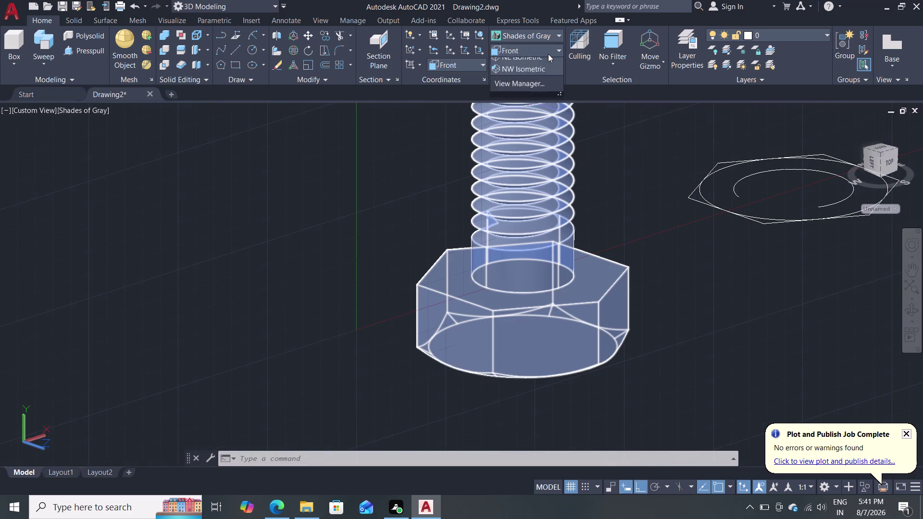
Switch to the Front view and zoom and pan onto the thread-to-shank junction.
click(524, 110)
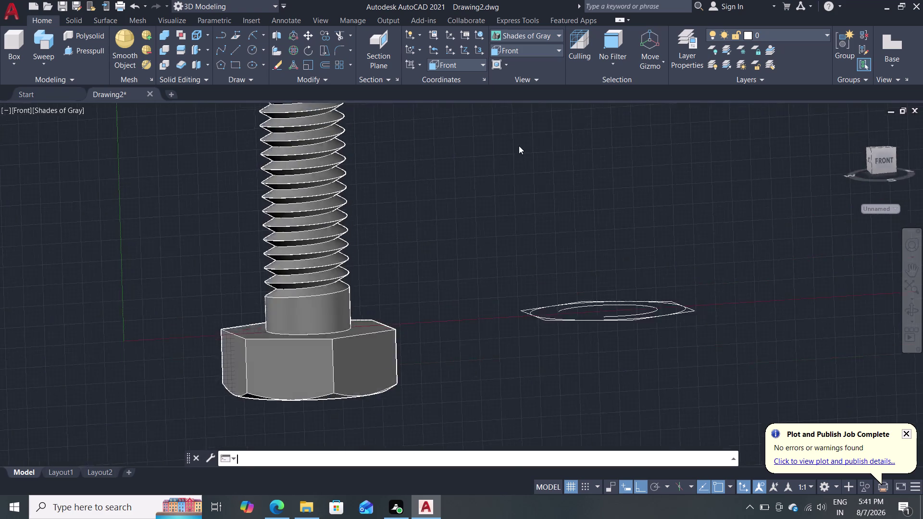
scroll(up, 3)
middle_drag(402, 378, 540, 300)
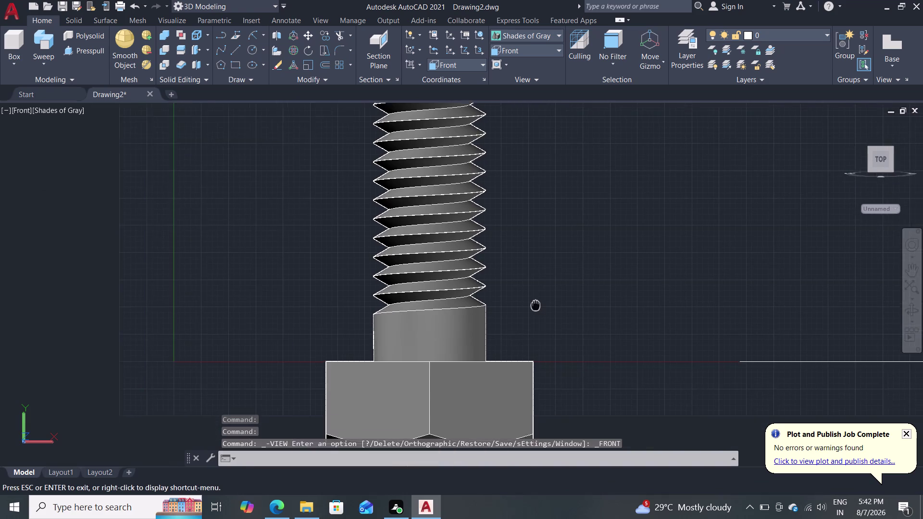
middle_drag(540, 301, 542, 300)
scroll(up, 3)
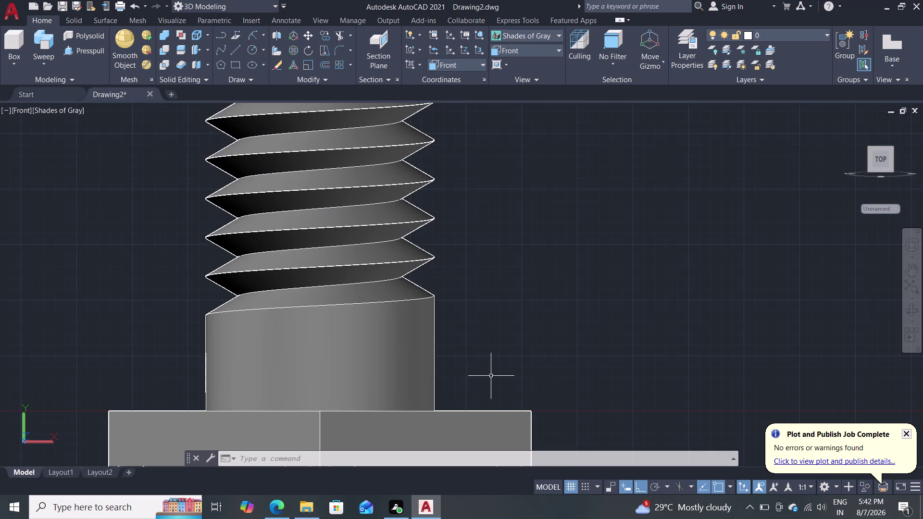
middle_drag(500, 335, 496, 372)
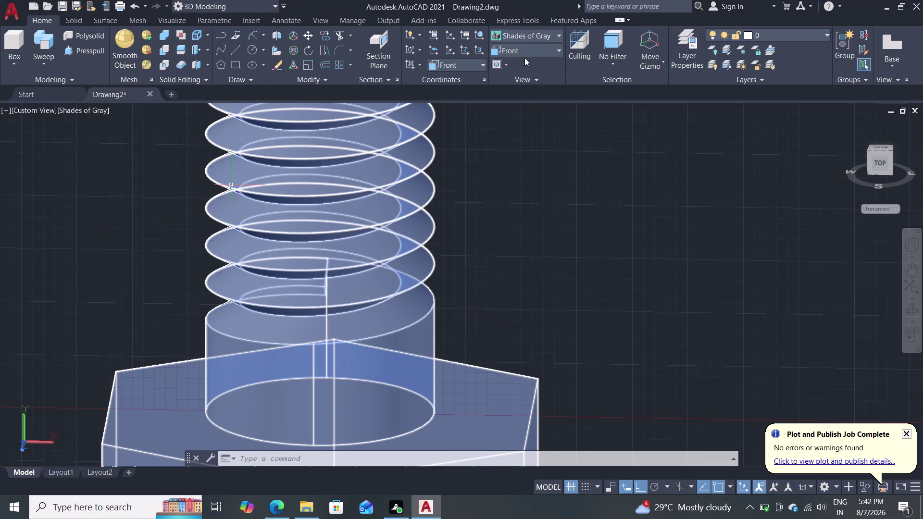
Set the visual style to 2D Wireframe from the Visual Styles gallery.
click(546, 233)
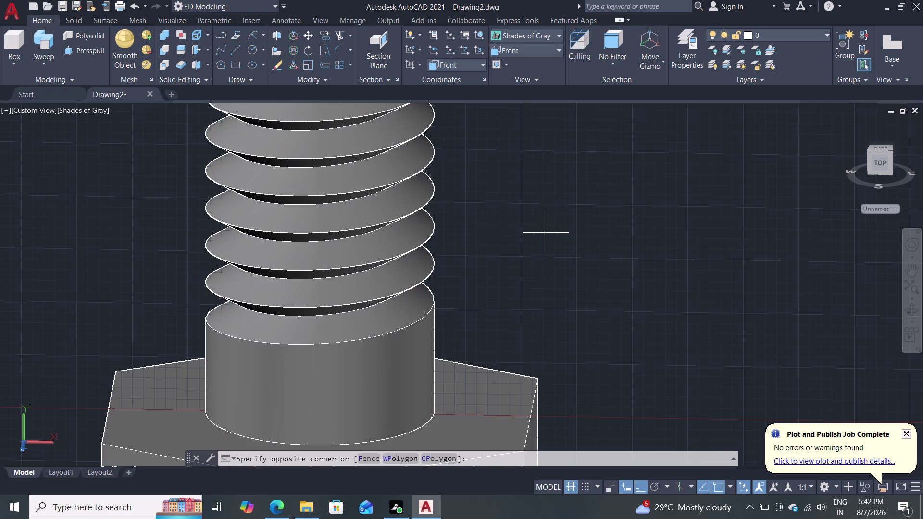
click(548, 239)
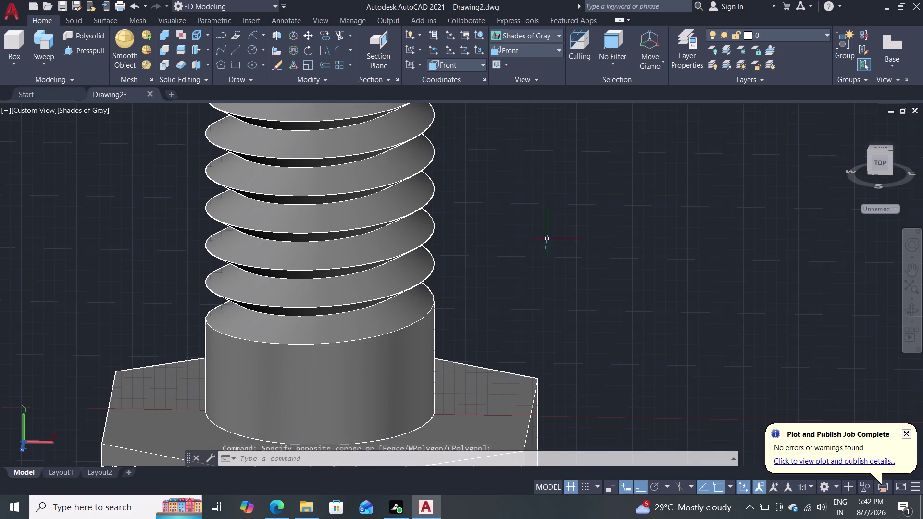
click(547, 48)
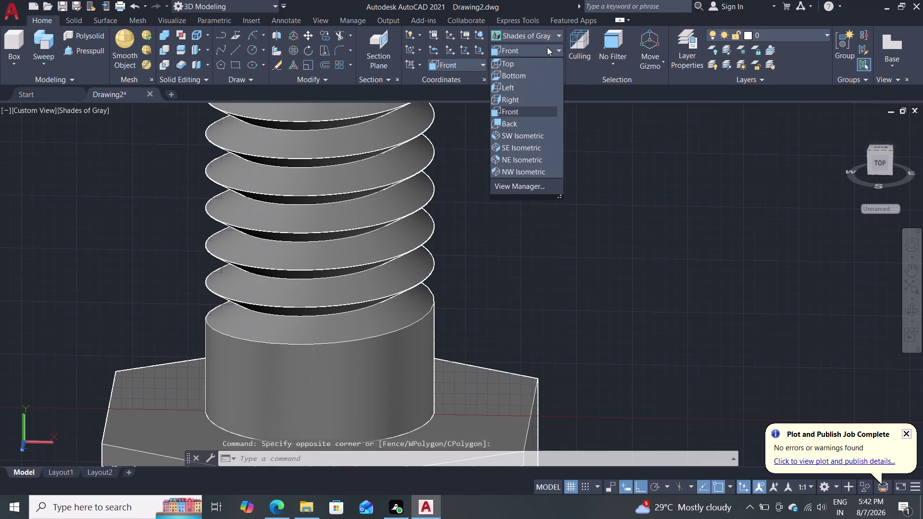
click(547, 47)
click(552, 29)
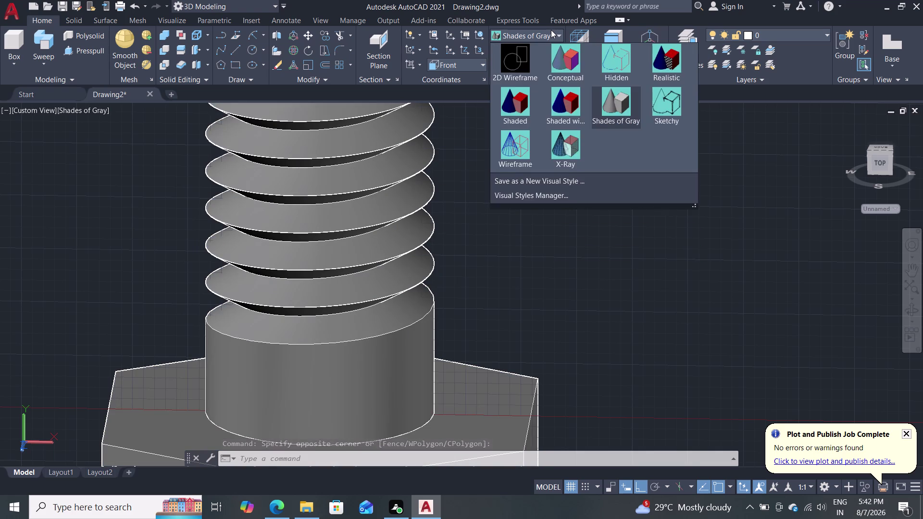
click(550, 30)
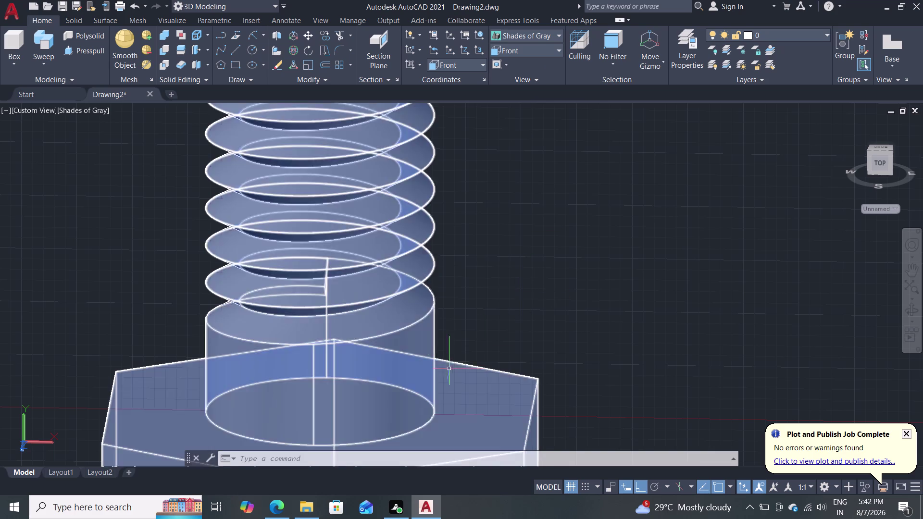
click(554, 33)
click(515, 57)
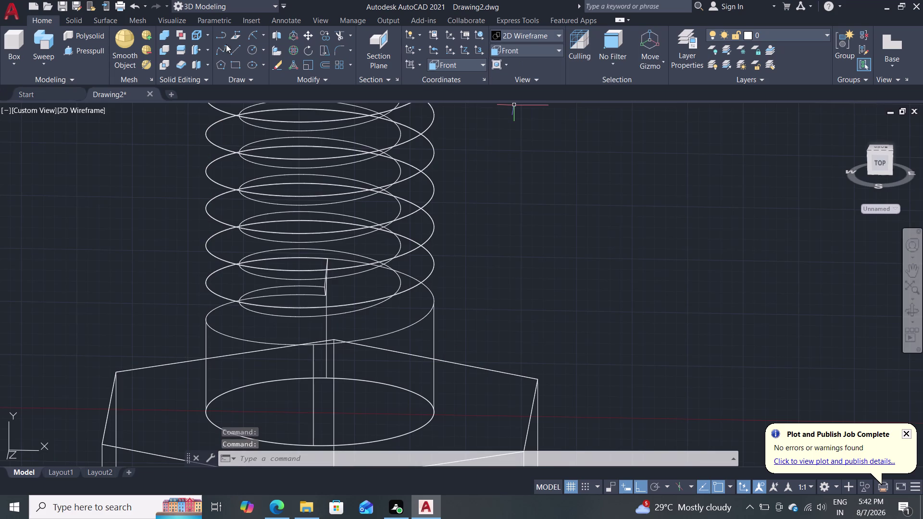
Start Arc, briefly revert to Shades of Gray, then return to 2D Wireframe and restart Arc.
click(248, 31)
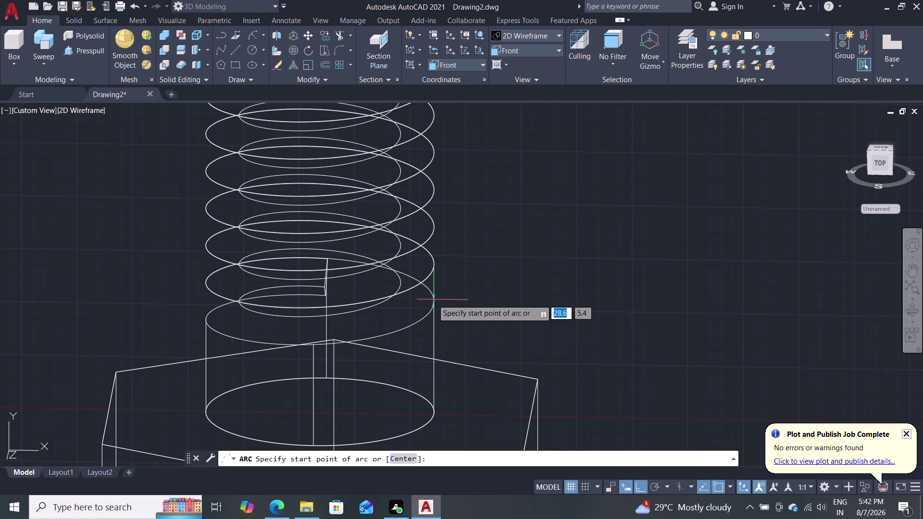
click(504, 33)
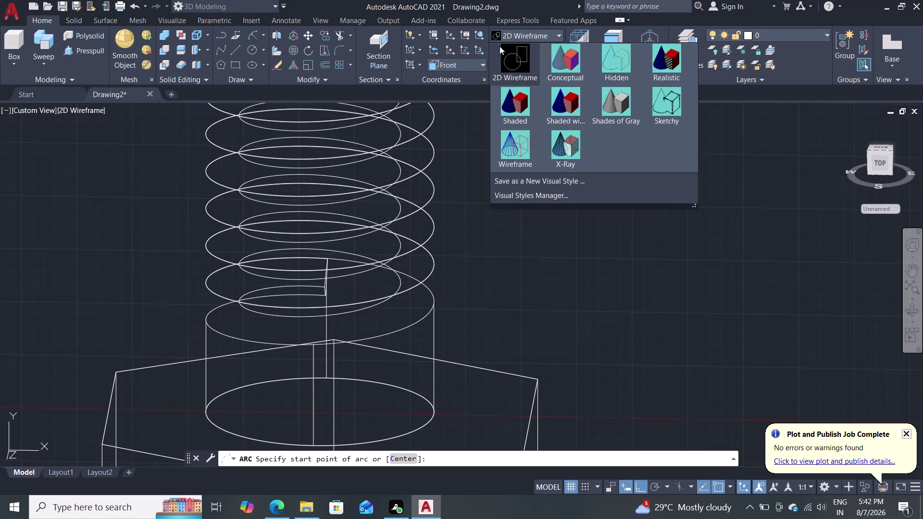
click(606, 100)
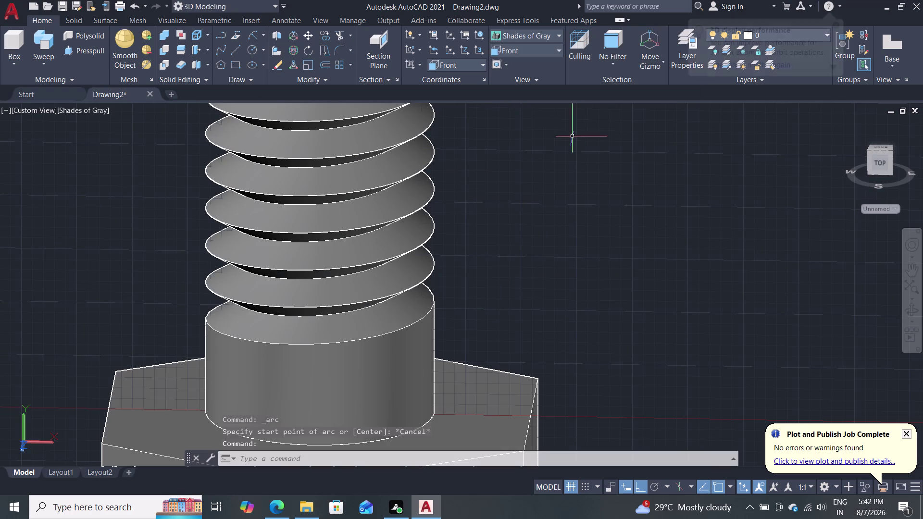
click(551, 35)
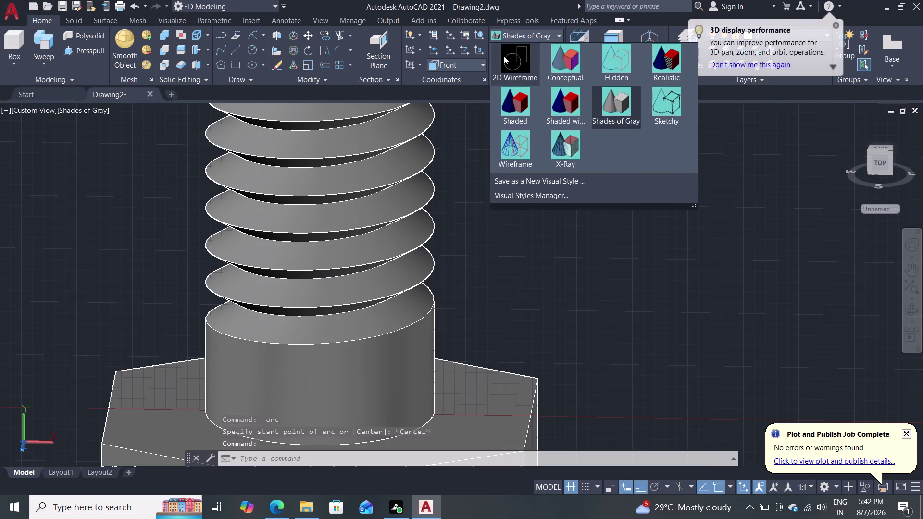
click(511, 61)
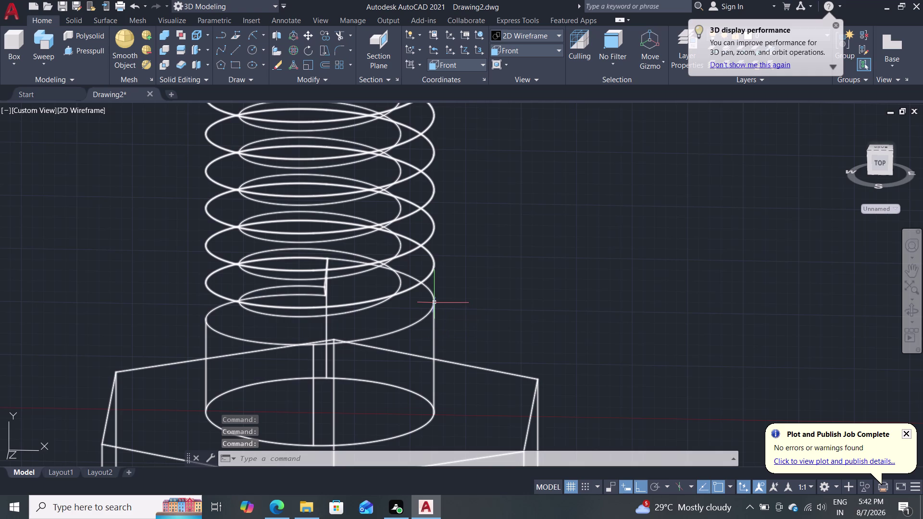
click(253, 35)
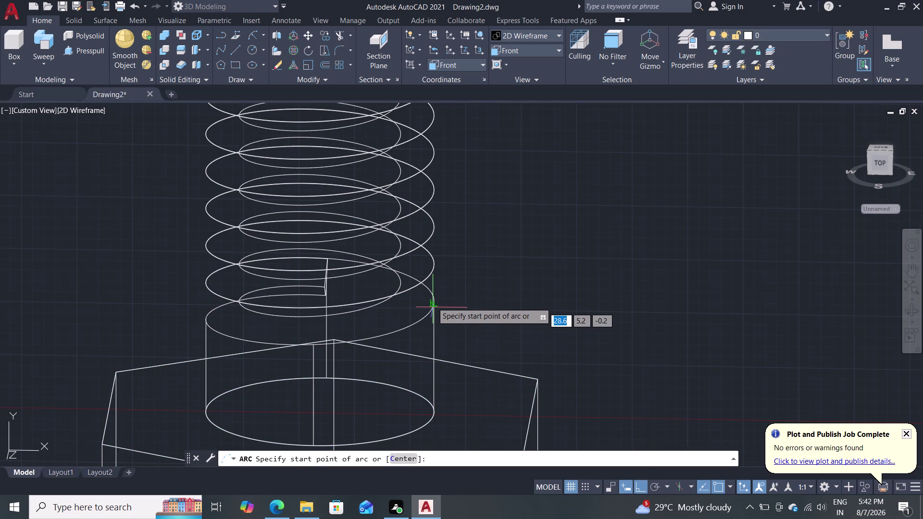
Draw a radius-2 arc from the shank's upper edge down to the shank base.
click(433, 302)
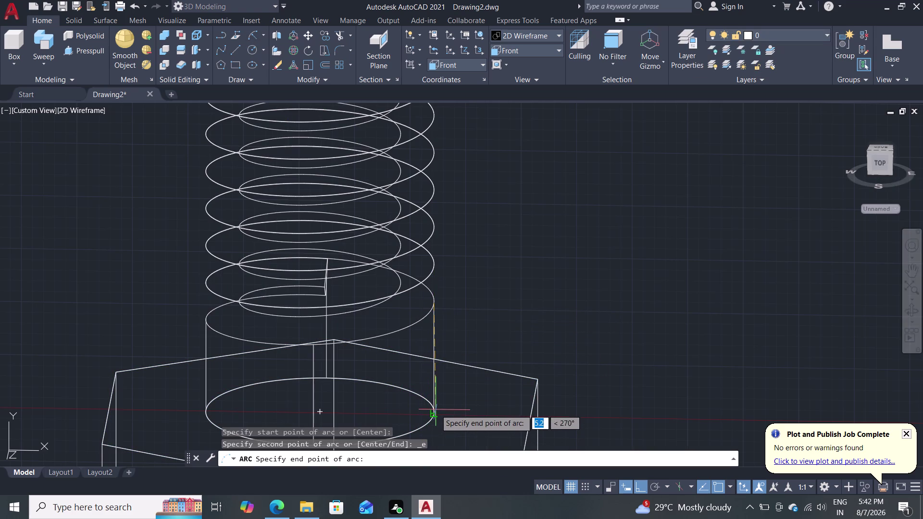
click(435, 416)
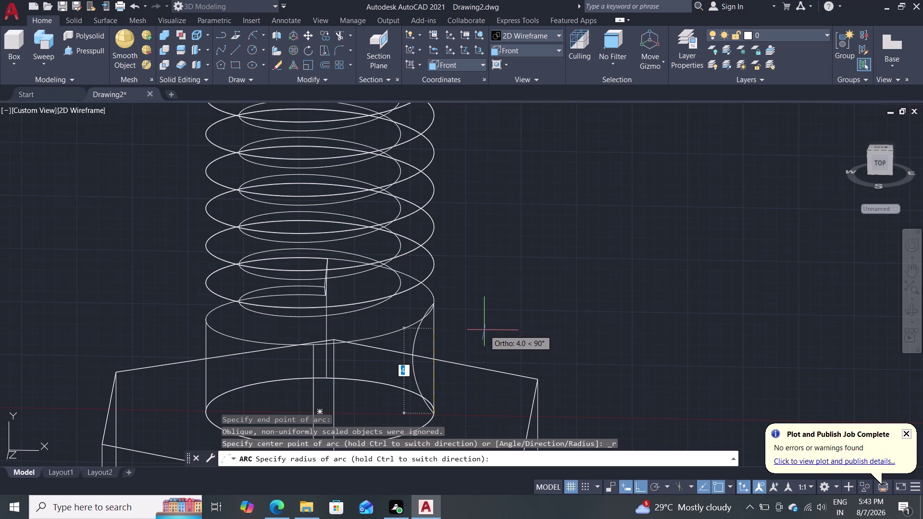
key(2)
key(Return)
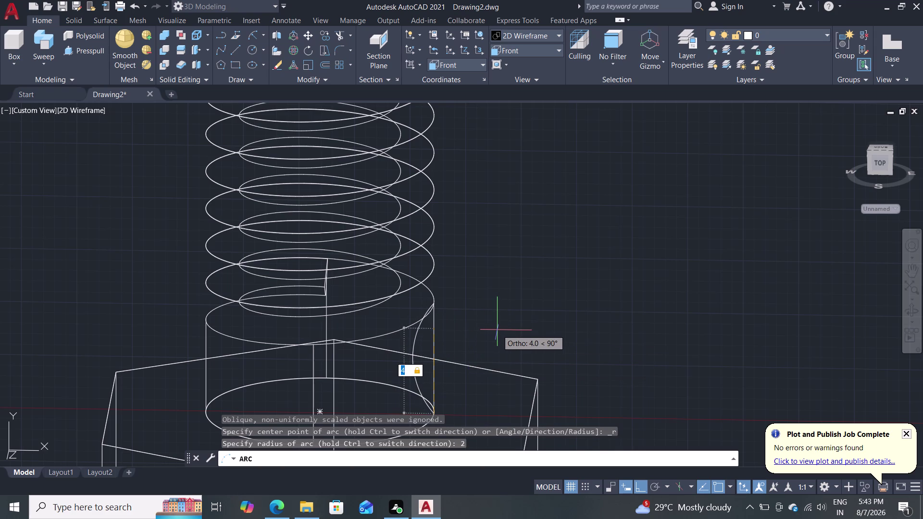
click(566, 327)
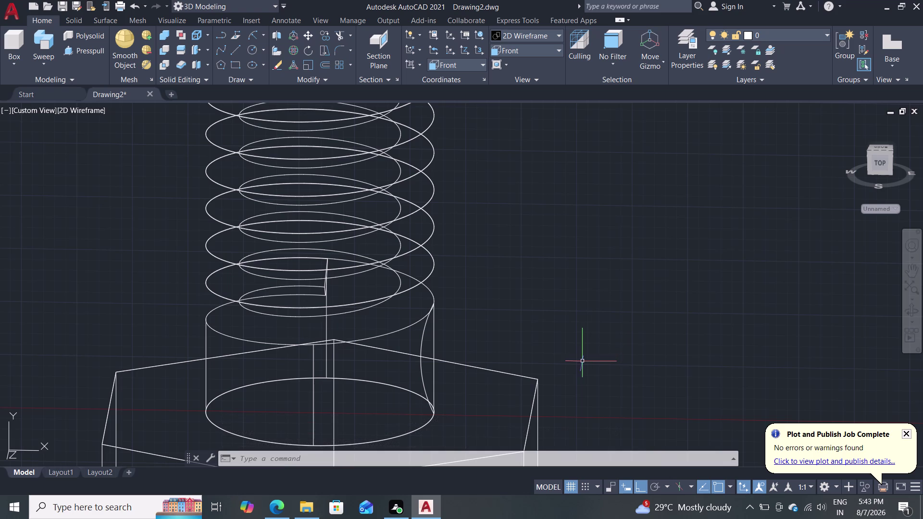
Select the new arc, press Delete, and start the LINE command.
click(423, 381)
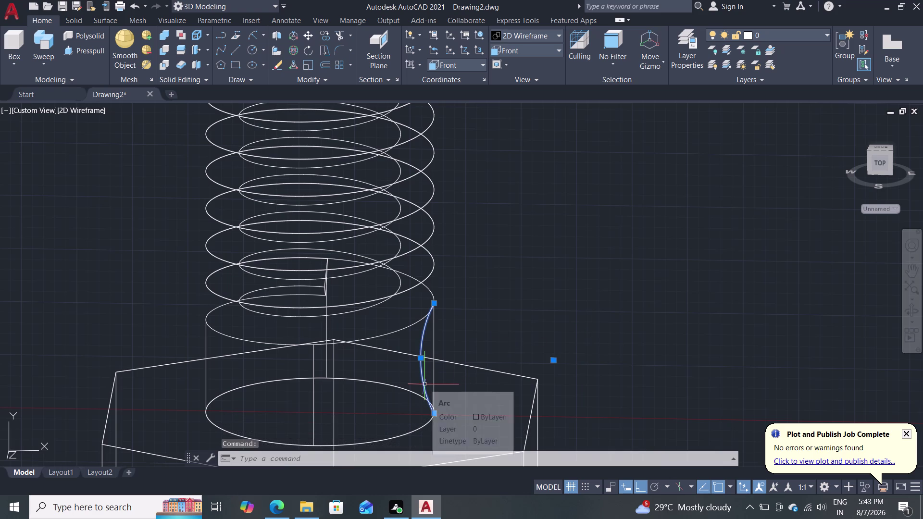
key(Delete)
key(l)
key(Return)
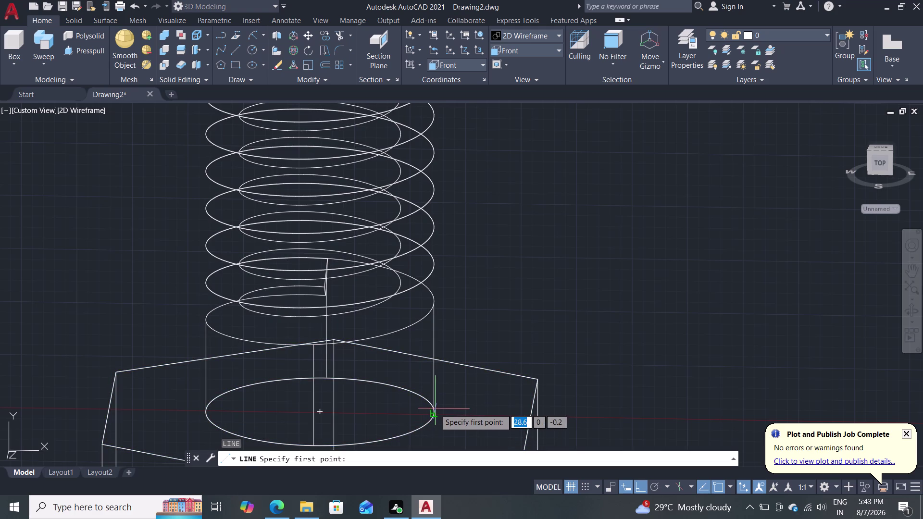
Draw a 2-unit line outward from the shank's base edge.
click(433, 417)
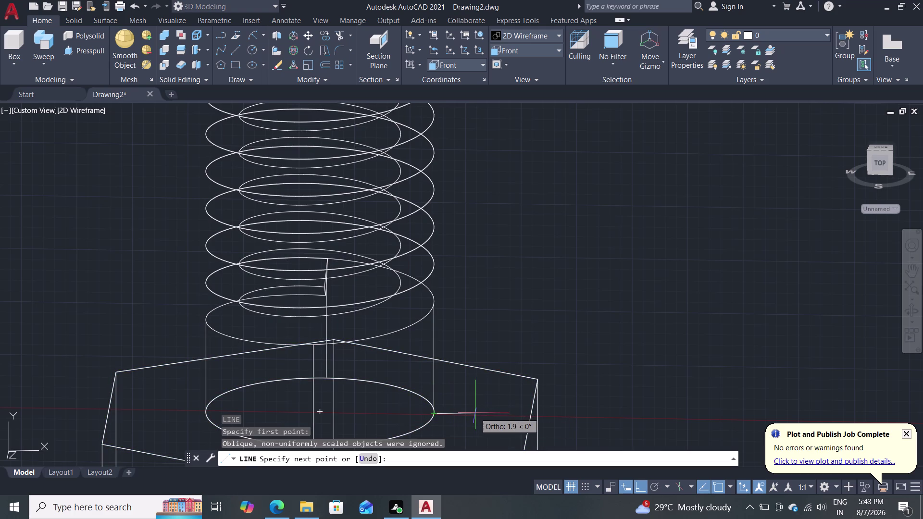
key(2)
key(Return)
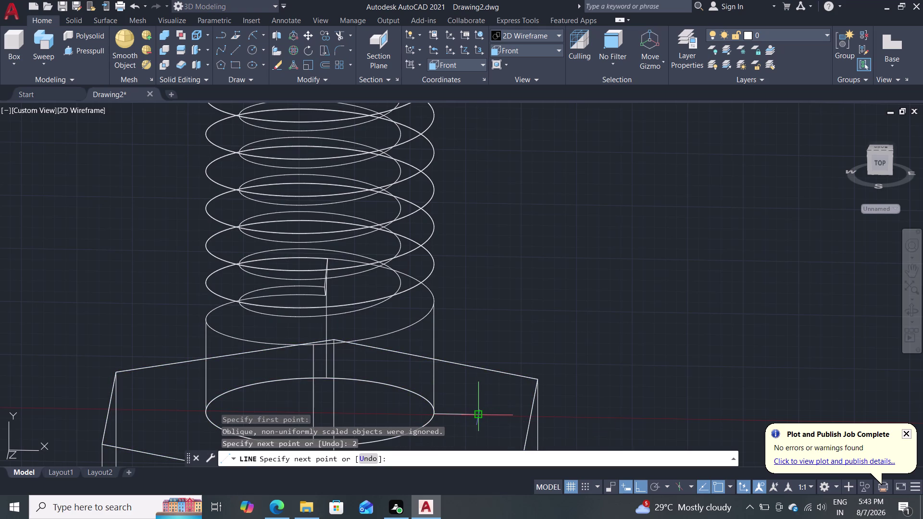
key(Escape)
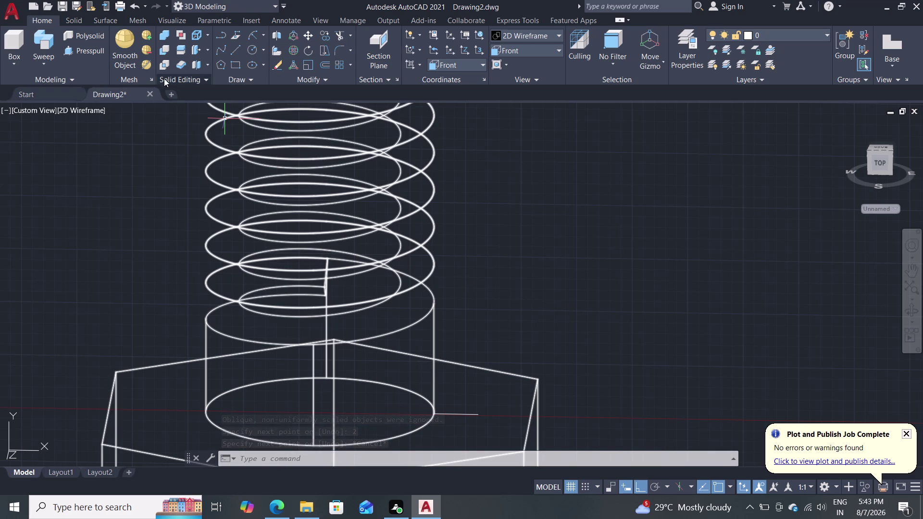
Draw a radius-2 arc from the shank's edge to the line's outer end.
click(251, 31)
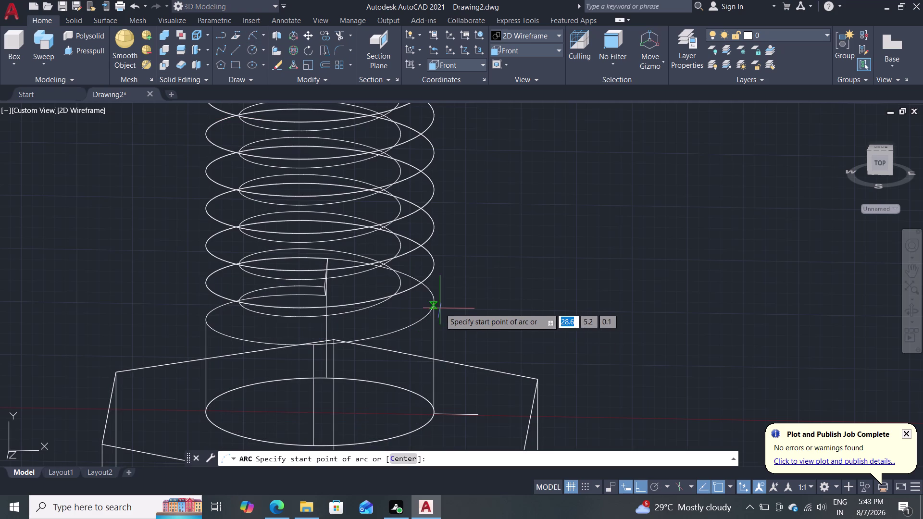
click(435, 305)
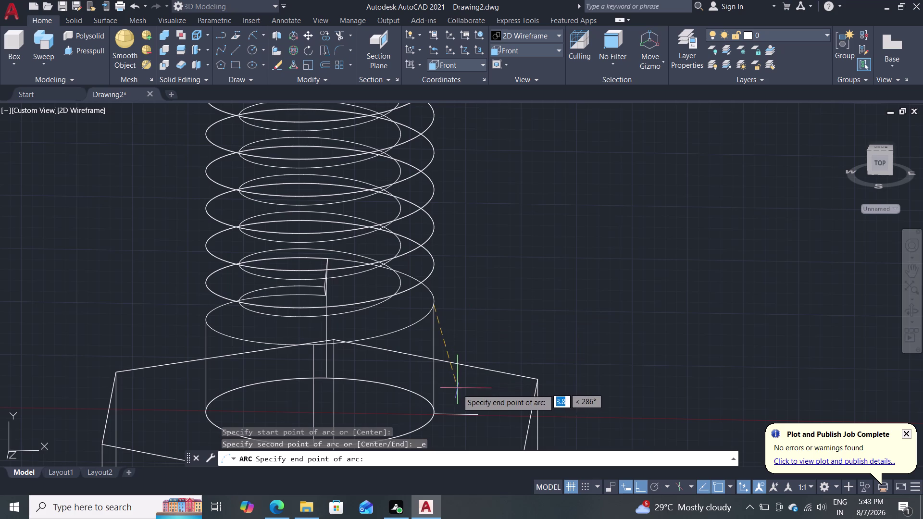
double_click(476, 414)
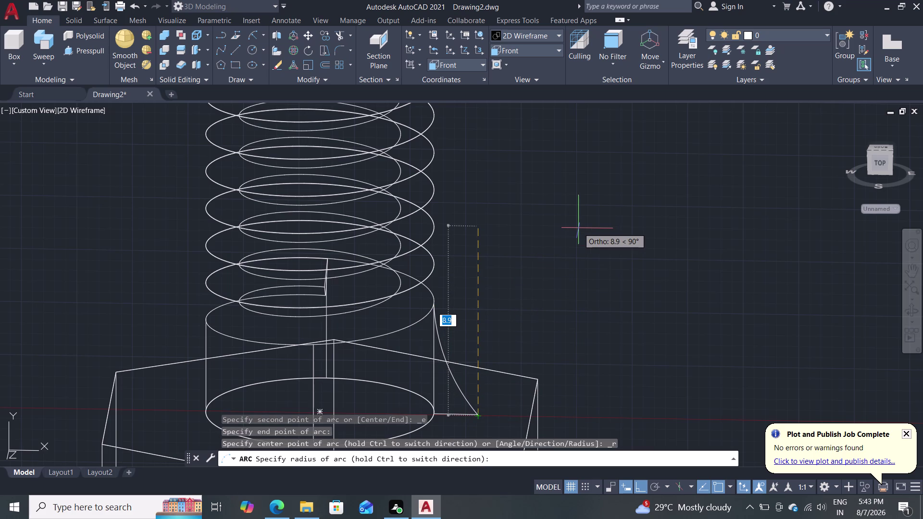
key(2)
key(Return)
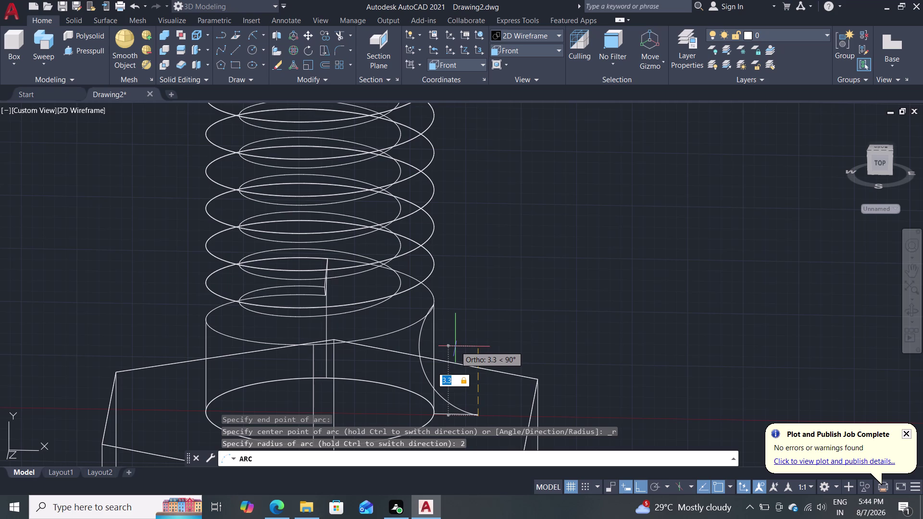
click(484, 332)
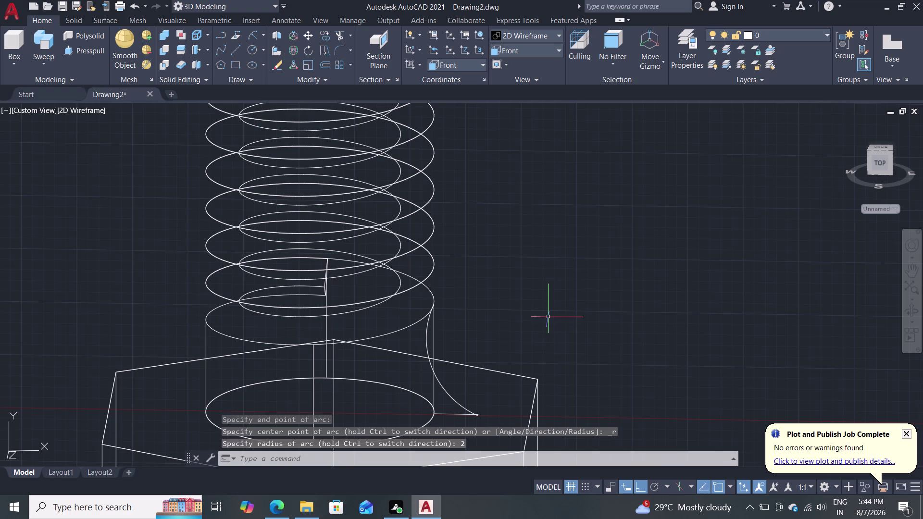
scroll(down, 3)
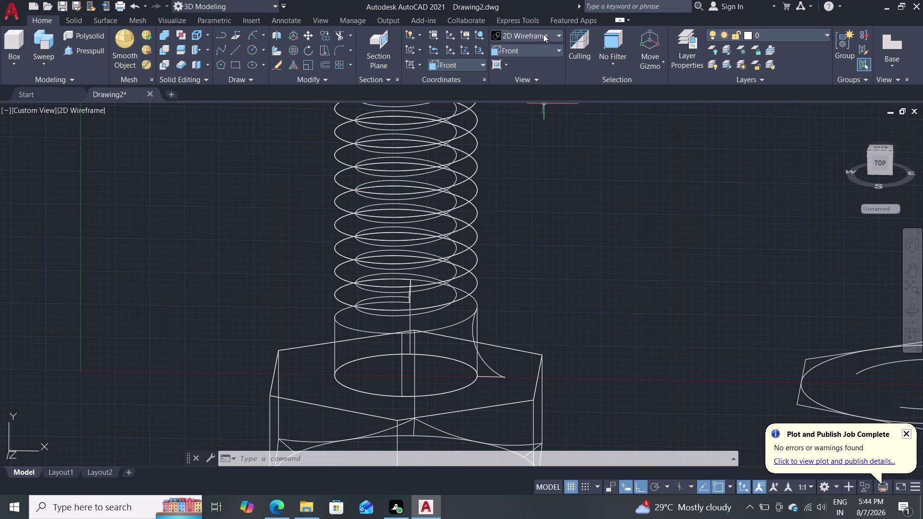
Switch to Shades of Gray, delete the selection, and undo the accidental erase of the bolt solid.
click(545, 49)
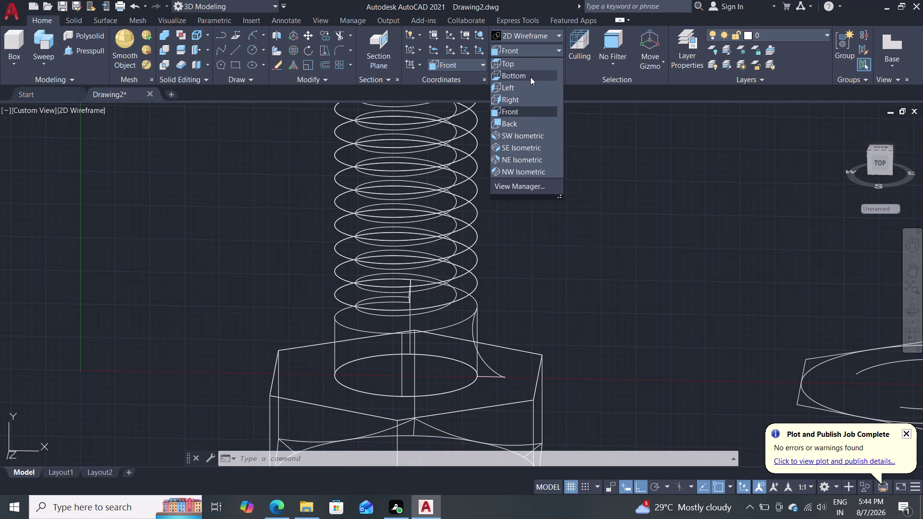
click(547, 31)
click(613, 115)
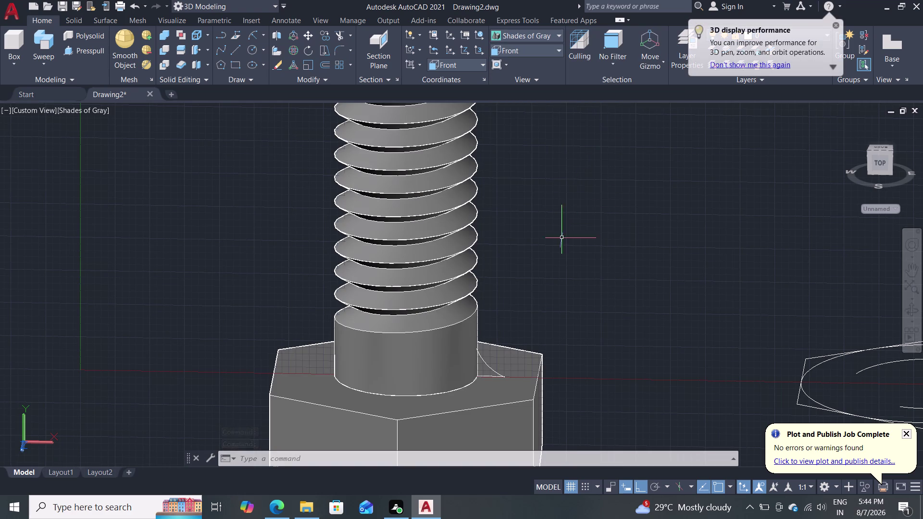
double_click(486, 369)
click(492, 369)
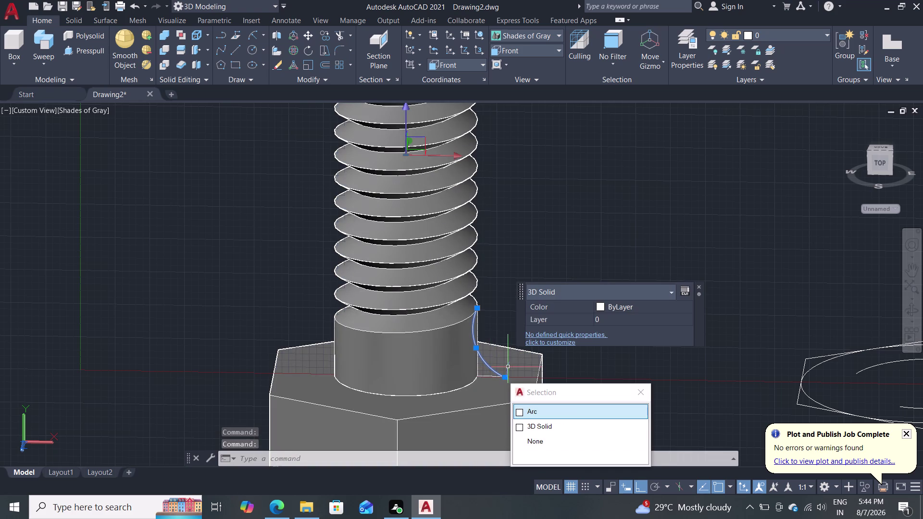
key(Delete)
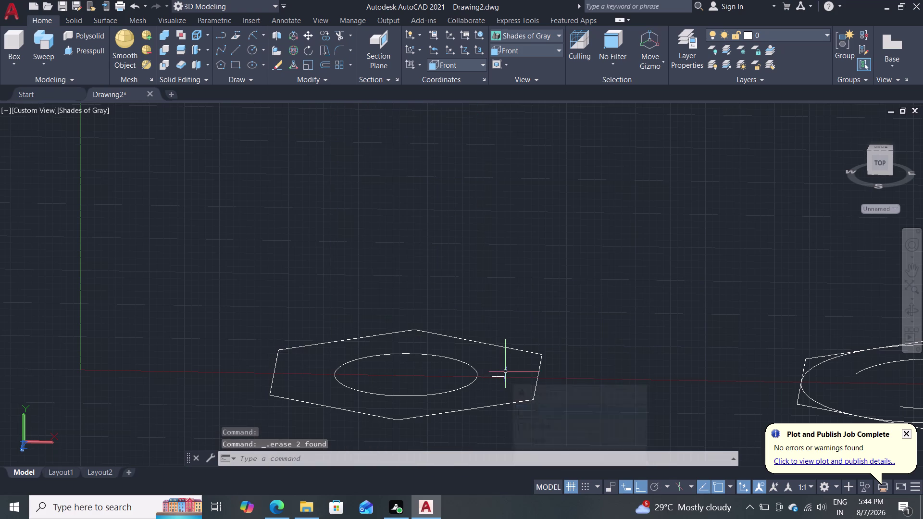
key(ctrl+z)
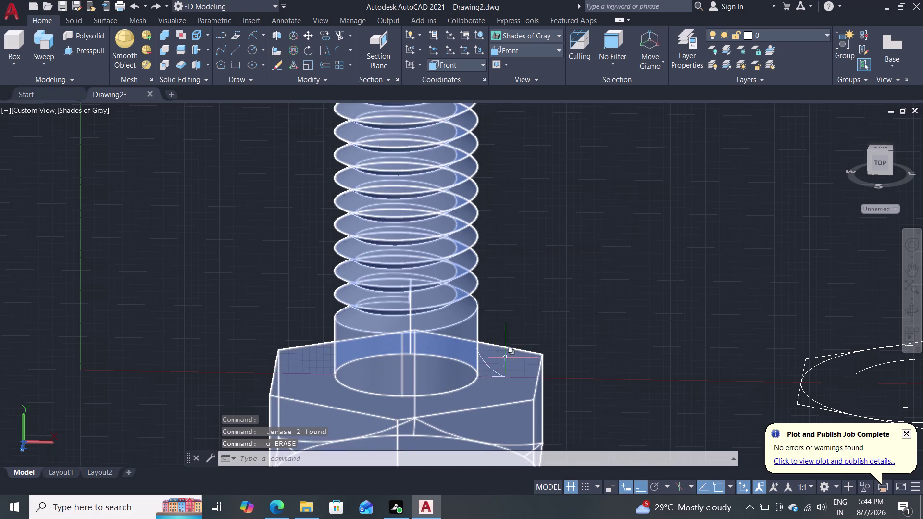
Return to 2D Wireframe, erase the curved arc, and choose Arc Start, End, Radius.
click(540, 31)
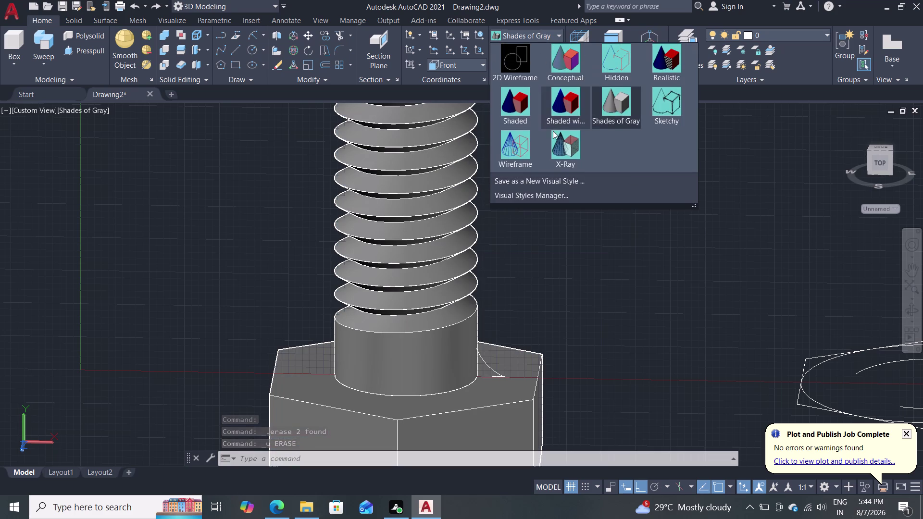
click(526, 58)
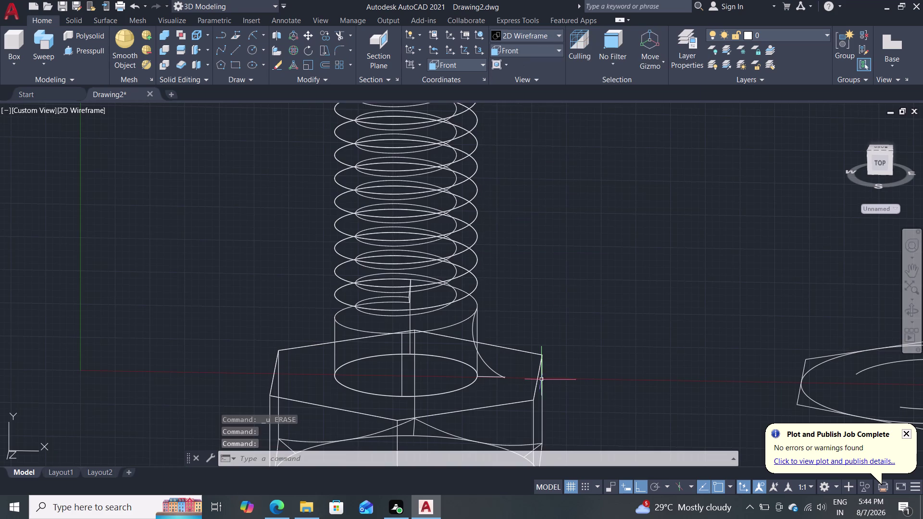
click(491, 368)
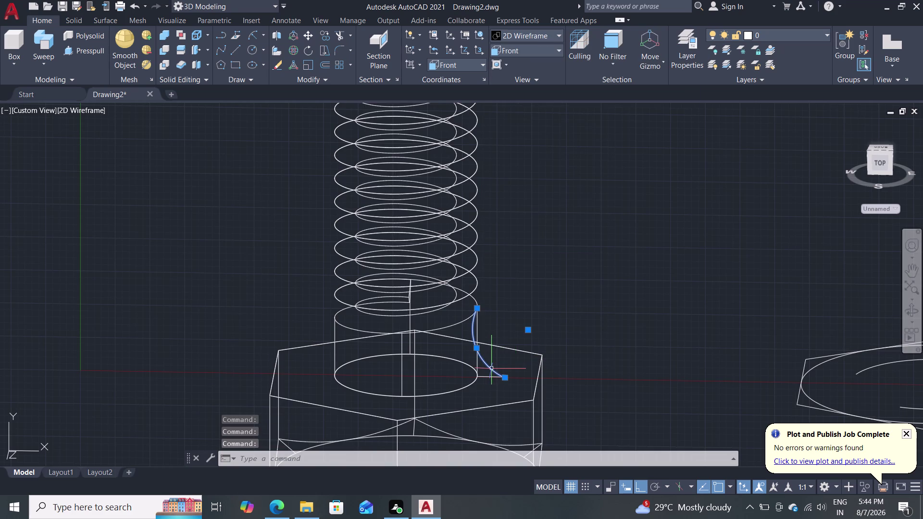
key(Delete)
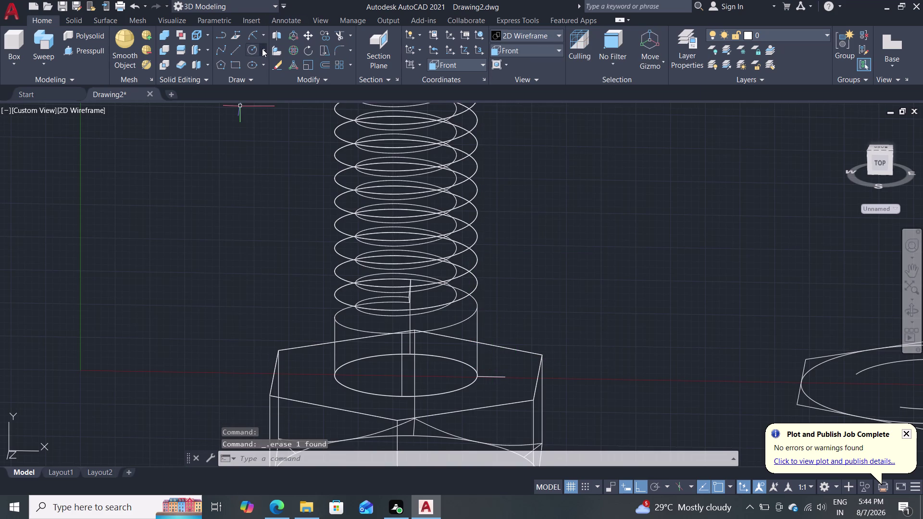
click(263, 38)
click(299, 206)
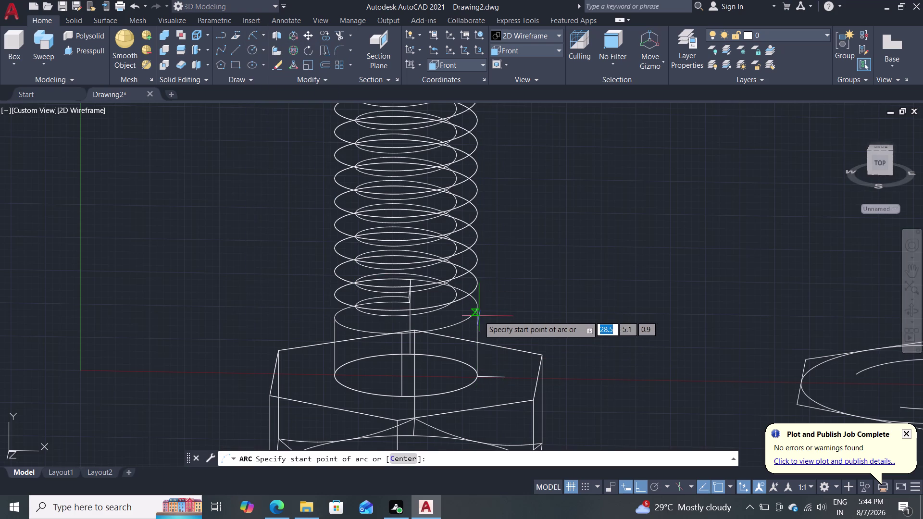
Draw a radius-2 arc from the shank side to the hex head top at the short line's end.
scroll(up, 3)
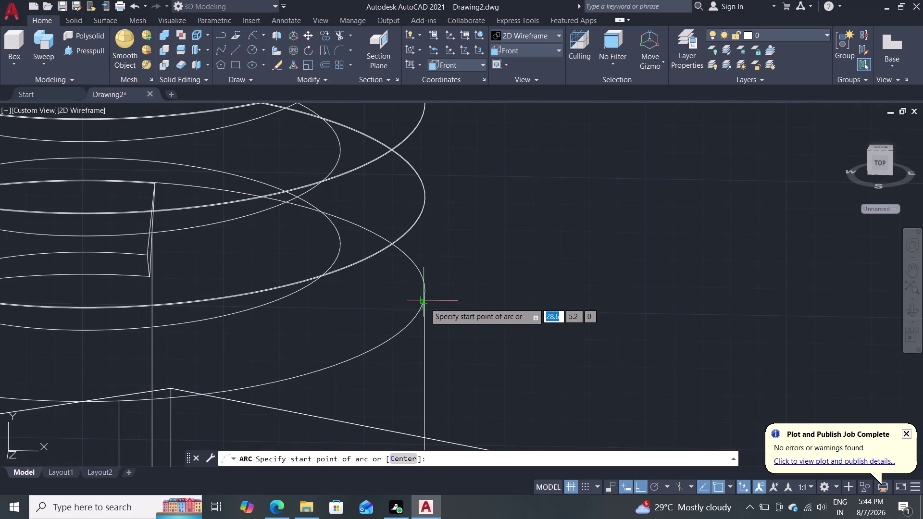
click(425, 303)
scroll(down, 3)
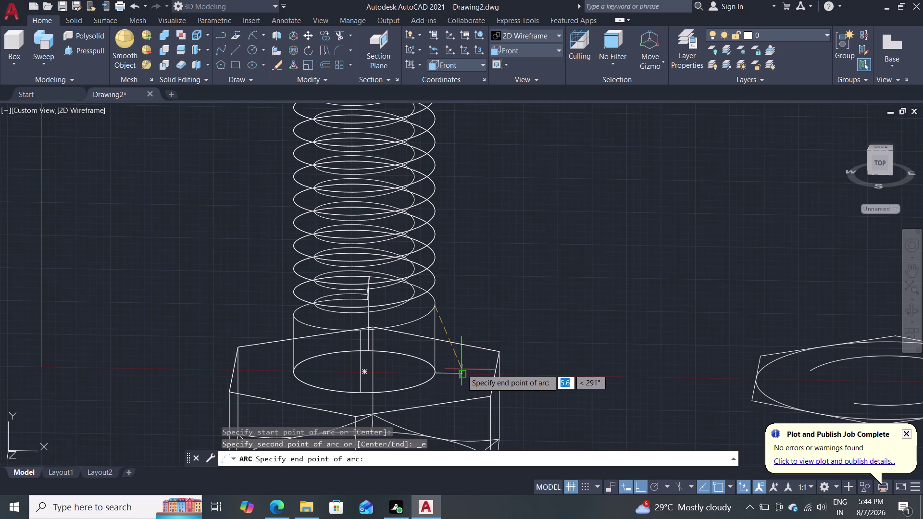
click(461, 369)
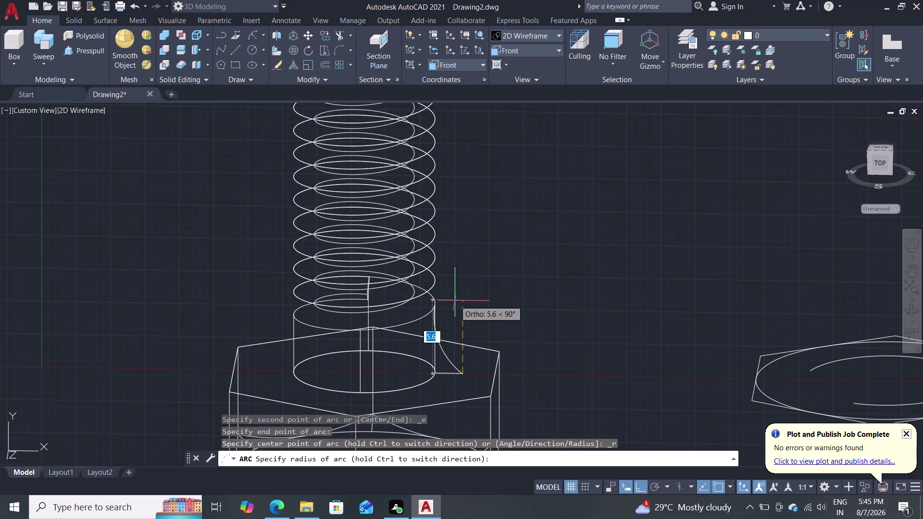
key(2)
key(Return)
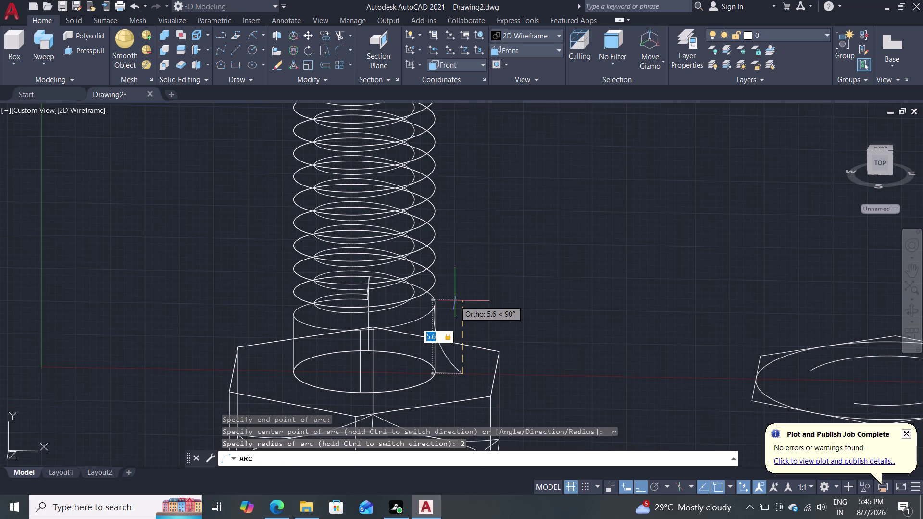
key(Return)
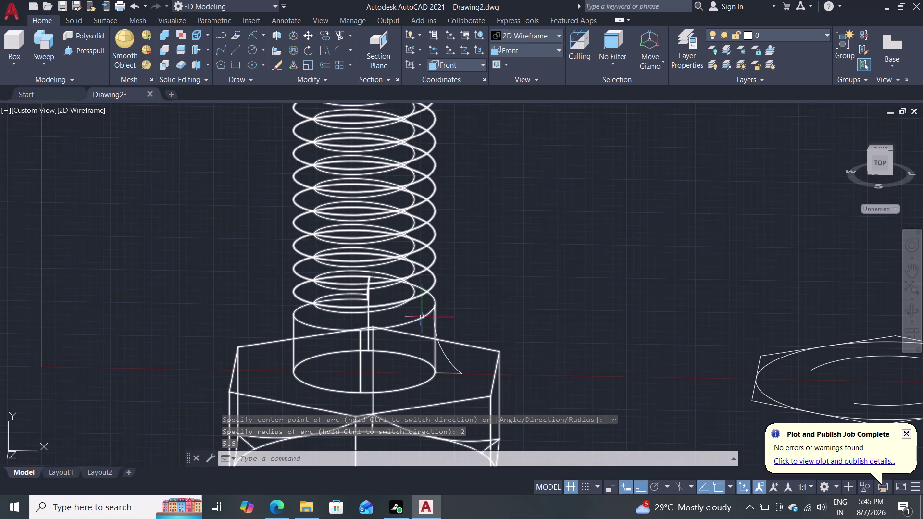
click(535, 52)
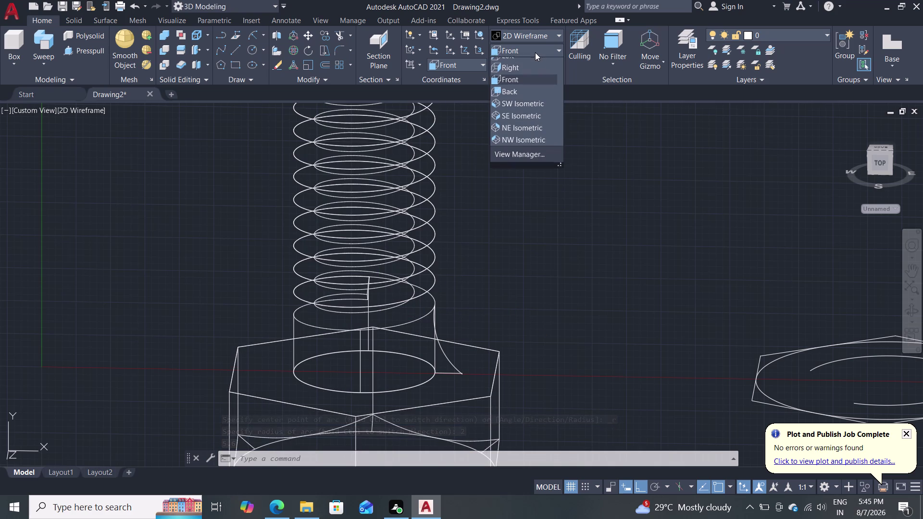
click(547, 32)
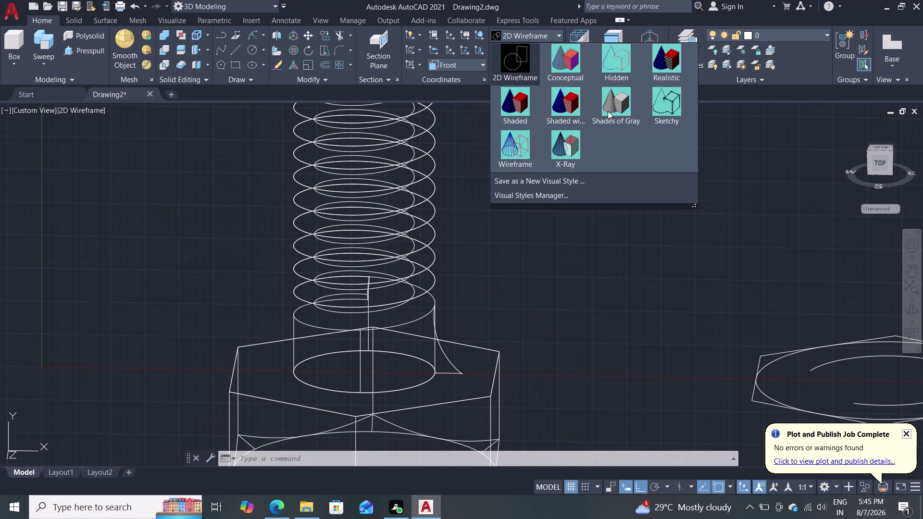
click(607, 111)
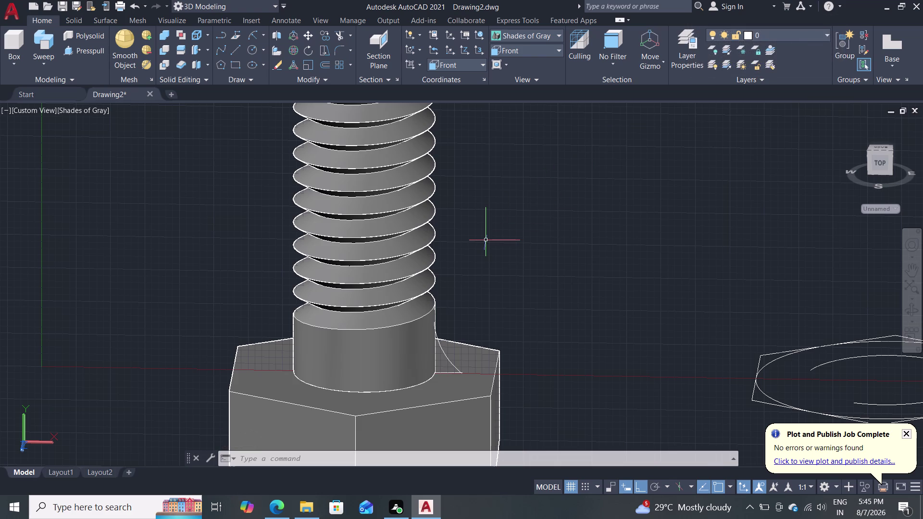
click(555, 35)
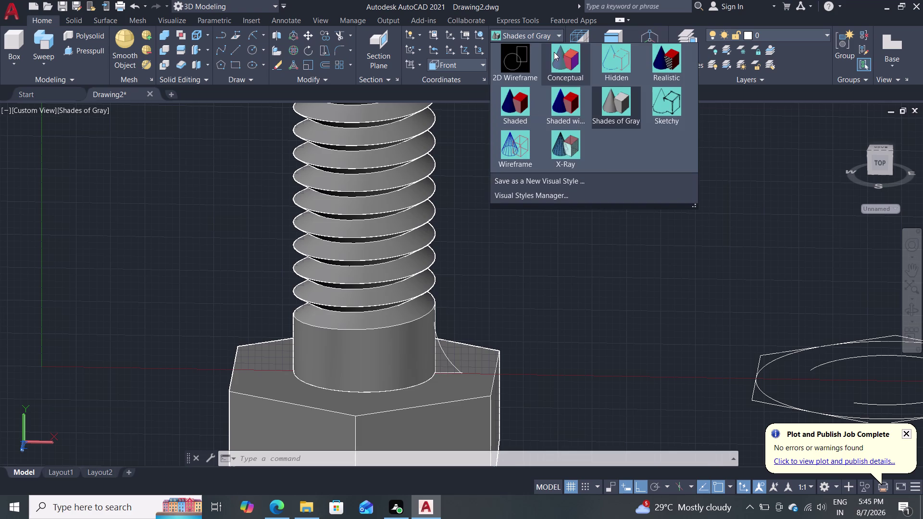
click(525, 65)
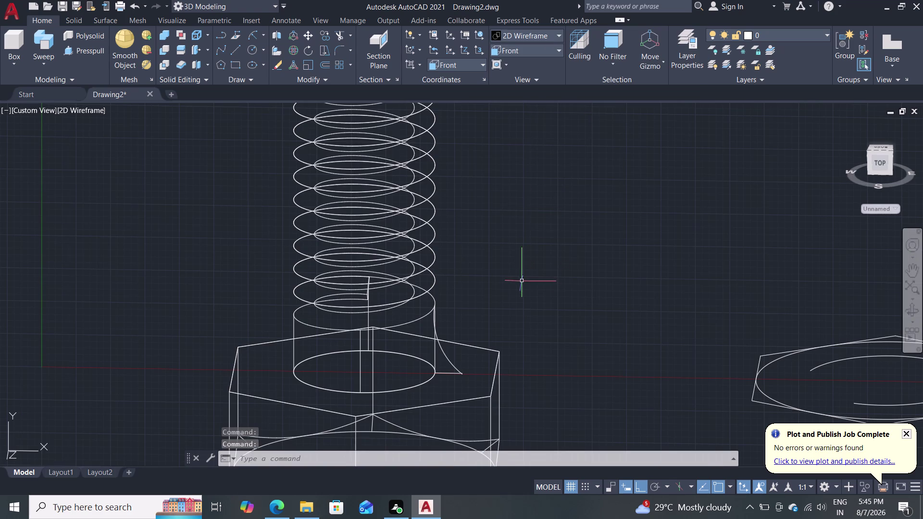
scroll(up, 3)
middle_drag(480, 311, 497, 286)
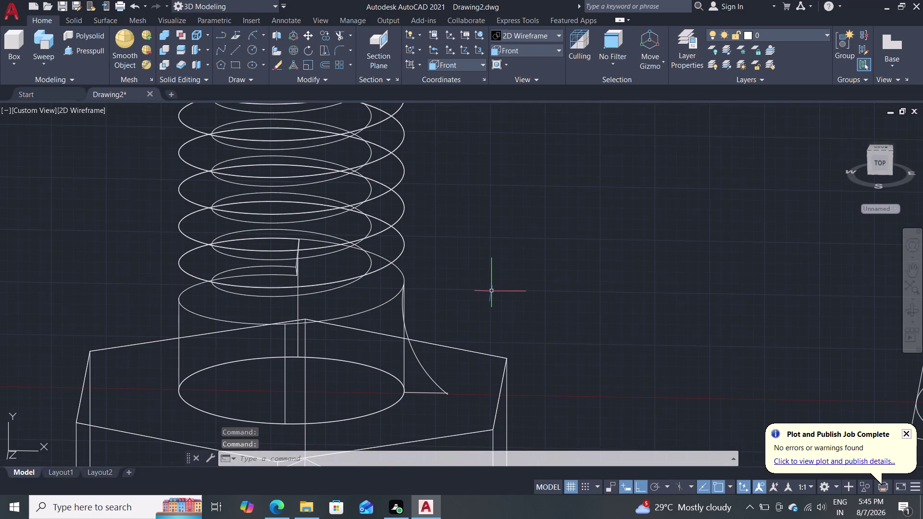
Start and cancel a line between the arc's endpoints, then erase the redrawn curved arc.
key(l)
key(Return)
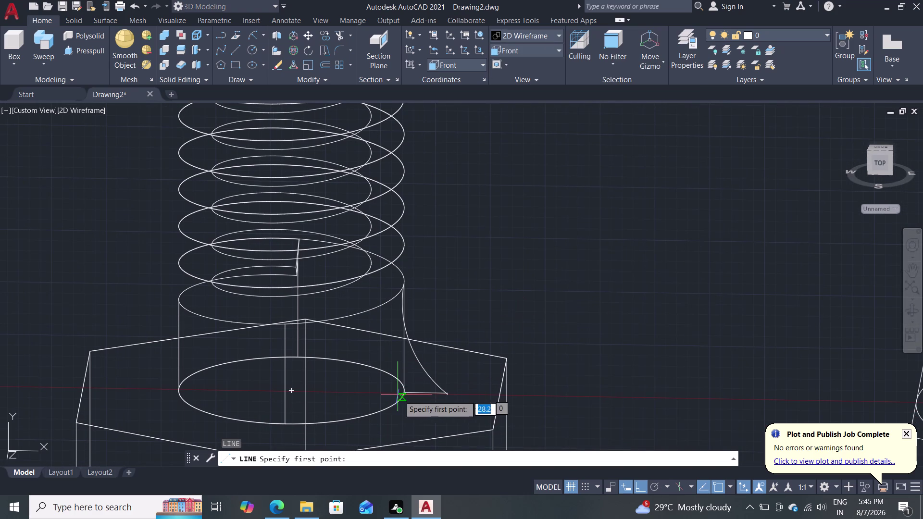
click(404, 391)
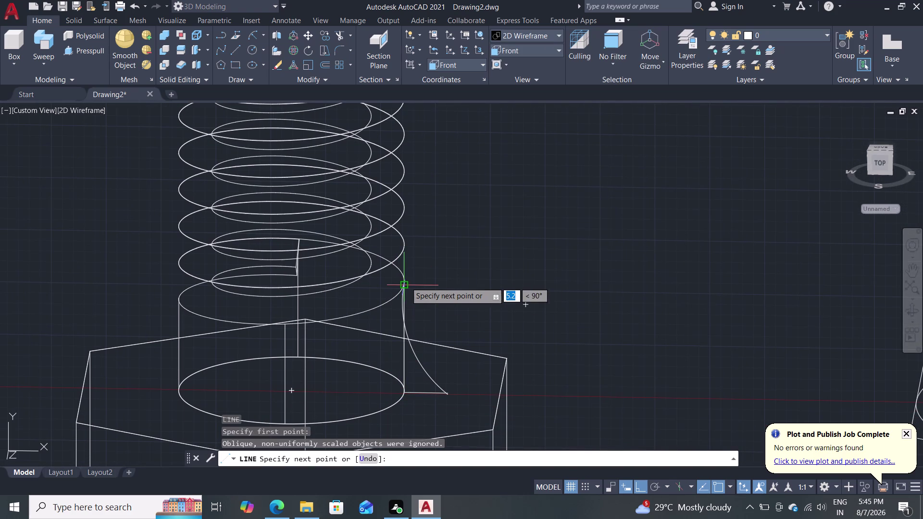
click(406, 283)
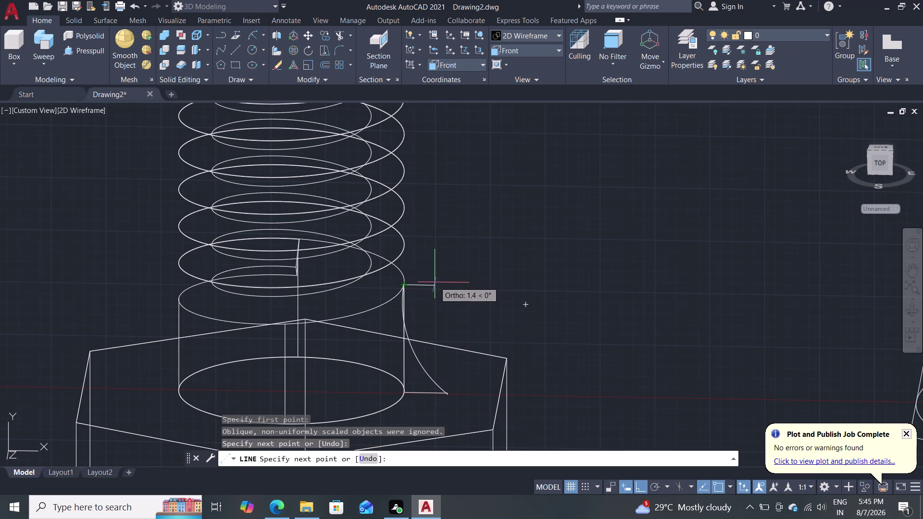
key(Escape)
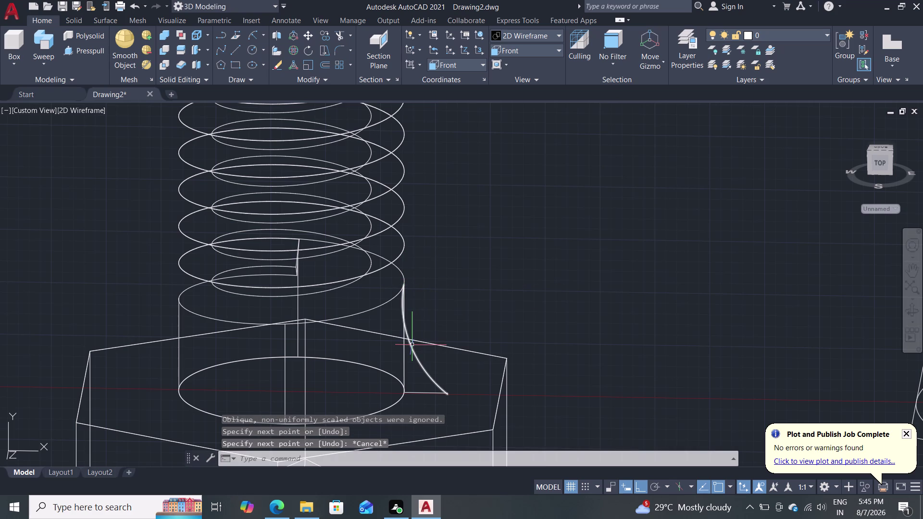
click(412, 345)
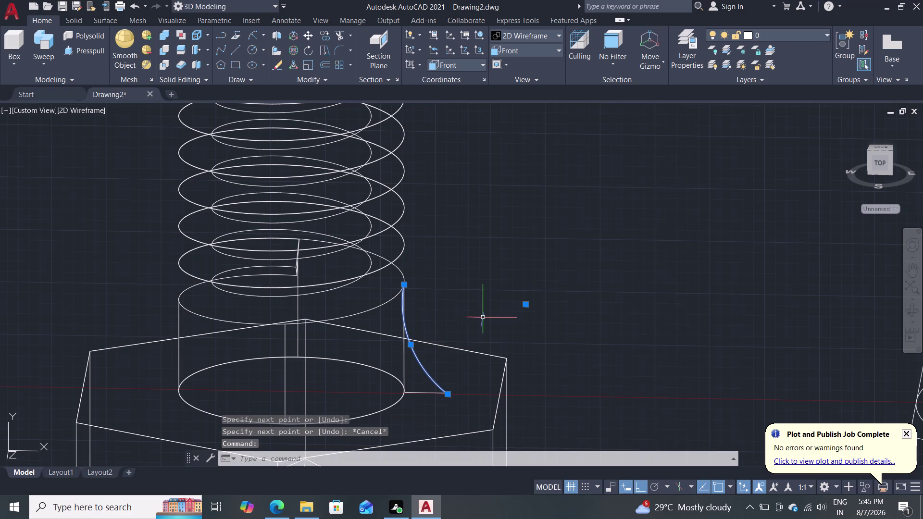
key(Delete)
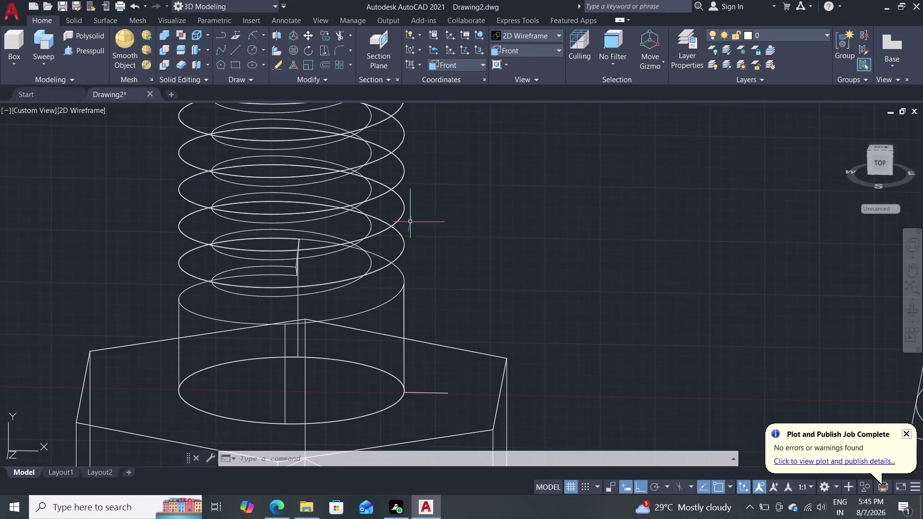
Draw an arc from the shank side to the short line's outer end with a picked radius, then zoom in.
click(253, 33)
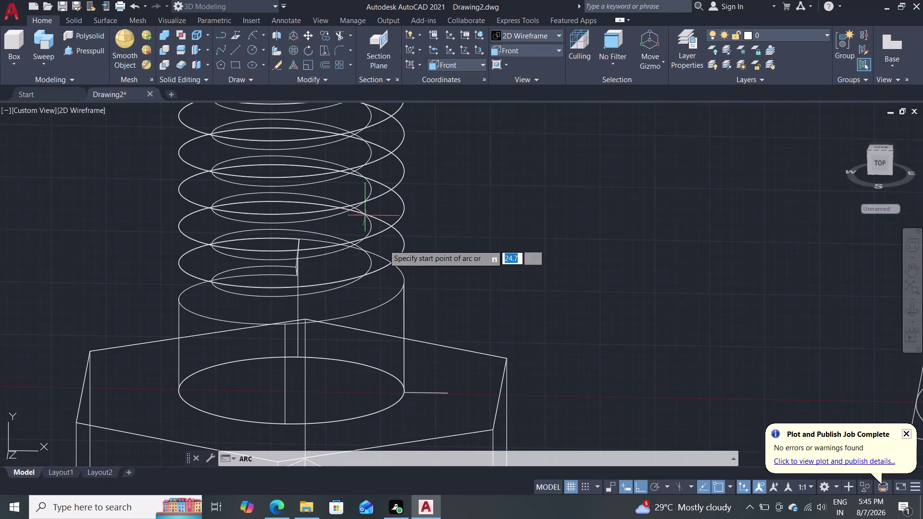
click(406, 285)
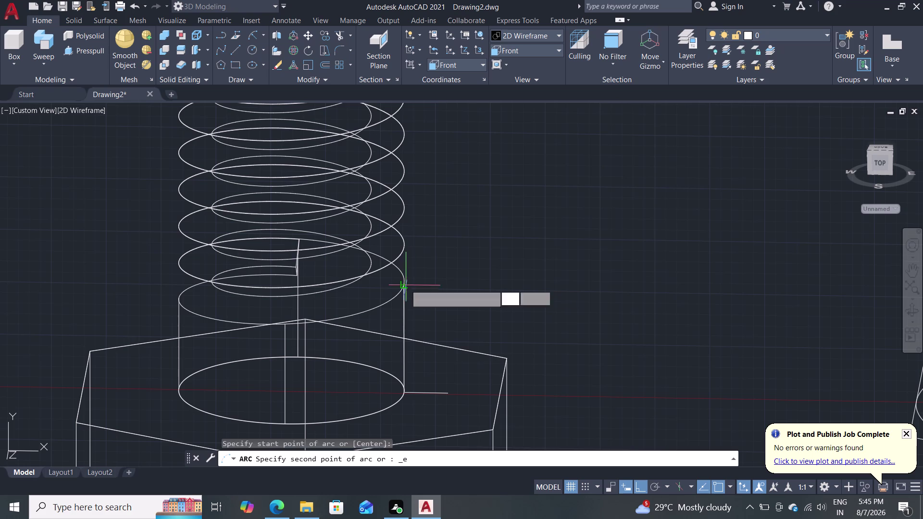
click(448, 390)
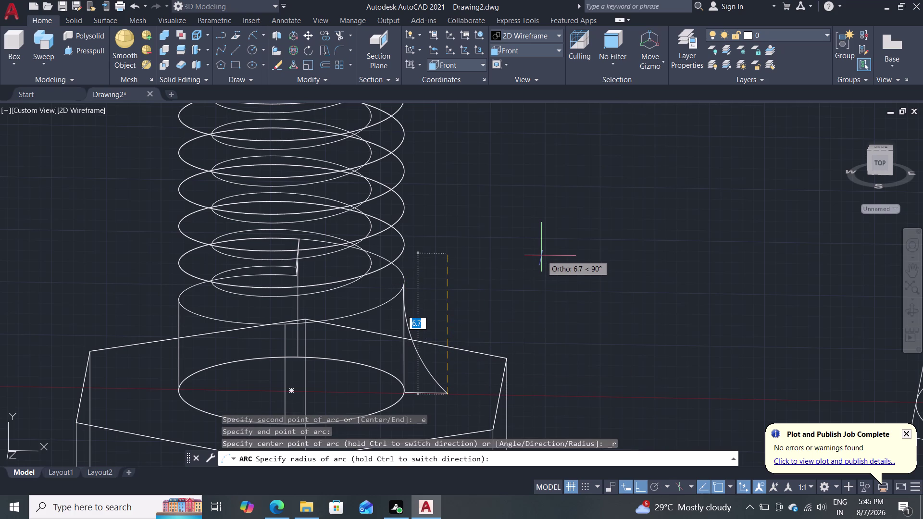
click(485, 268)
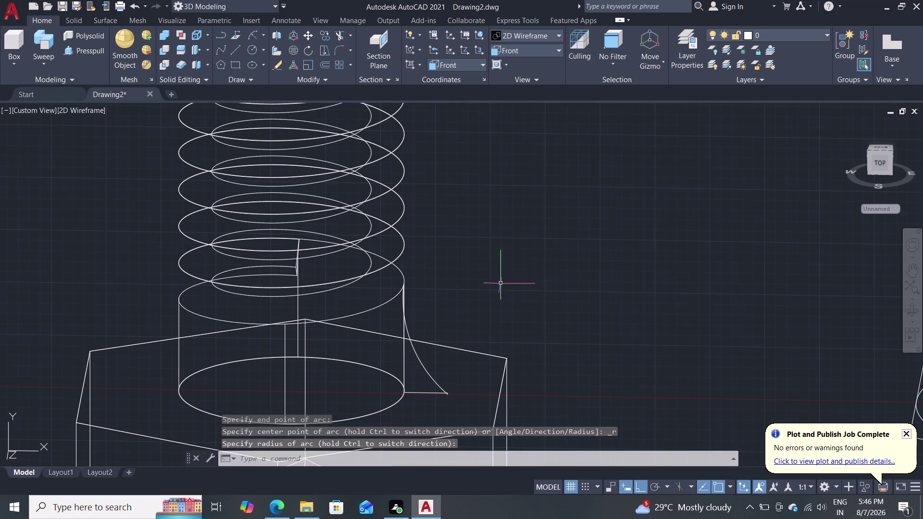
scroll(up, 3)
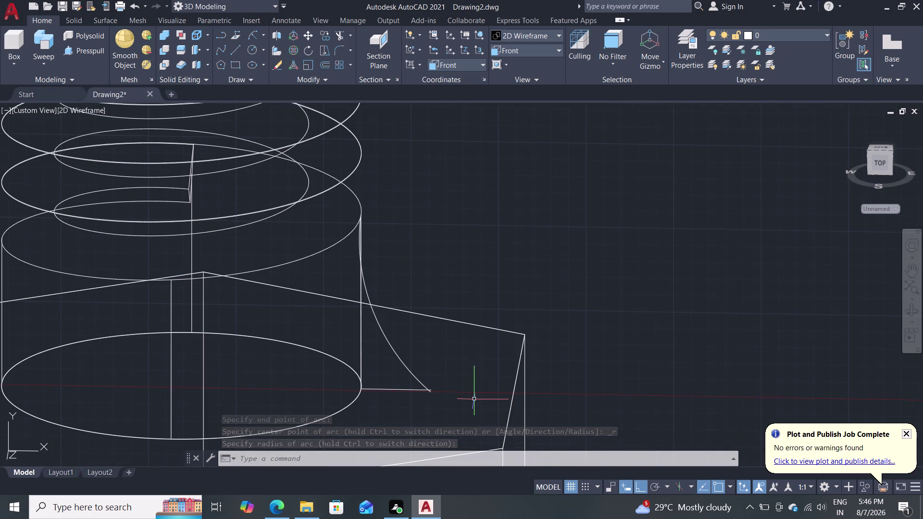
Try FILLET and TRIM on the profile, cancel both, and re-frame the whole profile.
scroll(up, 3)
key(f)
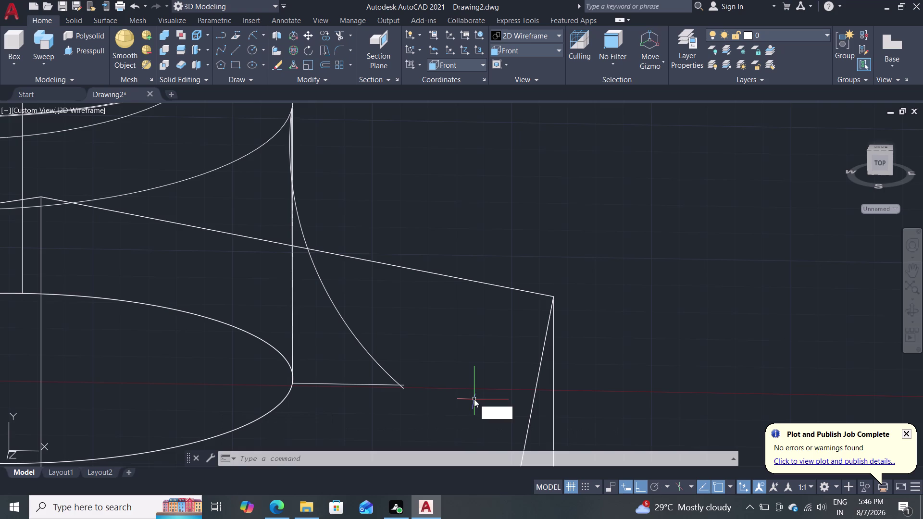
key(Return)
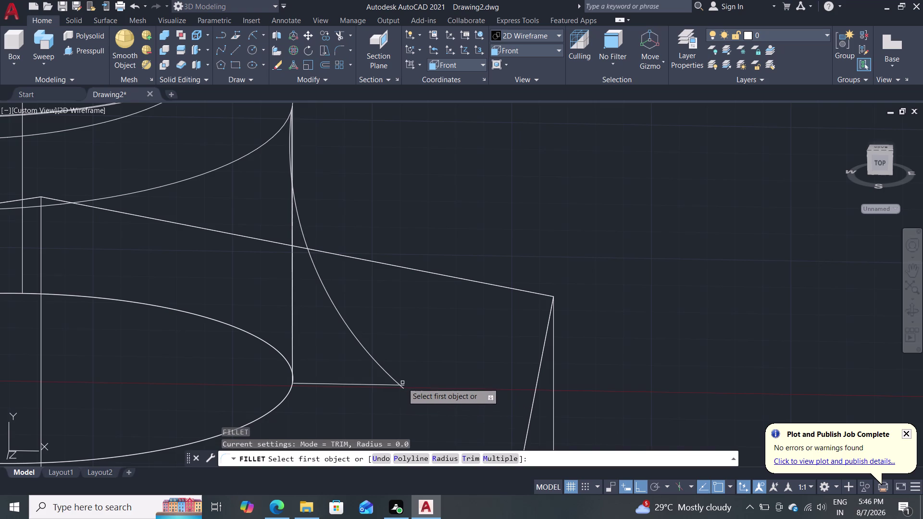
click(390, 375)
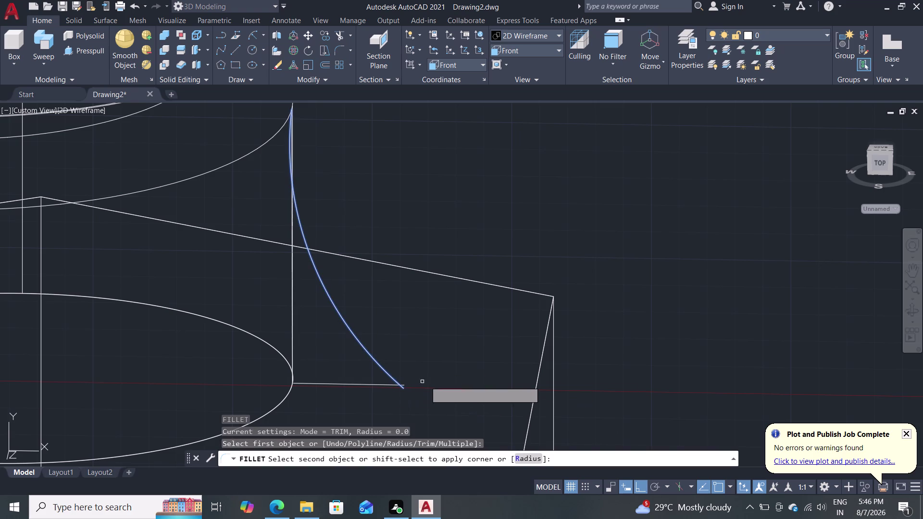
key(Escape)
key(grave)
key(Escape)
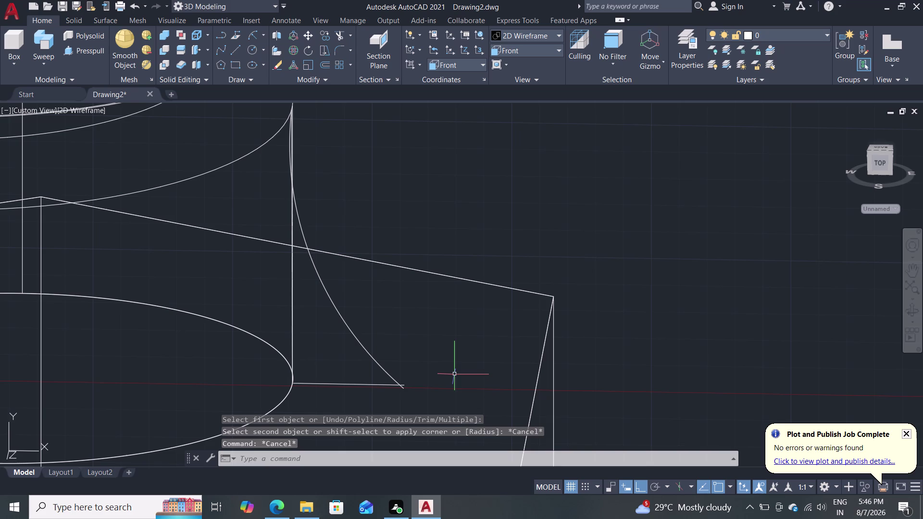
text(tr)
key(Return)
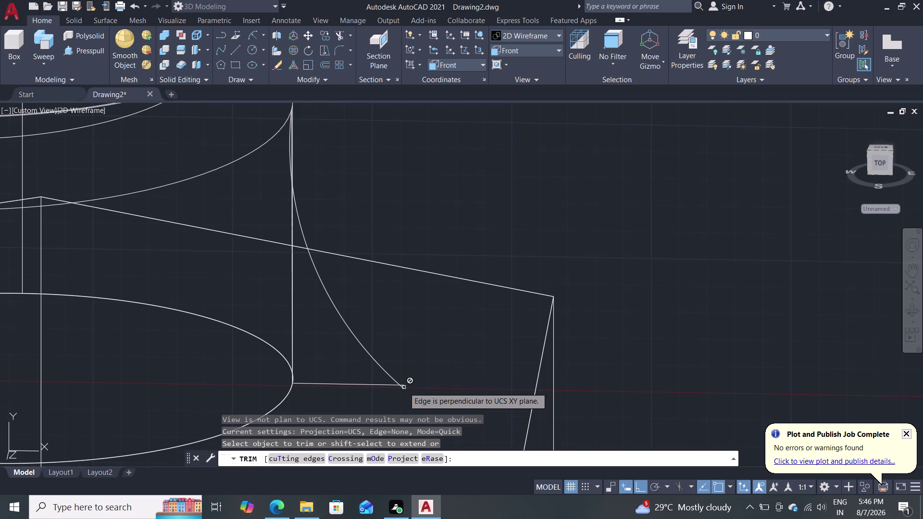
key(Escape)
scroll(up, 3)
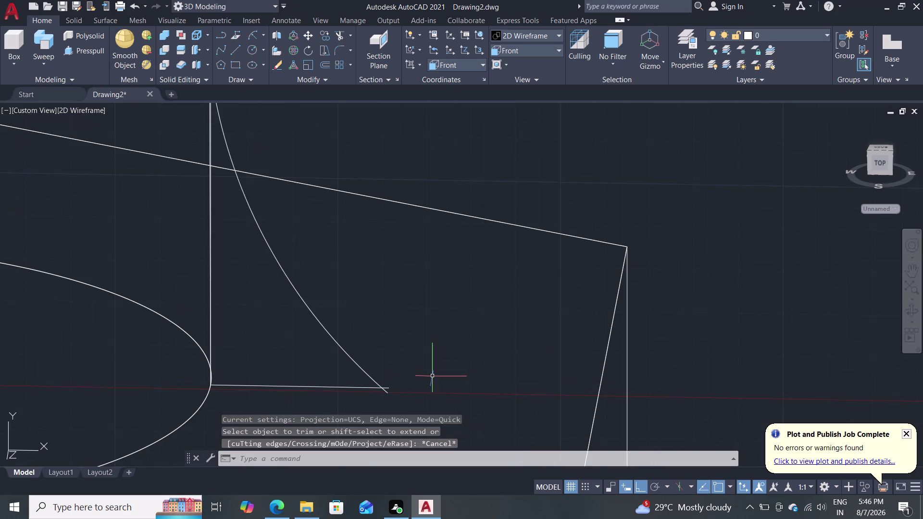
middle_drag(432, 375, 451, 353)
scroll(down, 3)
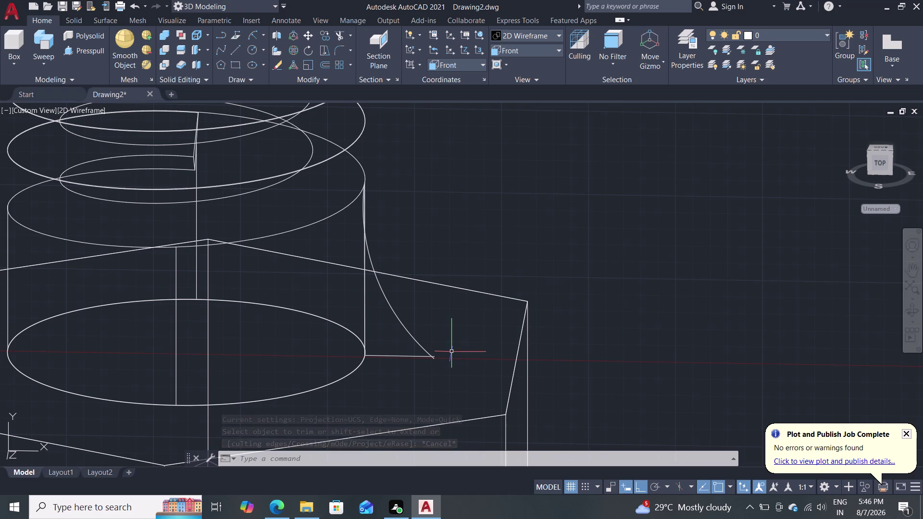
Select the arc and both profile lines, choosing Line over 3D Solid, and JOIN them into one spline.
click(396, 318)
click(364, 309)
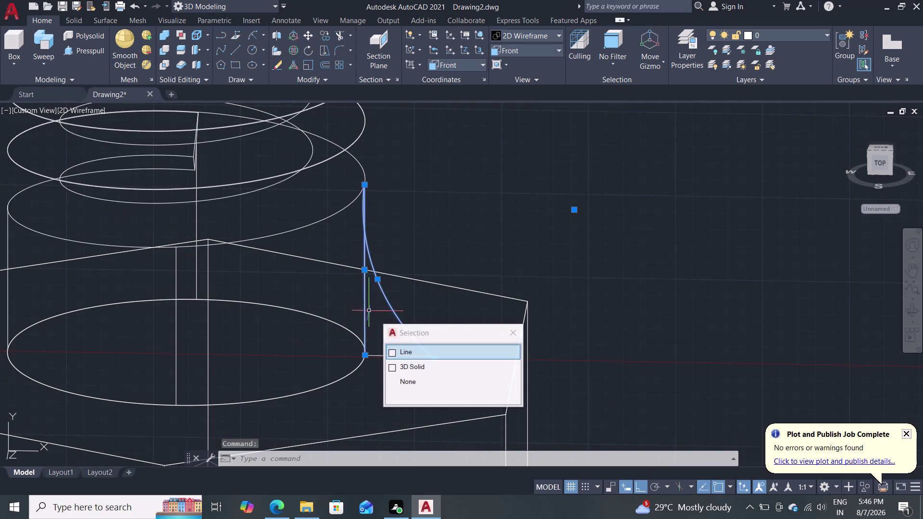
click(397, 353)
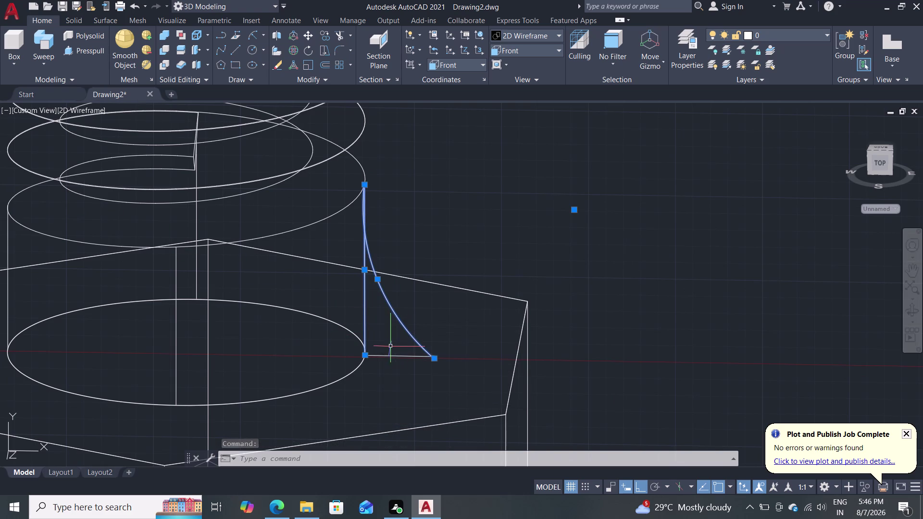
click(388, 357)
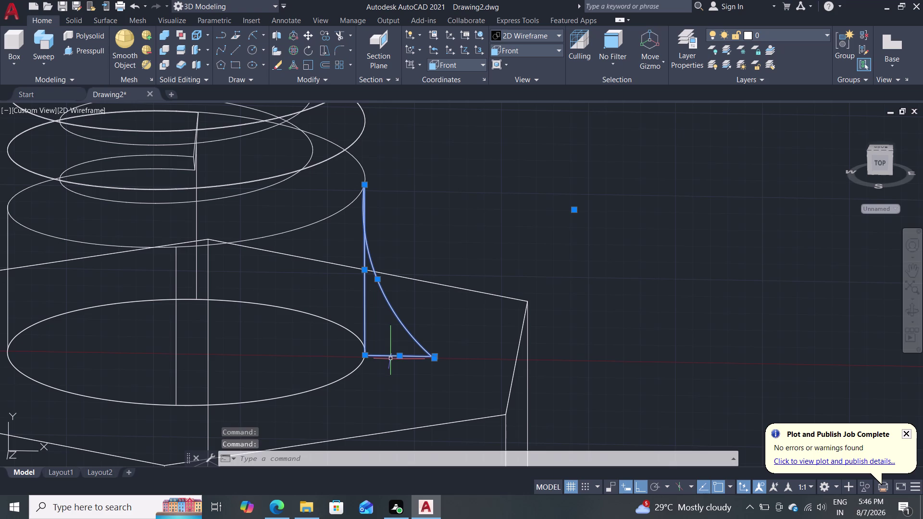
key(j)
key(Return)
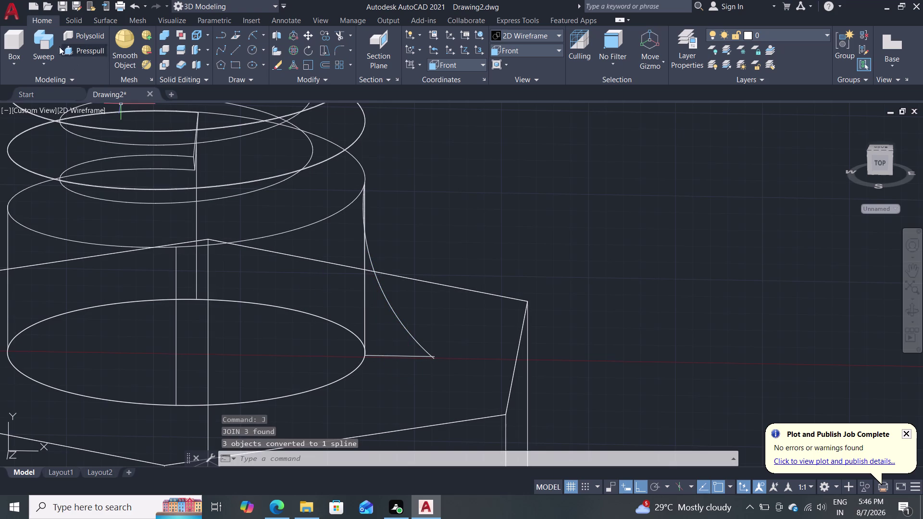
click(46, 51)
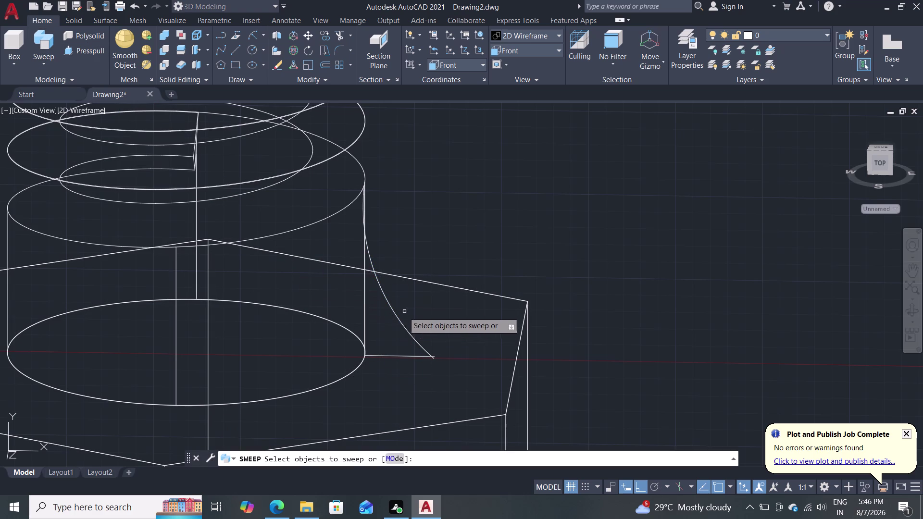
Attempt PRESSPULL on the spline profile twice, switching to Shades of Gray between the failed tries.
click(74, 53)
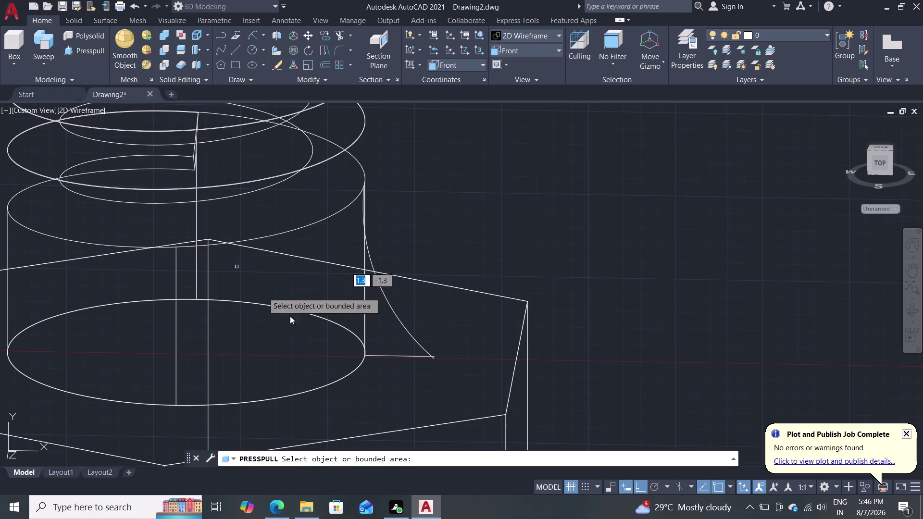
click(397, 316)
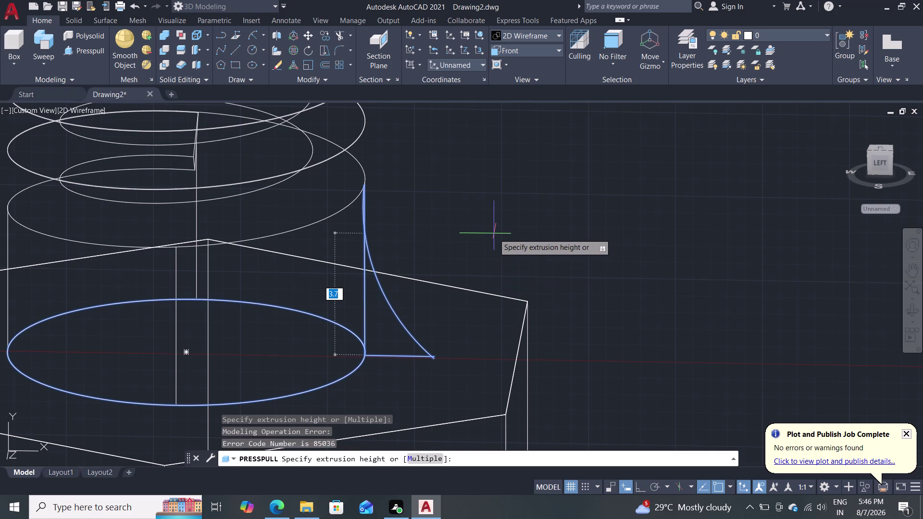
key(Escape)
click(534, 37)
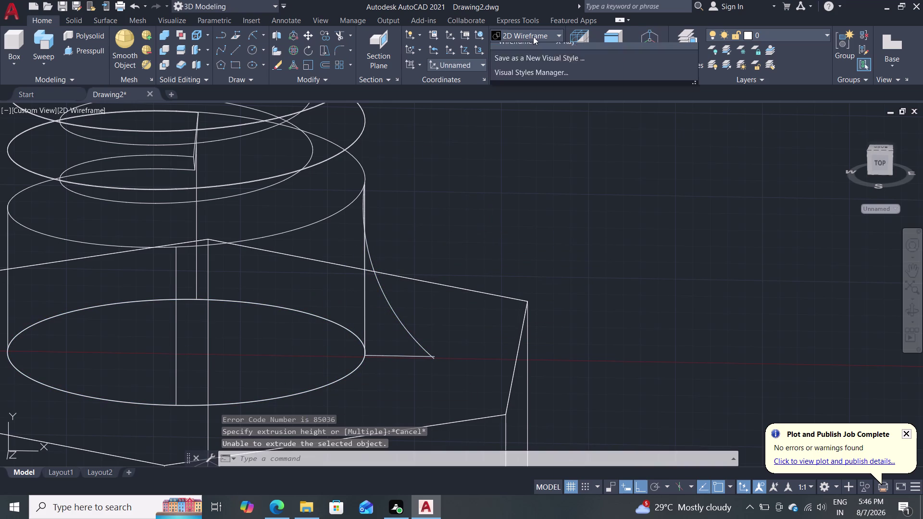
click(602, 106)
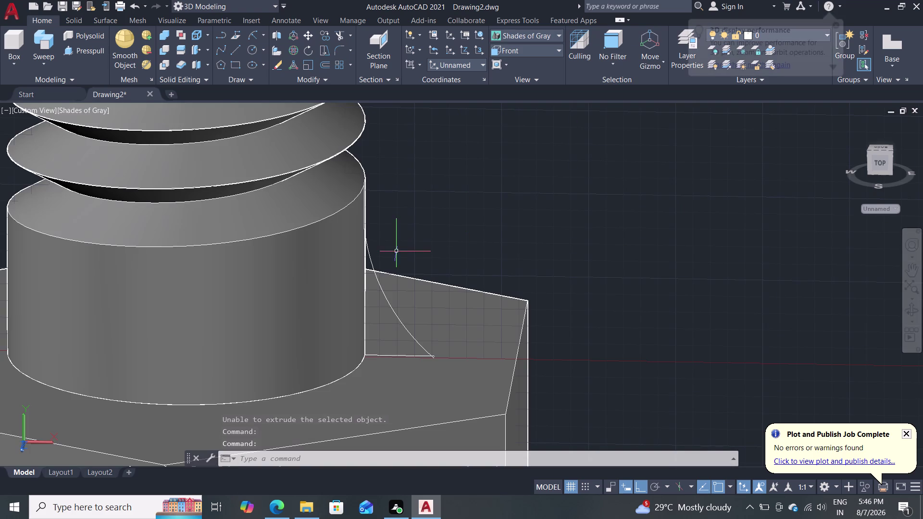
click(80, 51)
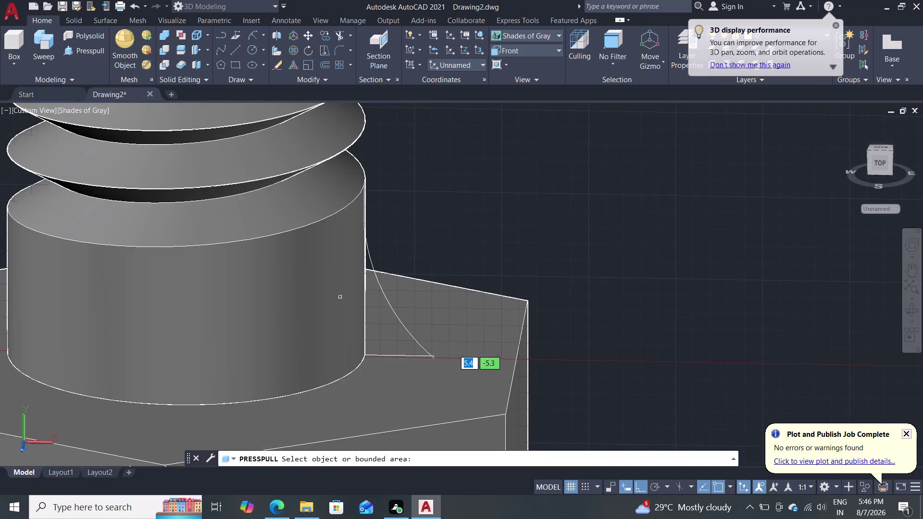
click(400, 318)
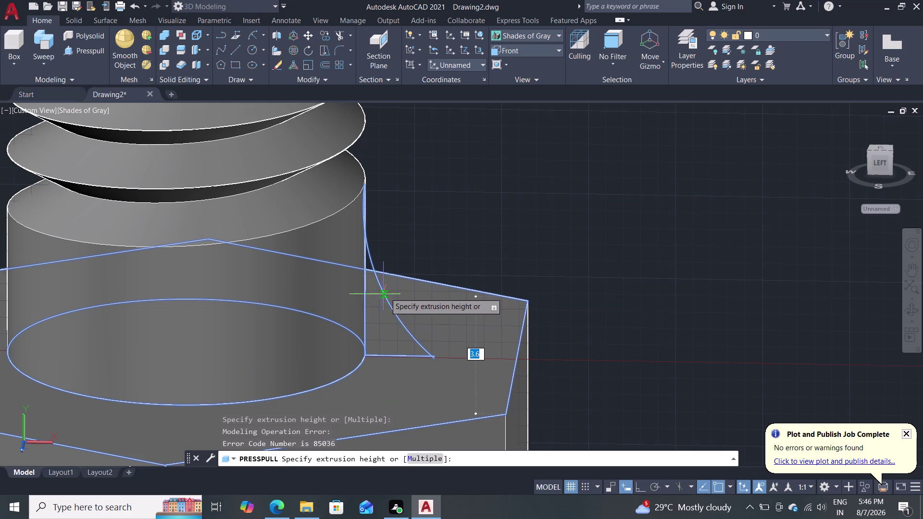
key(Escape)
key(Escape)
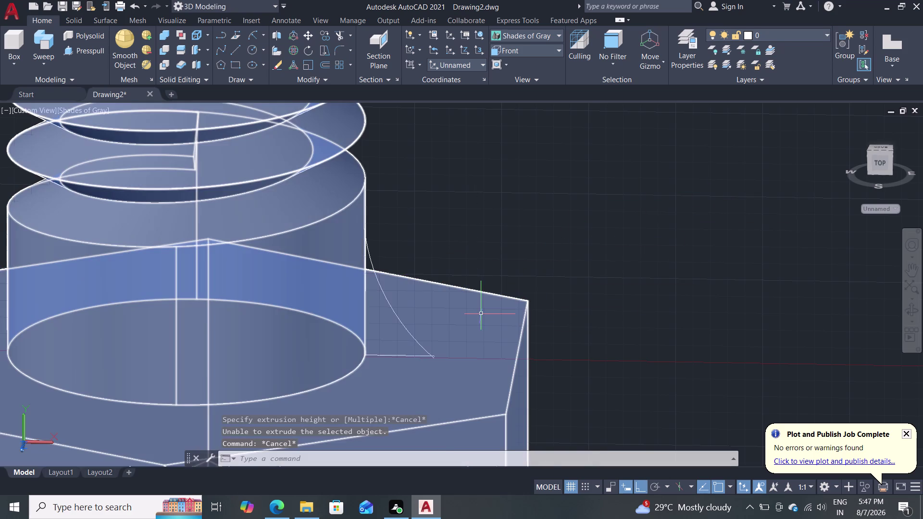
Select the spline profile at the shank base and try Extend on it, then cancel.
scroll(down, 3)
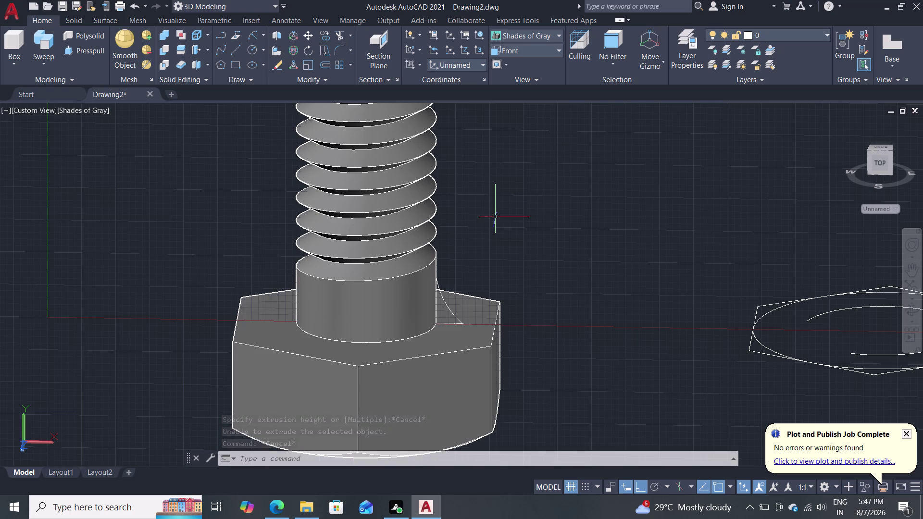
scroll(up, 3)
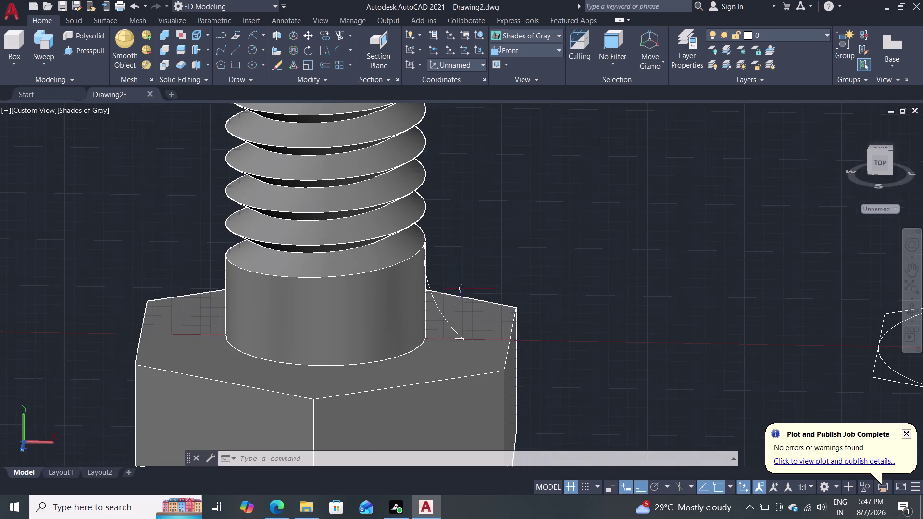
scroll(up, 3)
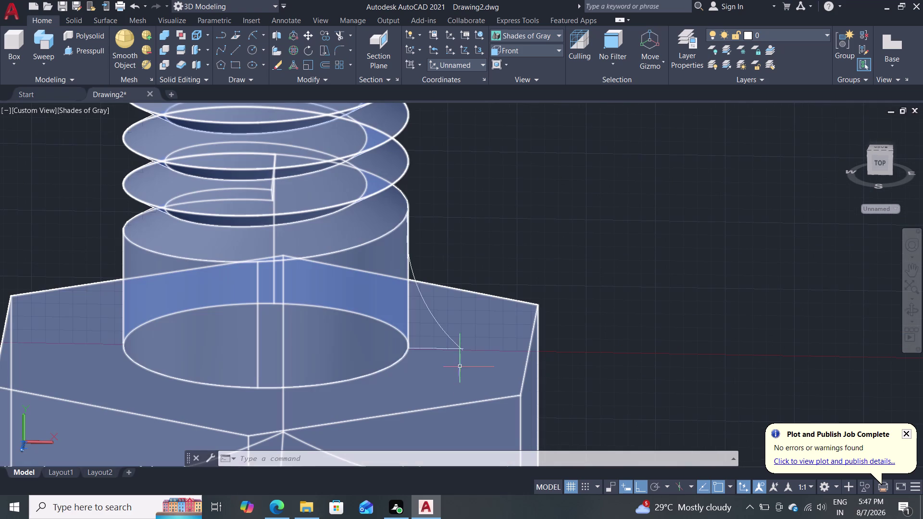
click(430, 349)
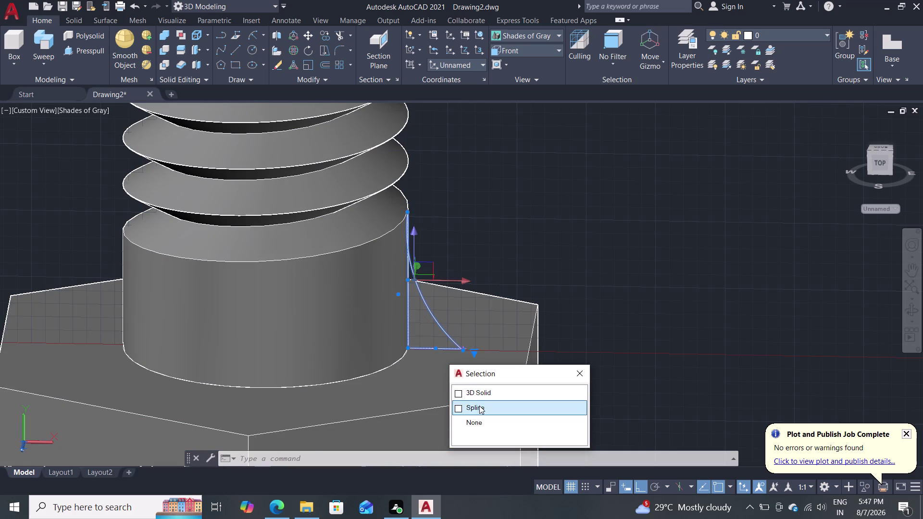
key(Escape)
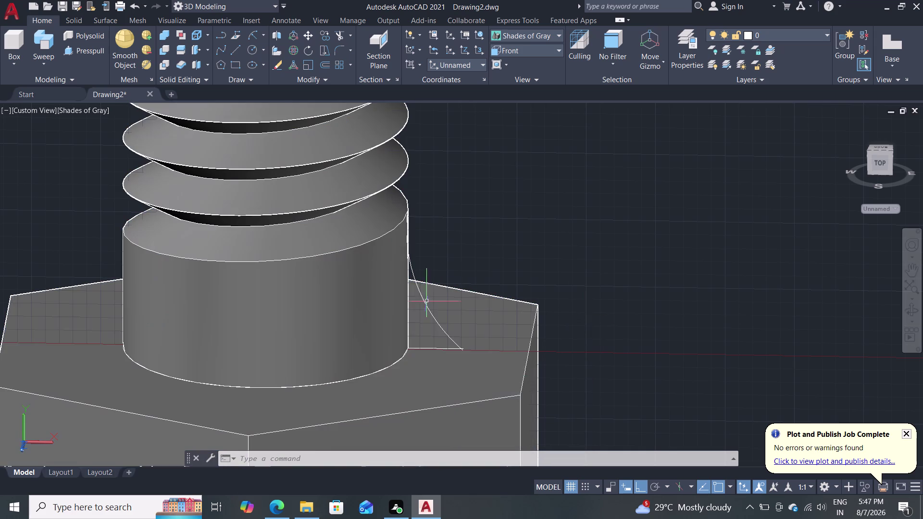
click(427, 306)
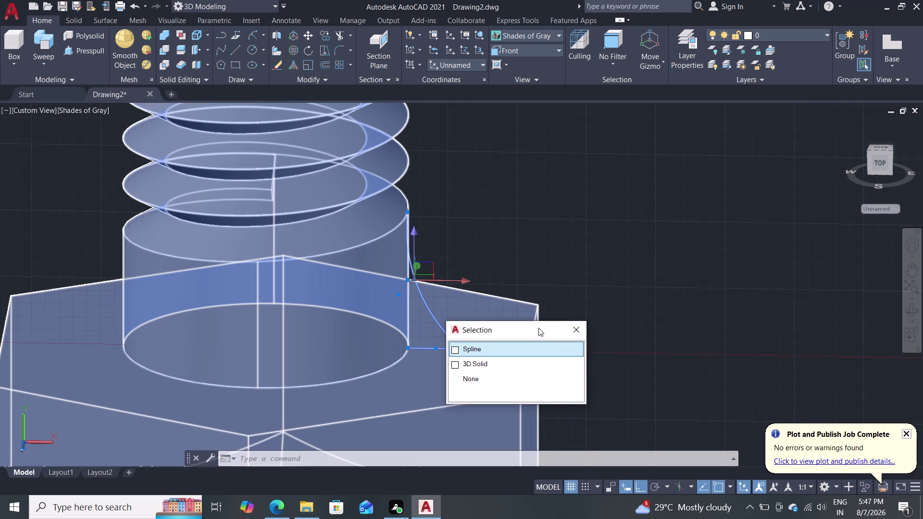
click(485, 349)
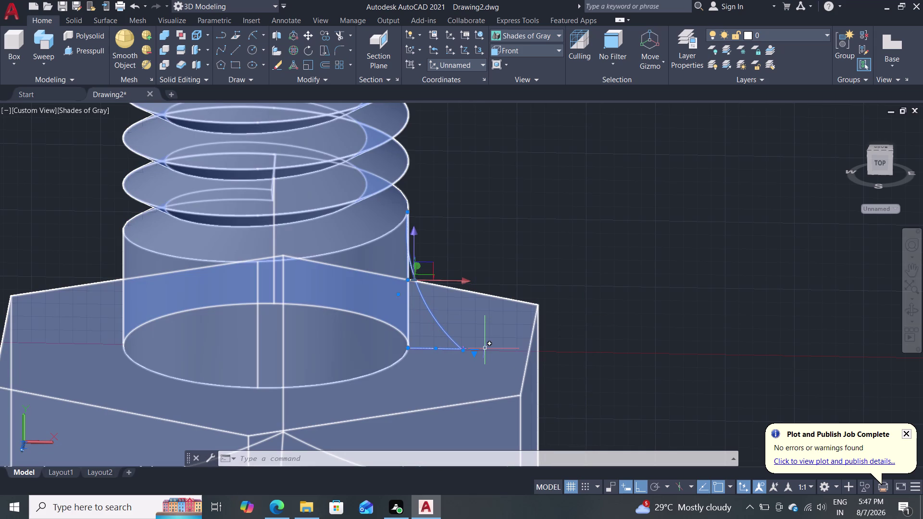
text(ex)
key(Return)
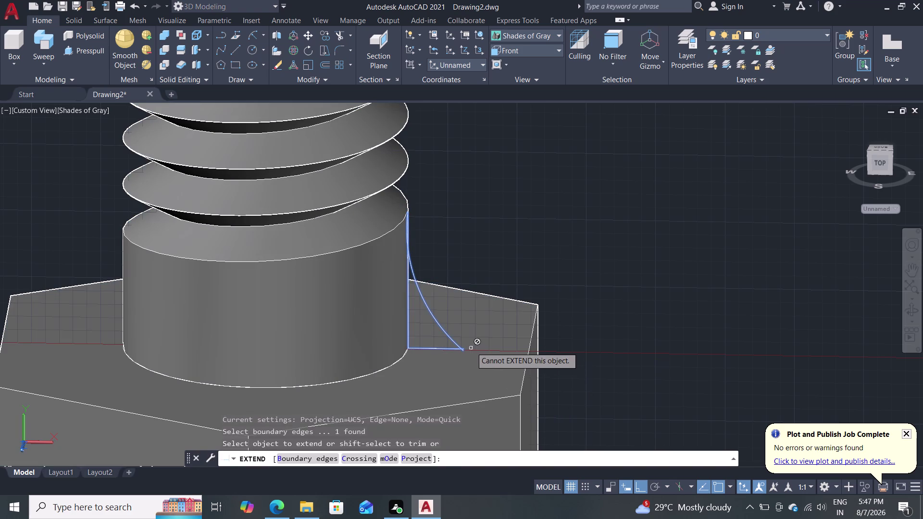
key(Return)
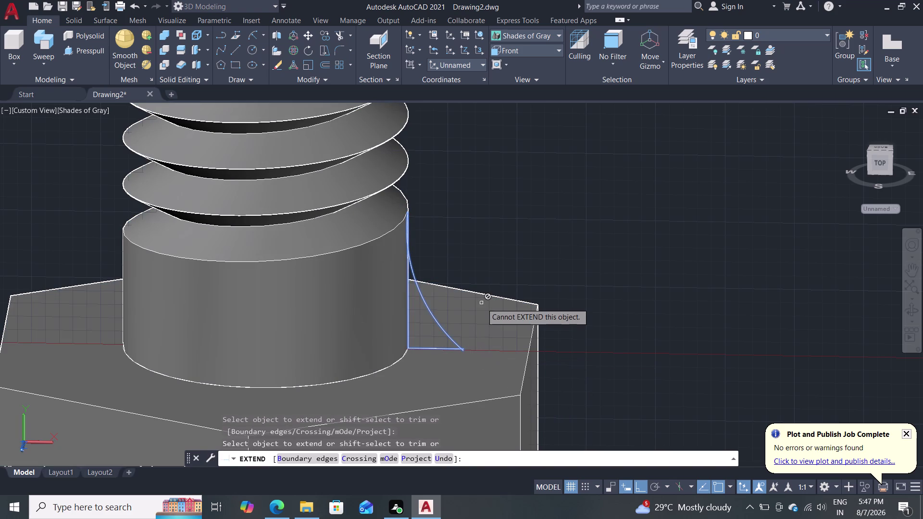
key(Escape)
key(Escape)
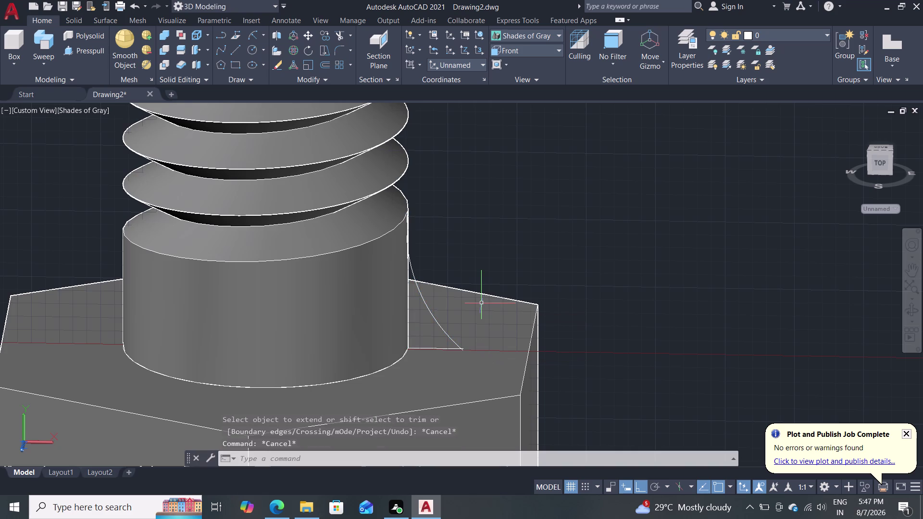
Explode the spline, then erase its short end line and the vertical shank-edge line.
key(x)
key(Return)
click(438, 324)
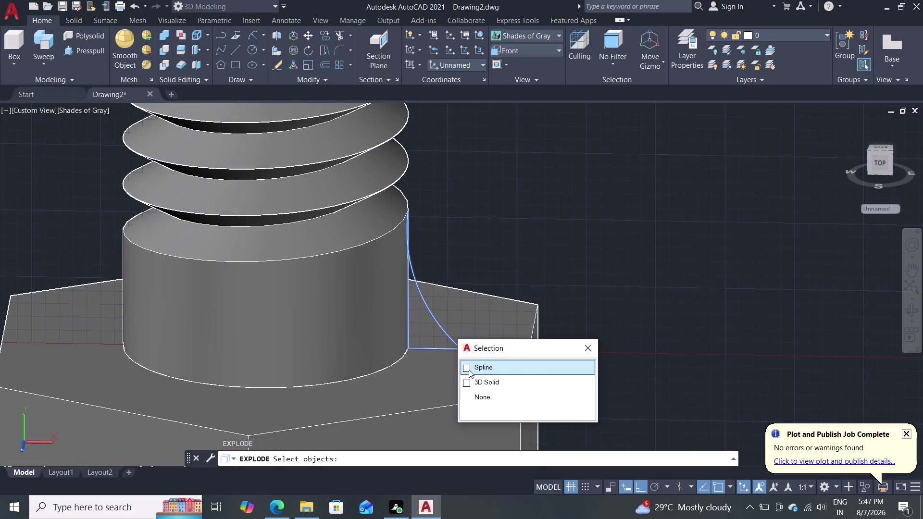
click(469, 369)
key(Return)
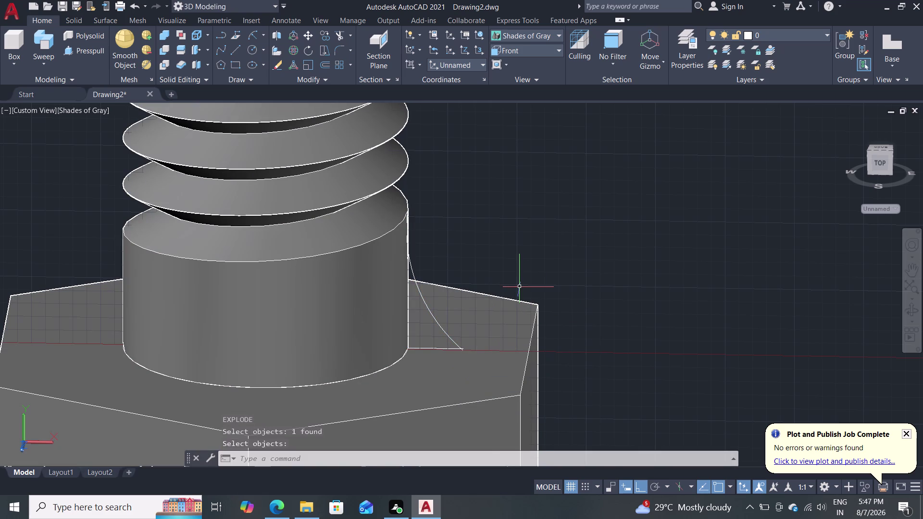
scroll(up, 3)
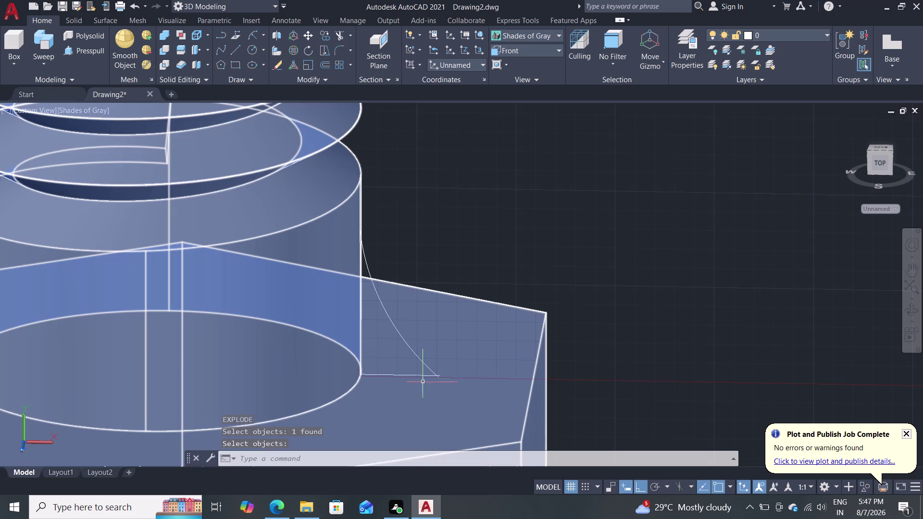
click(413, 375)
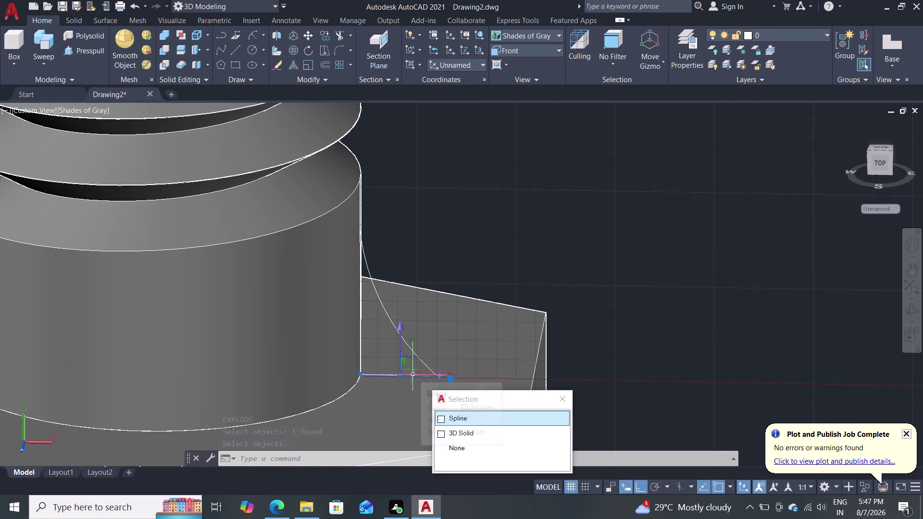
key(Delete)
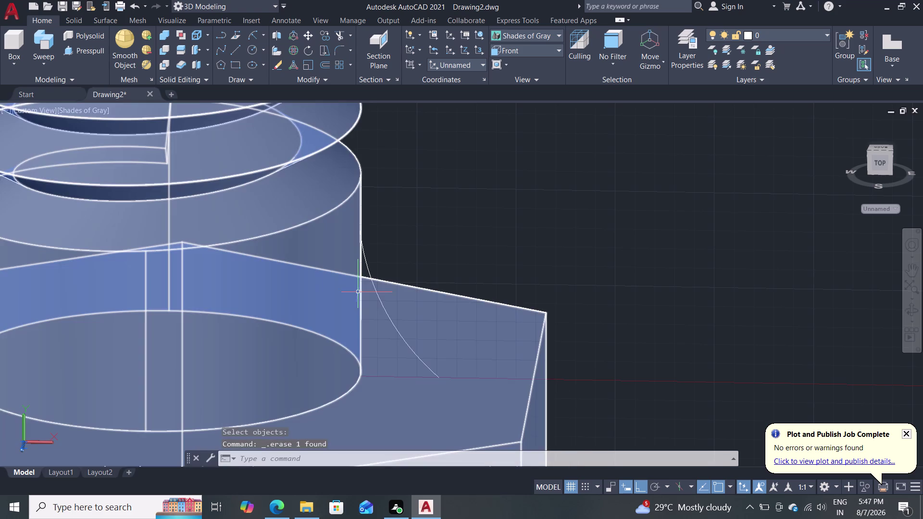
click(361, 299)
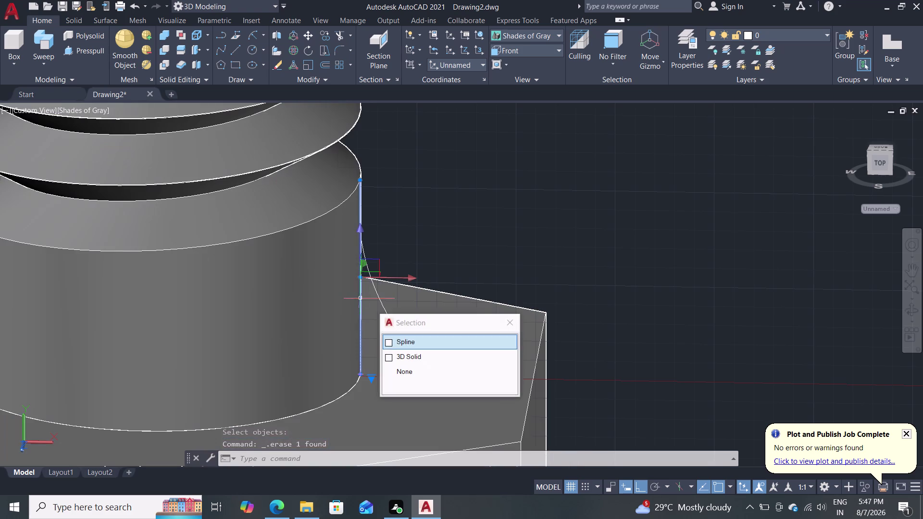
click(390, 343)
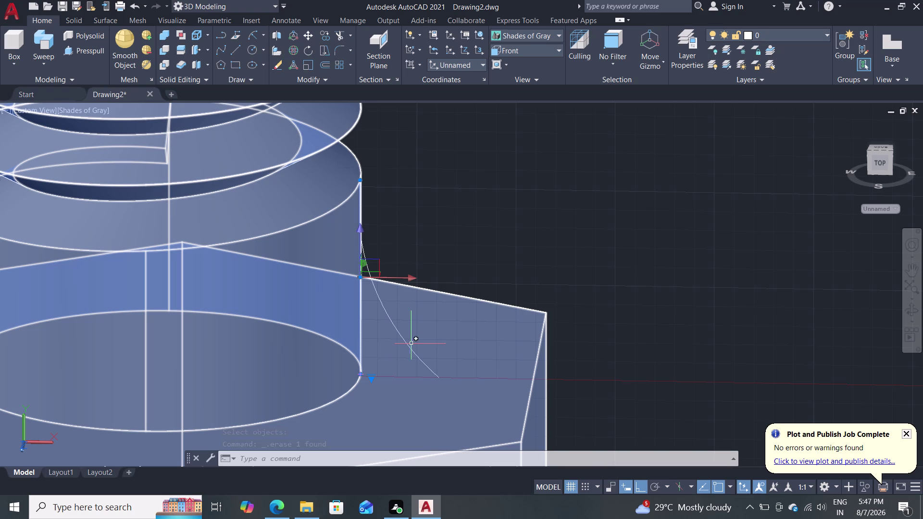
key(Delete)
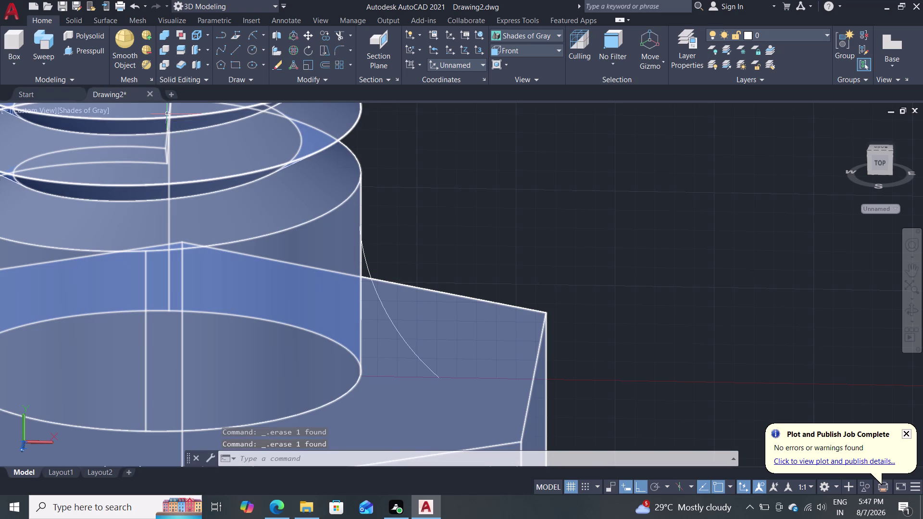
Move the curved spline from its lower endpoint to a new spot nearer the shank.
key(m)
key(Return)
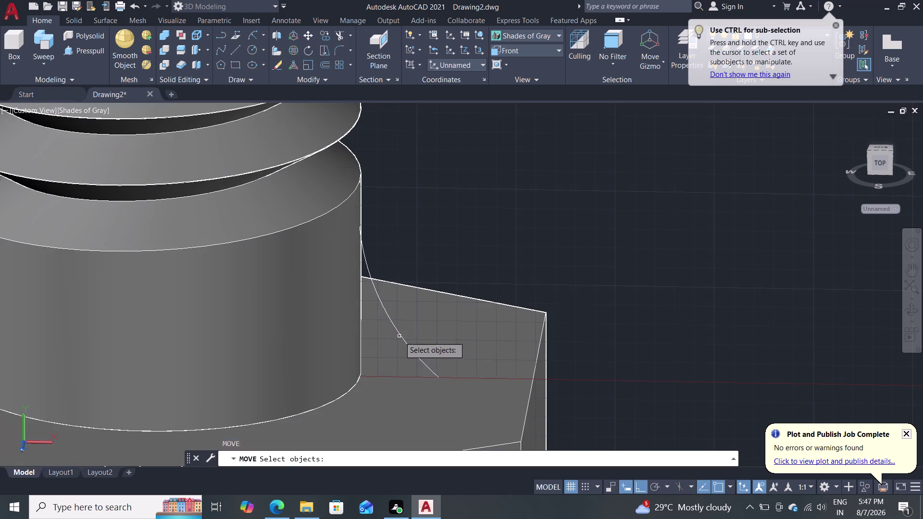
click(408, 344)
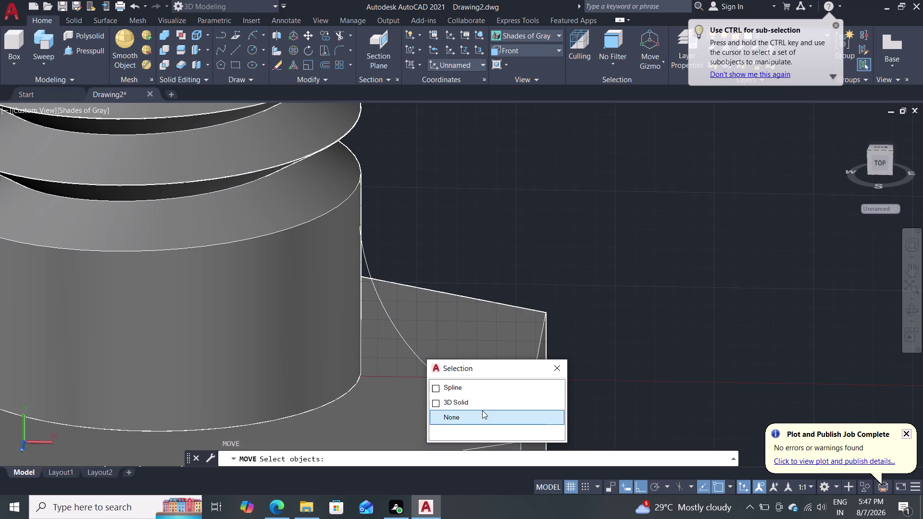
click(479, 395)
key(Return)
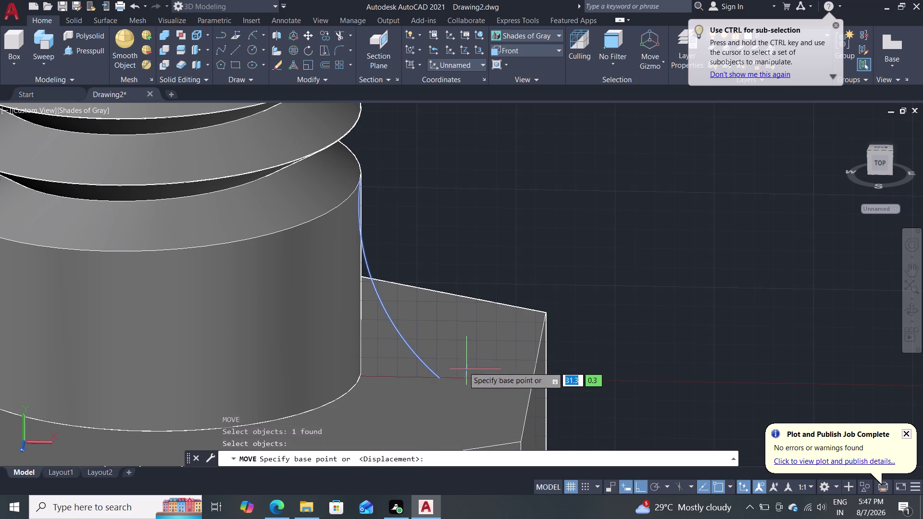
click(437, 376)
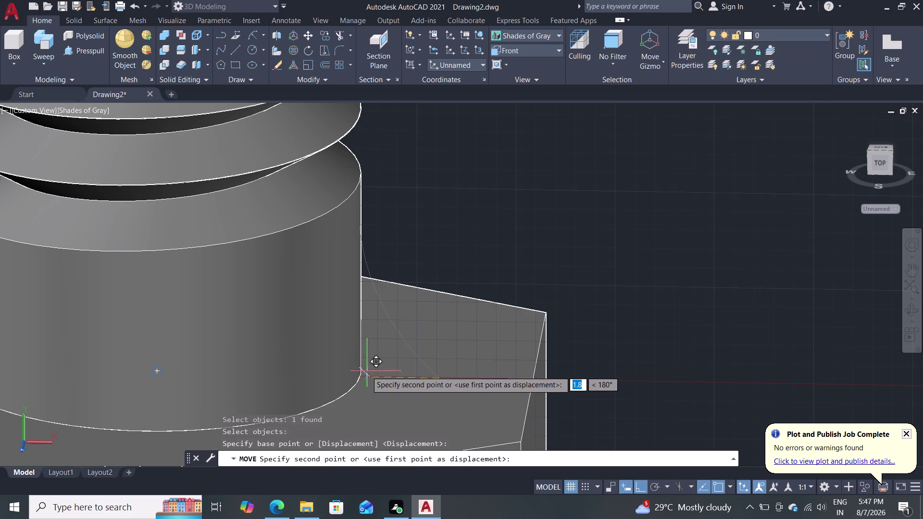
click(361, 373)
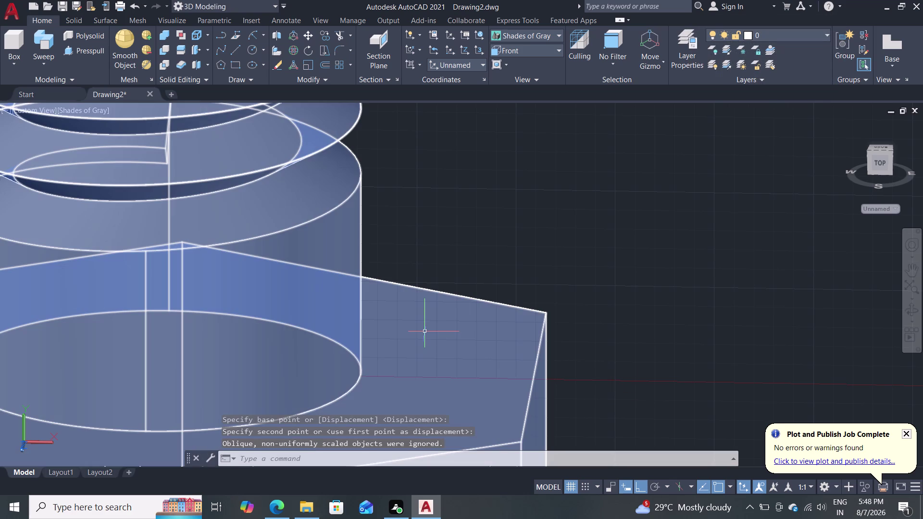
click(517, 34)
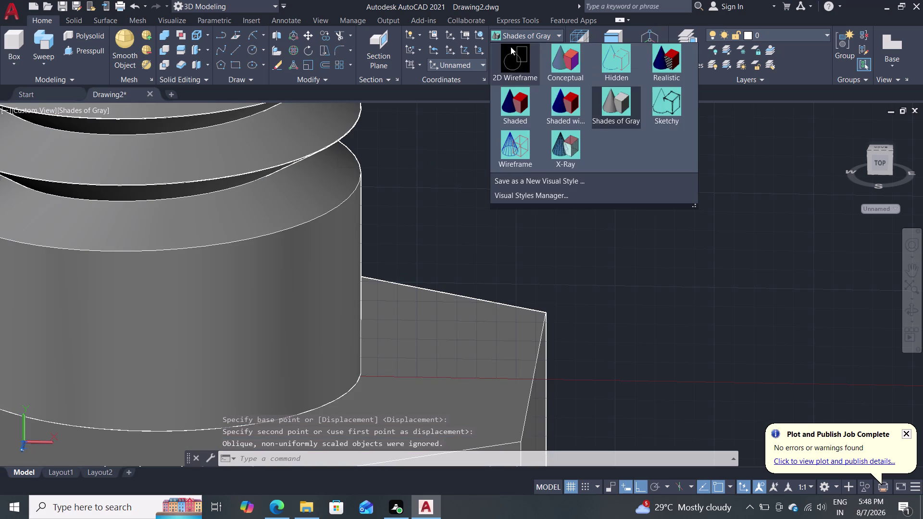
Switch the view to 2D Wireframe, then start and cancel Trim.
click(513, 57)
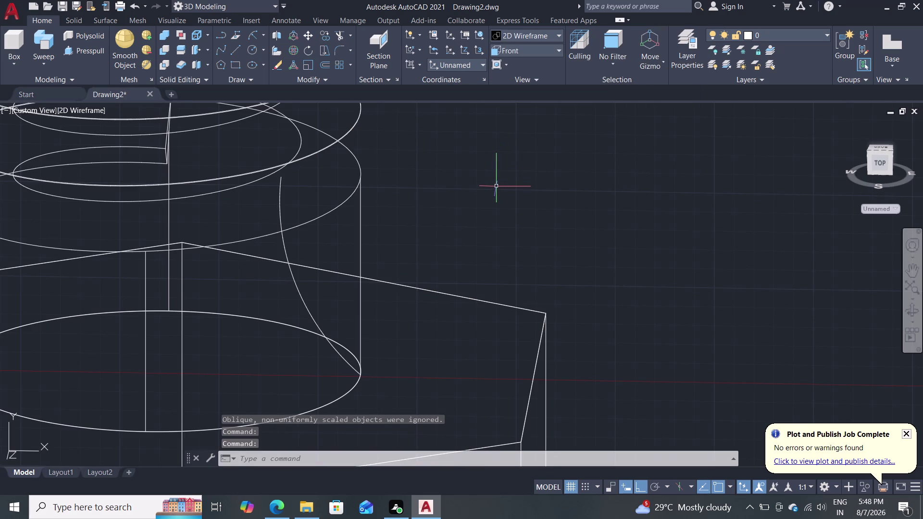
text(t)
text(r)
key(Return)
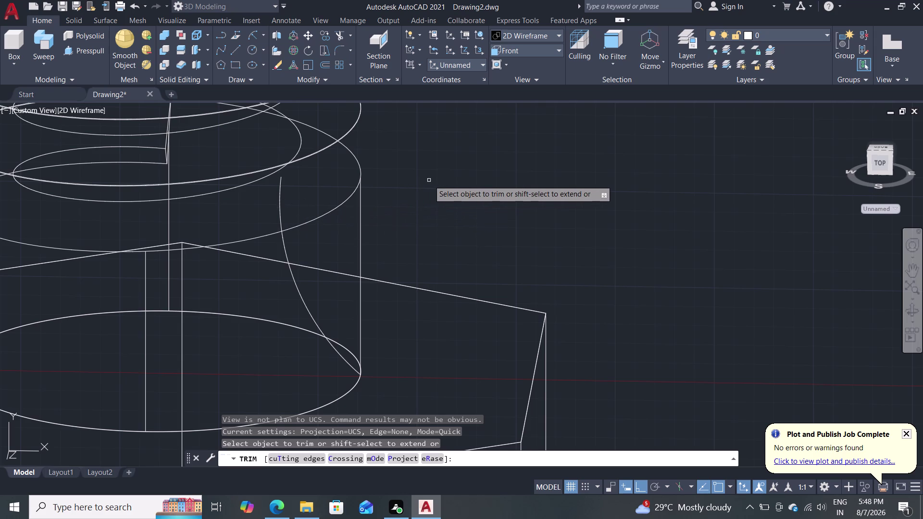
key(Escape)
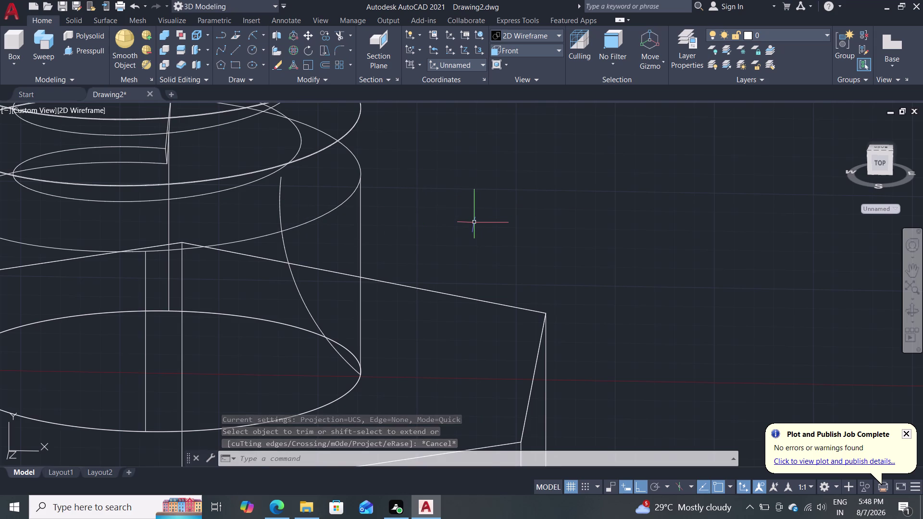
Pan toward the bolt head, then select and delete the curved line beside the shank.
scroll(down, 3)
middle_drag(479, 226, 519, 228)
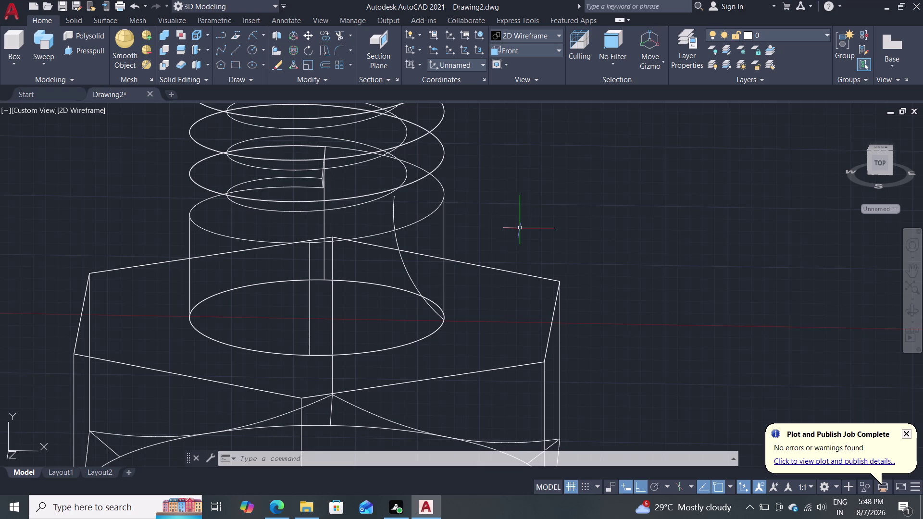
click(407, 277)
click(418, 273)
drag(413, 275, 408, 277)
click(408, 278)
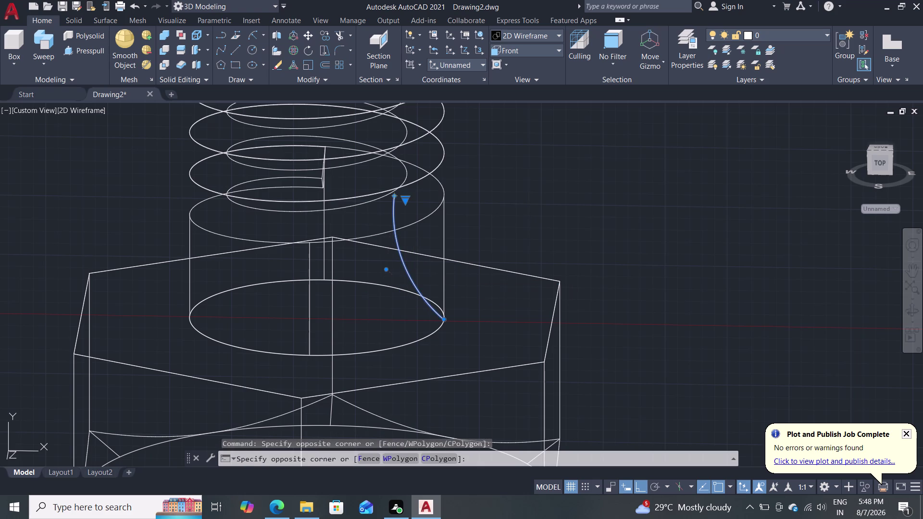
key(Delete)
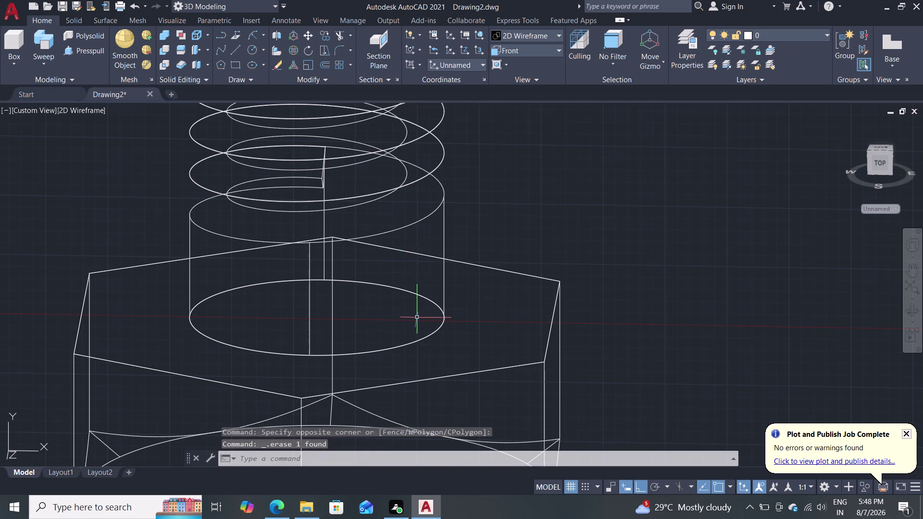
click(257, 33)
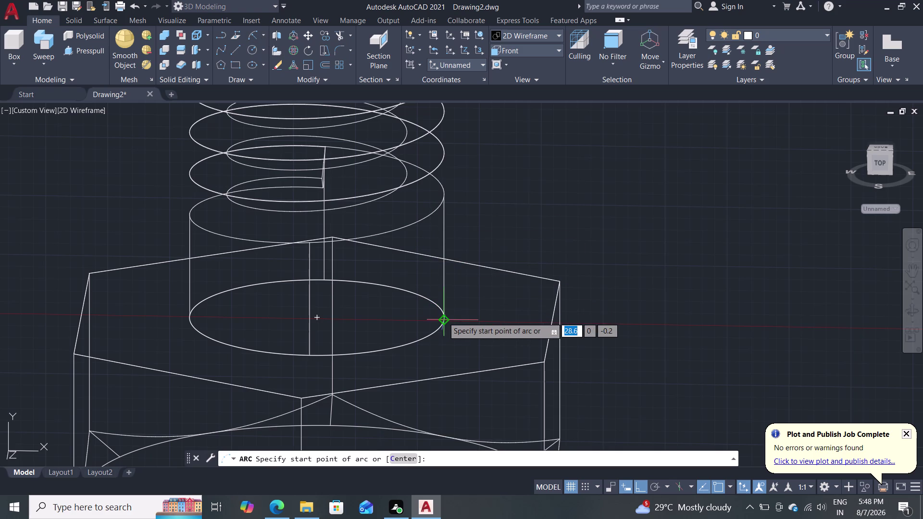
Attempt an arc from the shank base edge twice, abandoning both attempts.
click(443, 318)
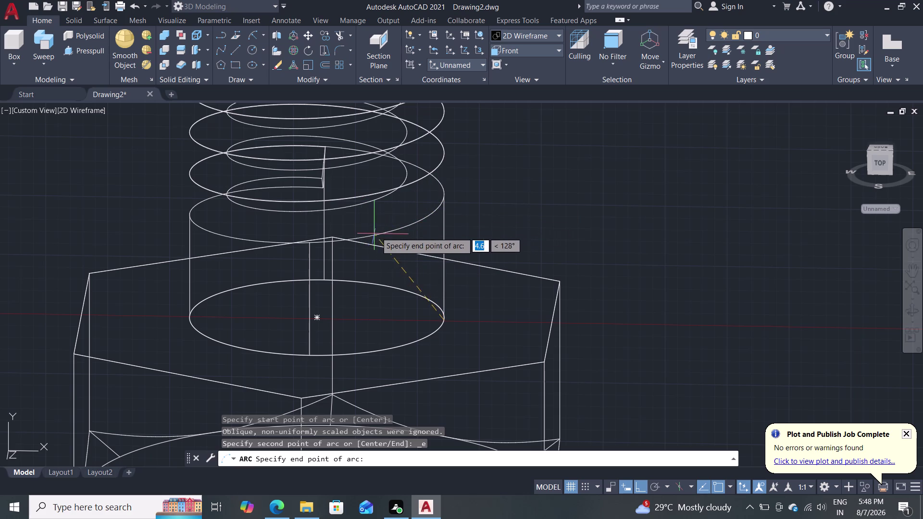
key(t)
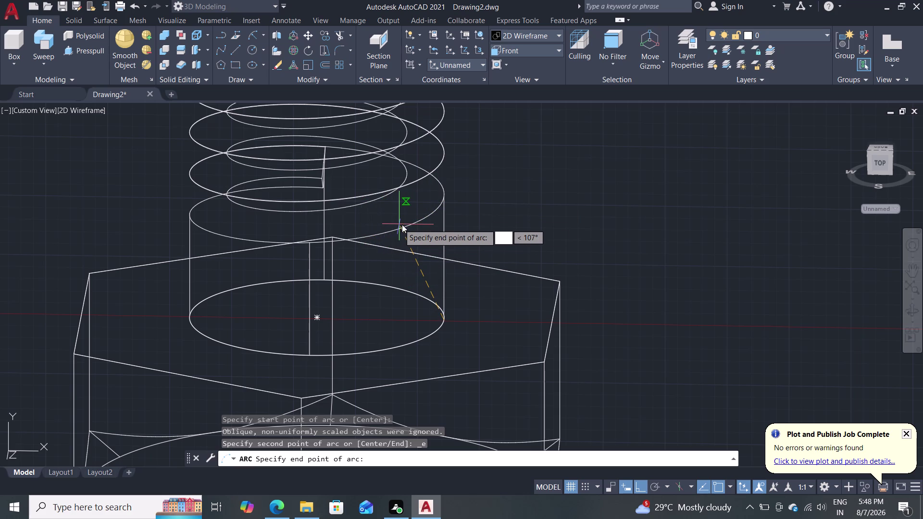
key(a)
key(n)
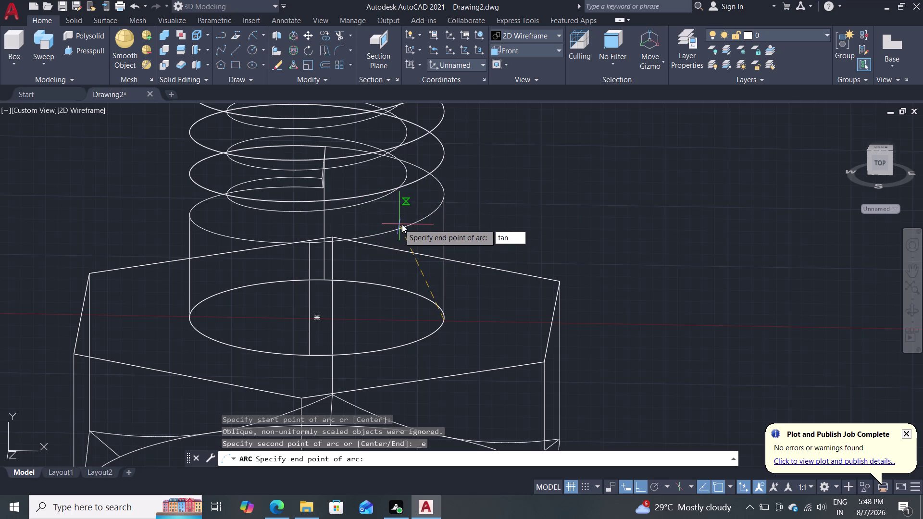
key(Return)
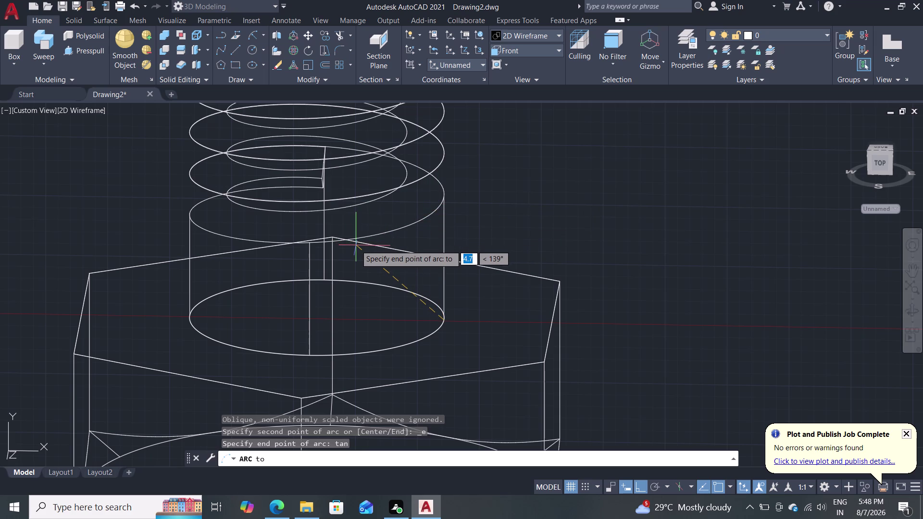
key(Escape)
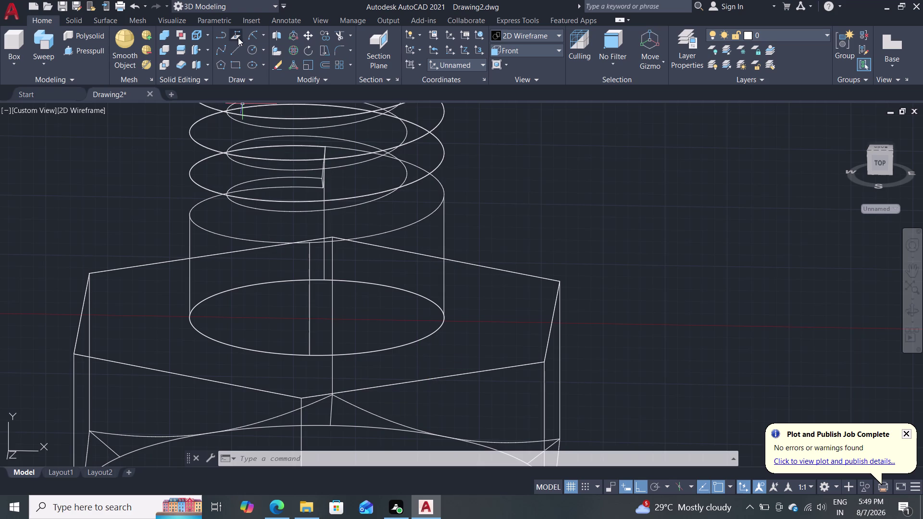
click(252, 41)
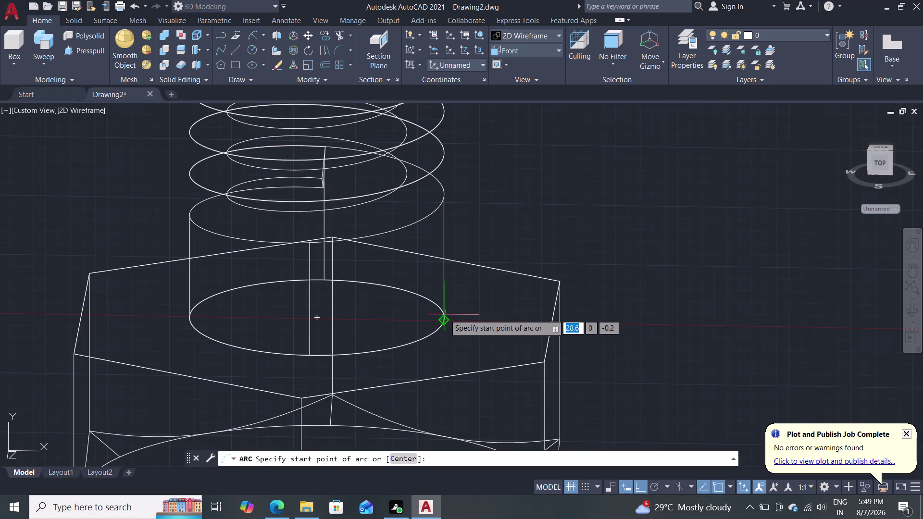
click(445, 314)
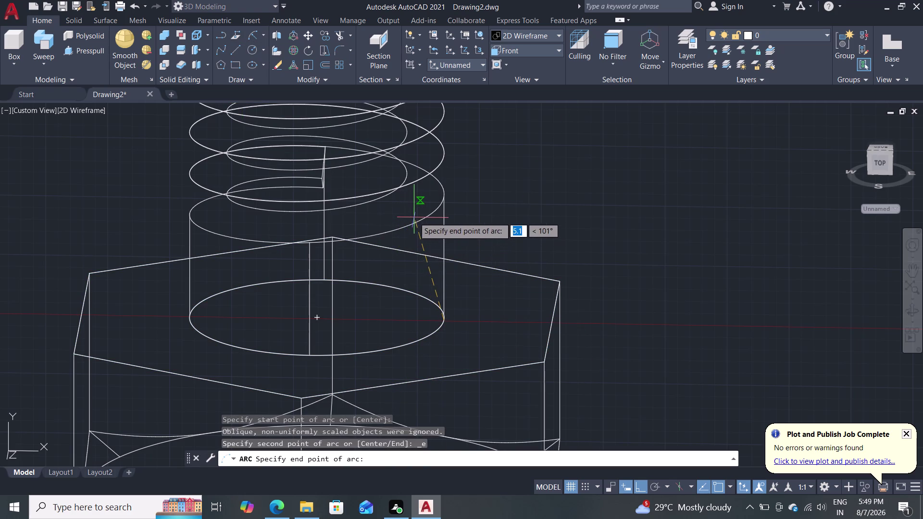
click(442, 198)
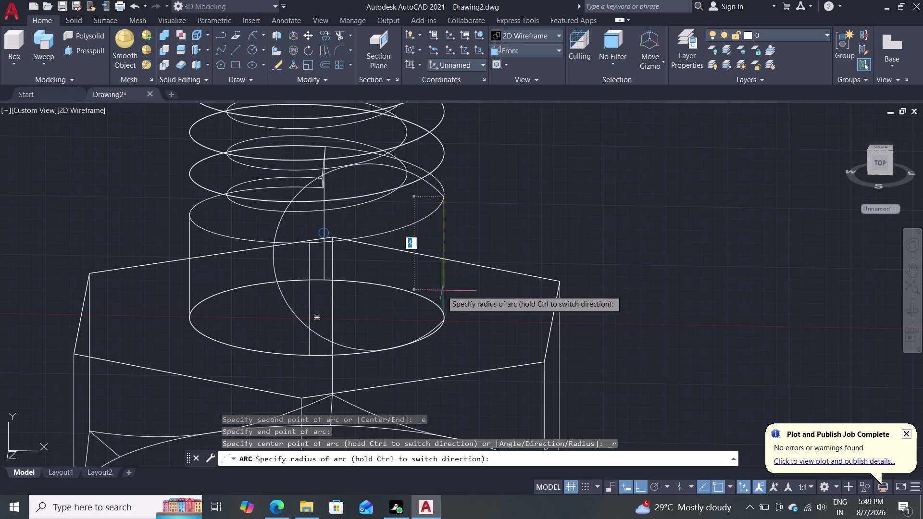
key(Escape)
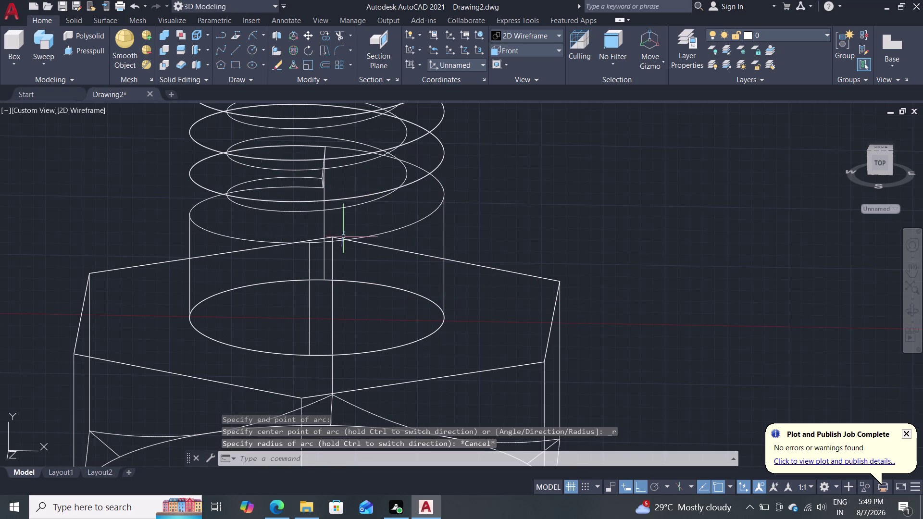
Draw a radius-2 arc between two points on the shank's right edge.
click(247, 42)
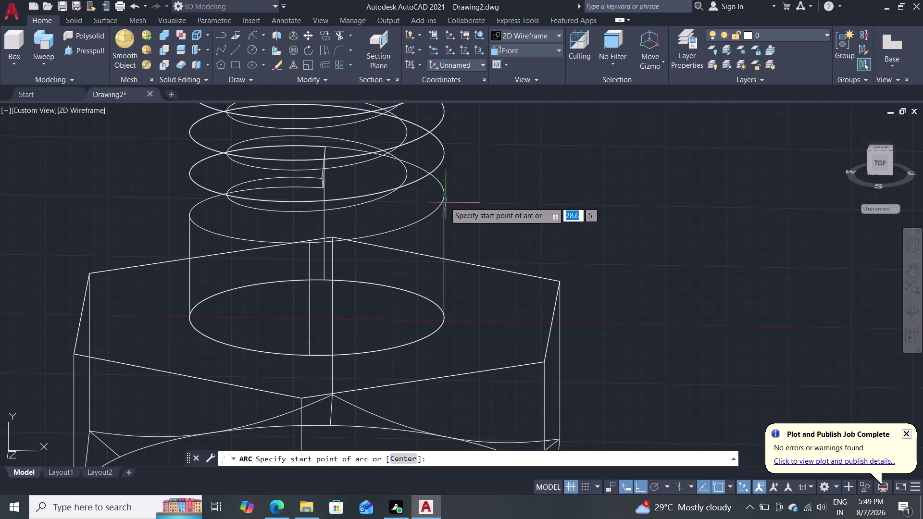
click(443, 197)
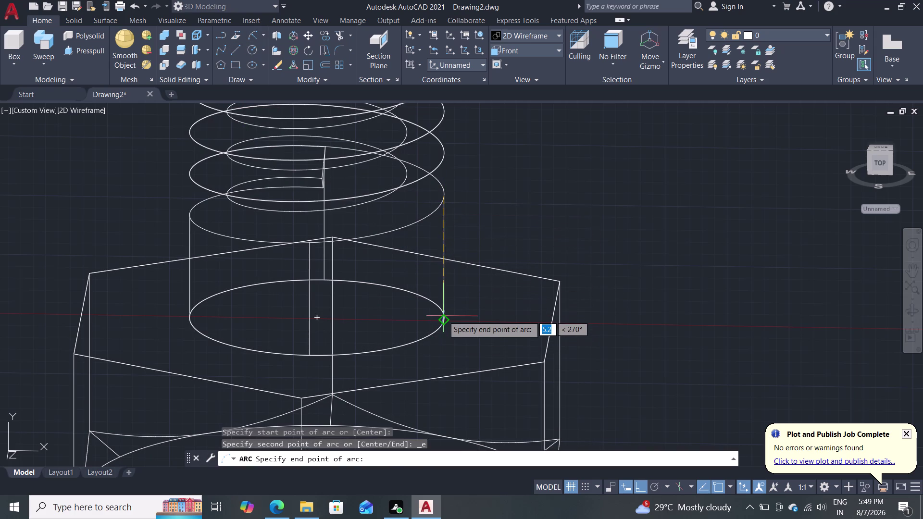
click(443, 315)
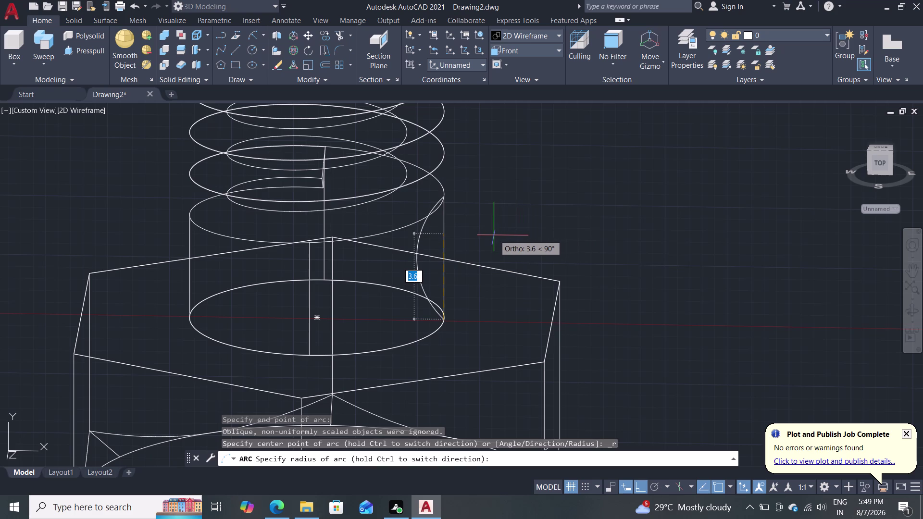
key(2)
key(Return)
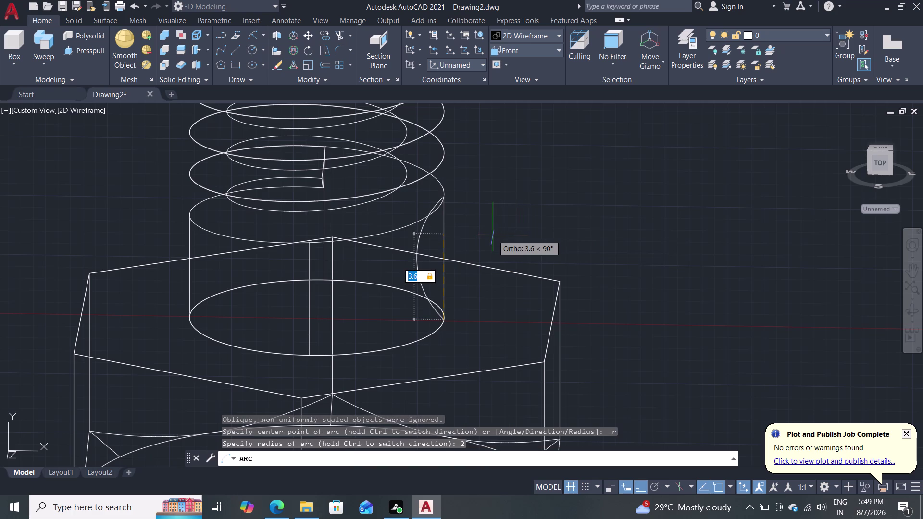
key(Return)
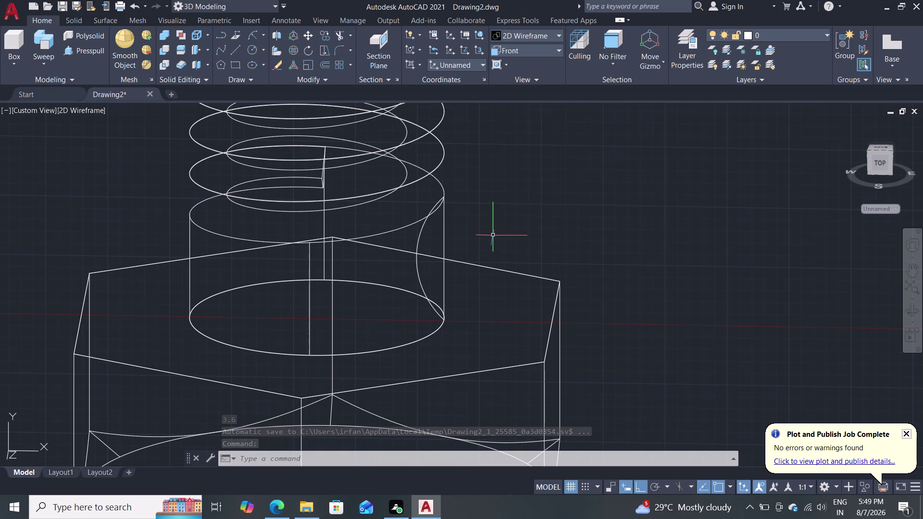
click(82, 50)
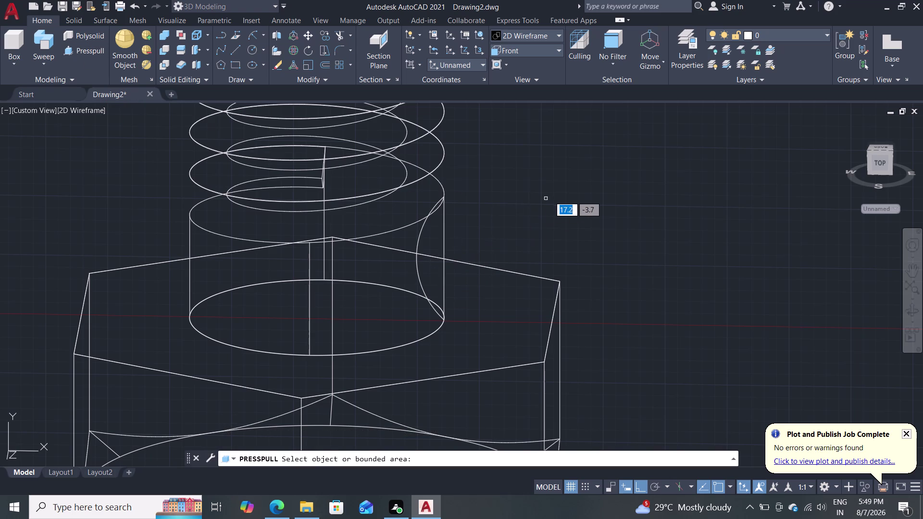
Draw a straight line connecting the arc's lower and upper ends.
key(Escape)
key(l)
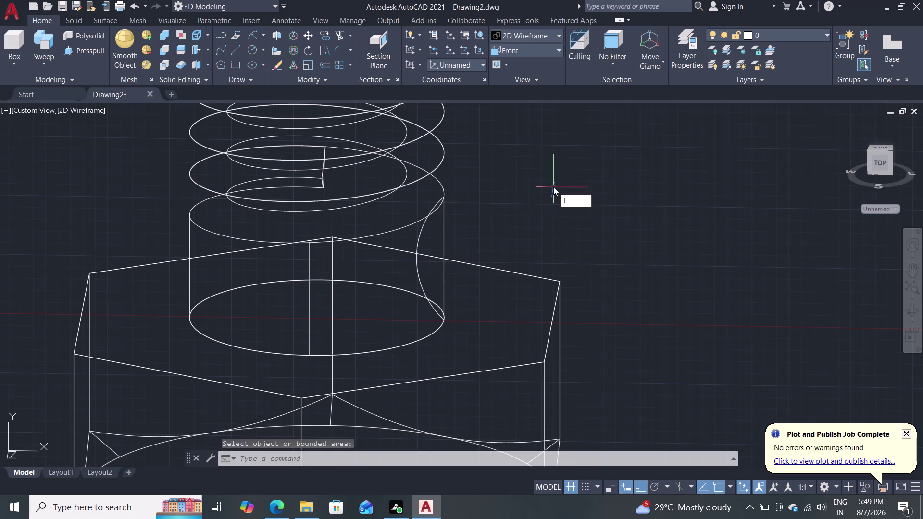
key(Return)
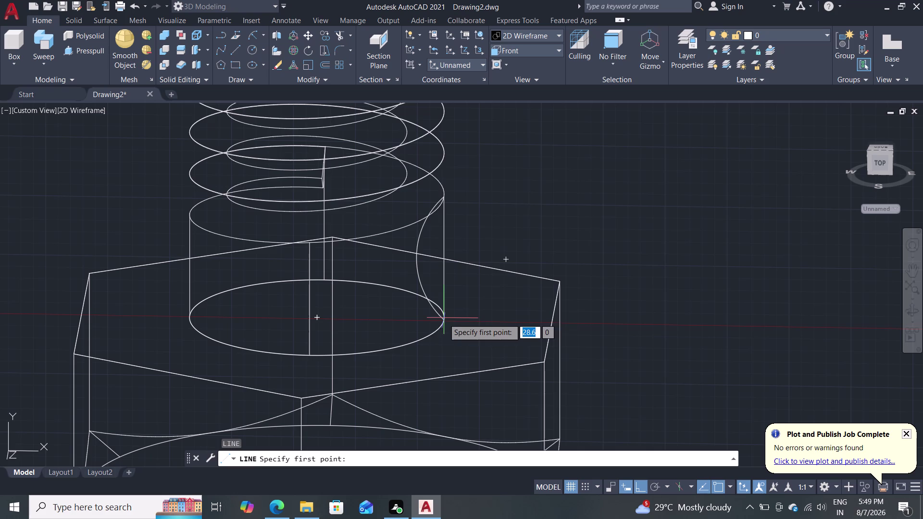
click(444, 319)
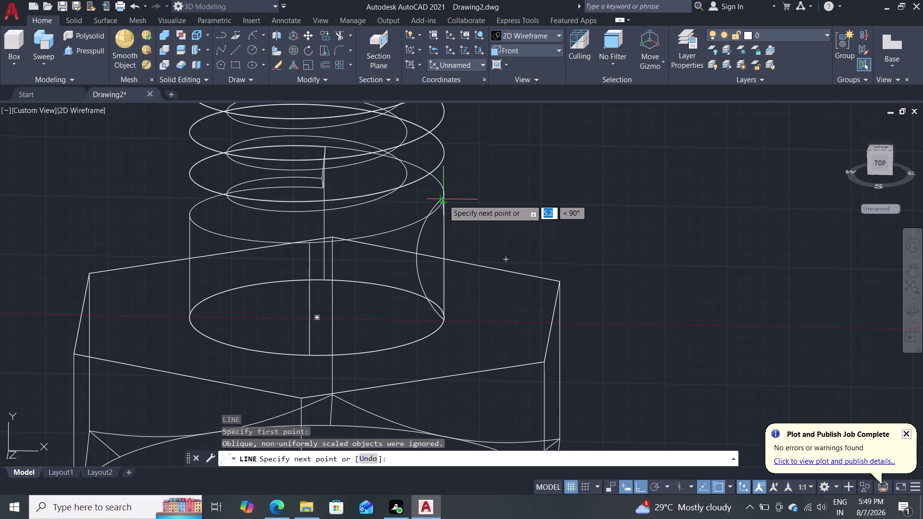
click(443, 196)
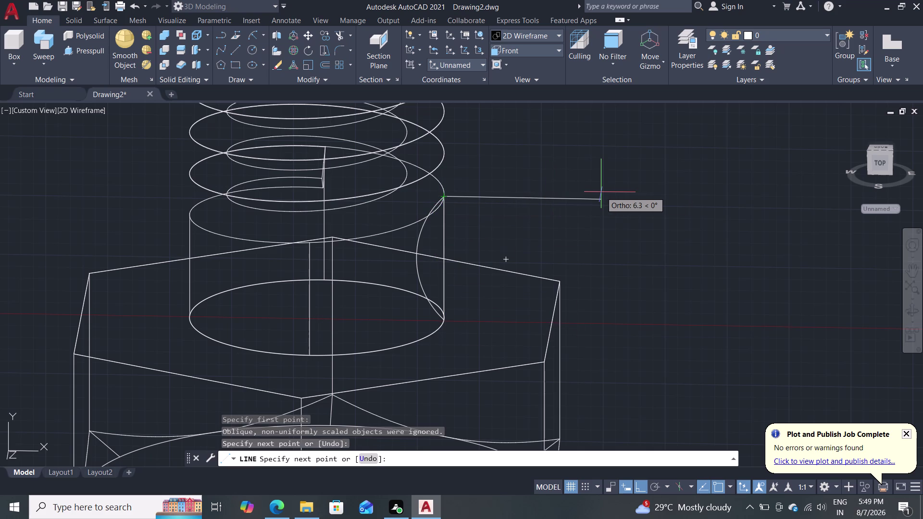
key(Escape)
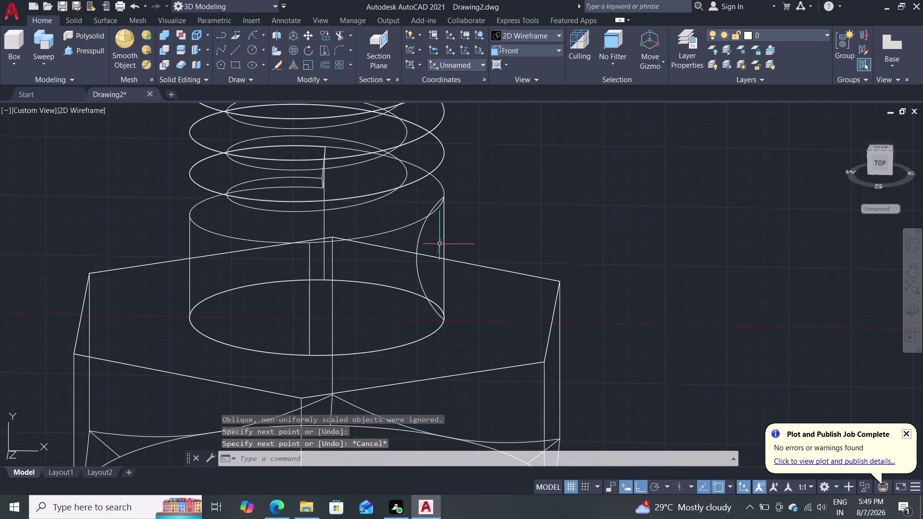
Join the line and arc into one spline and try press-pulling it, which fails.
click(445, 248)
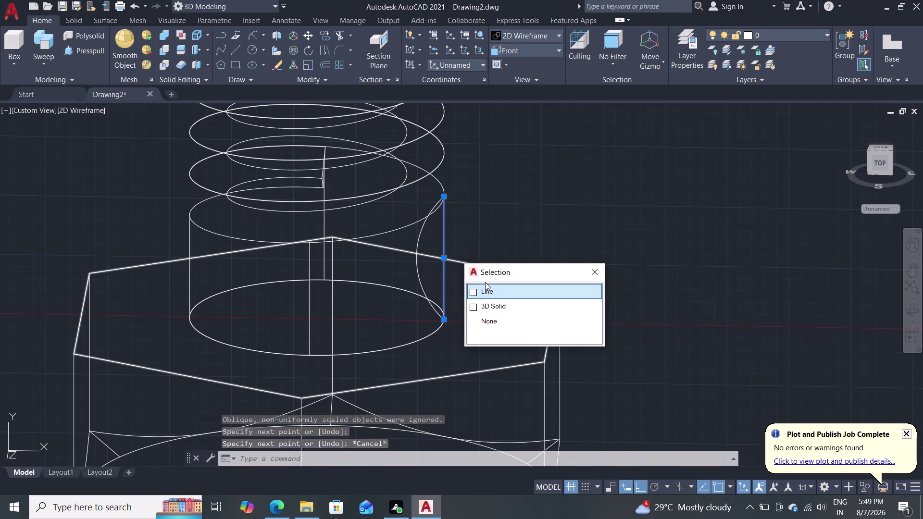
click(484, 290)
click(419, 275)
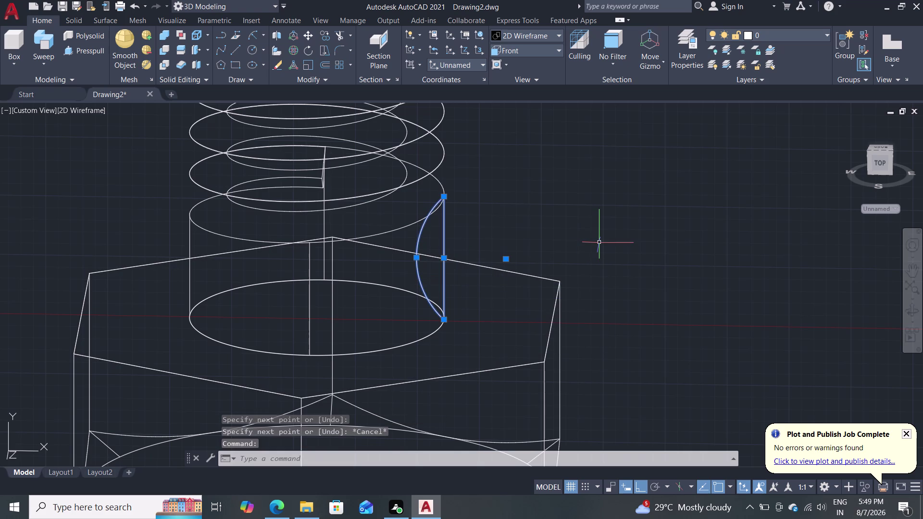
key(j)
key(Return)
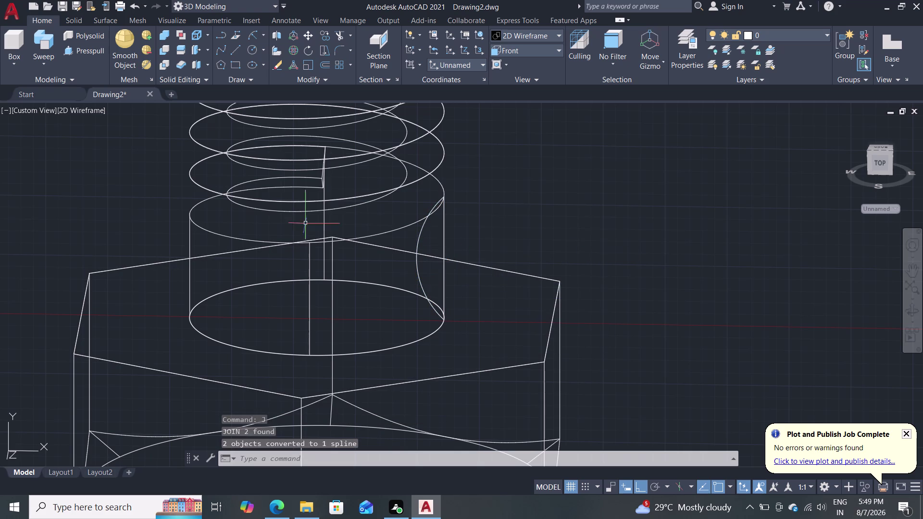
click(73, 54)
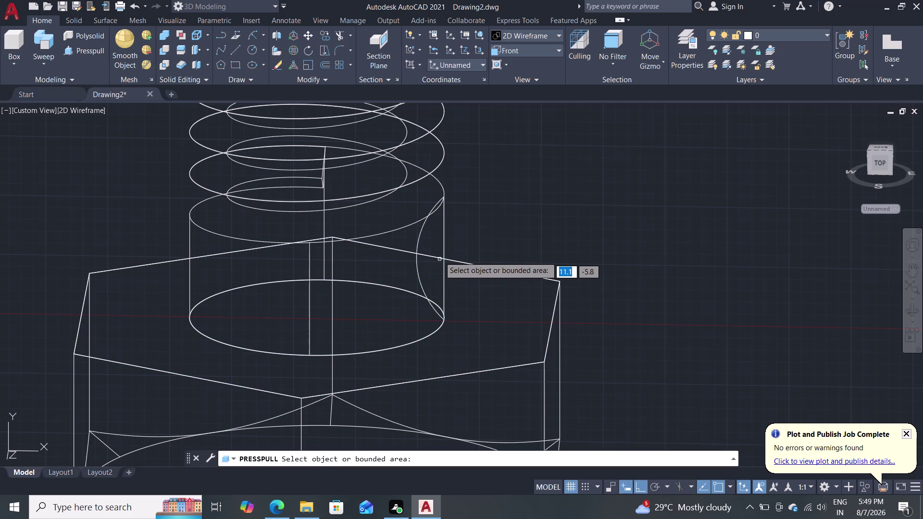
click(443, 254)
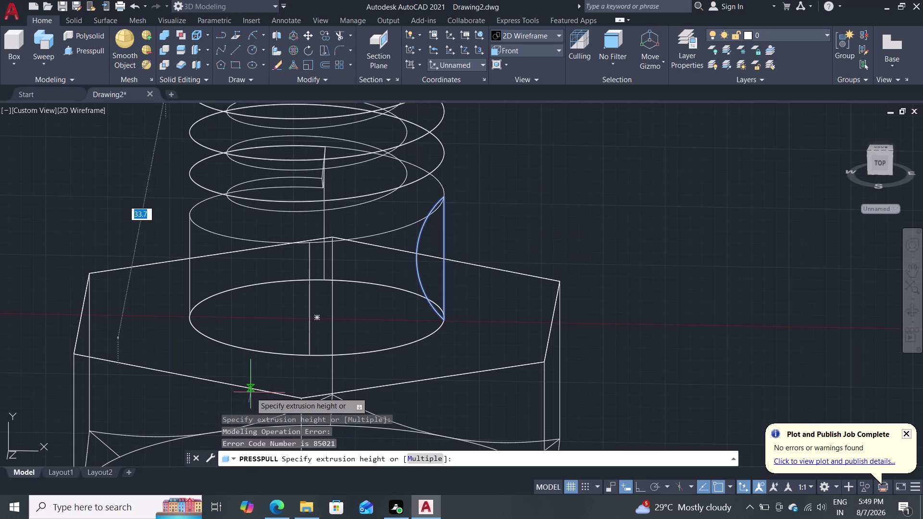
click(544, 199)
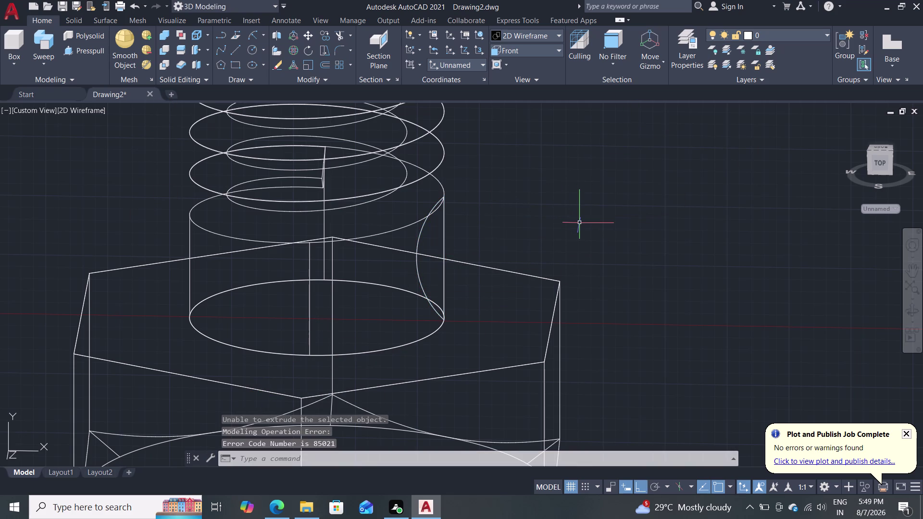
Switch the visual style to Shades of Gray, then back to 2D Wireframe.
click(536, 36)
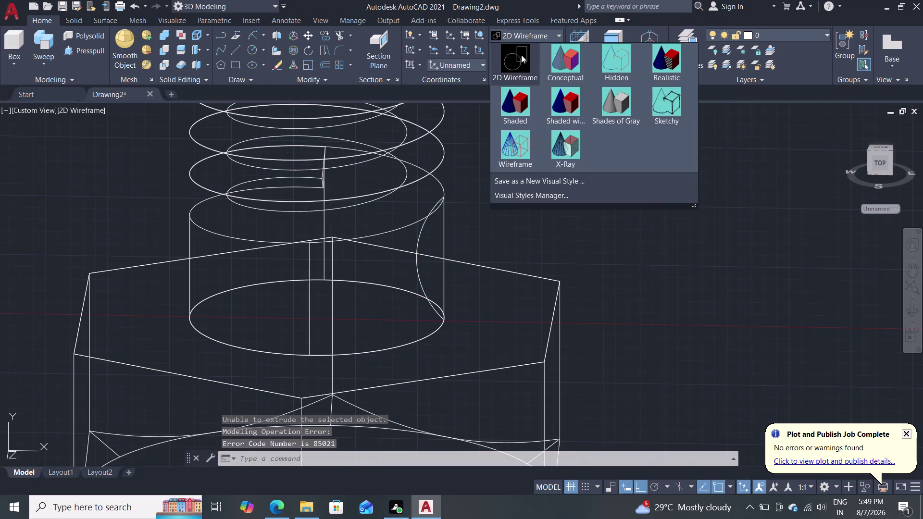
click(614, 108)
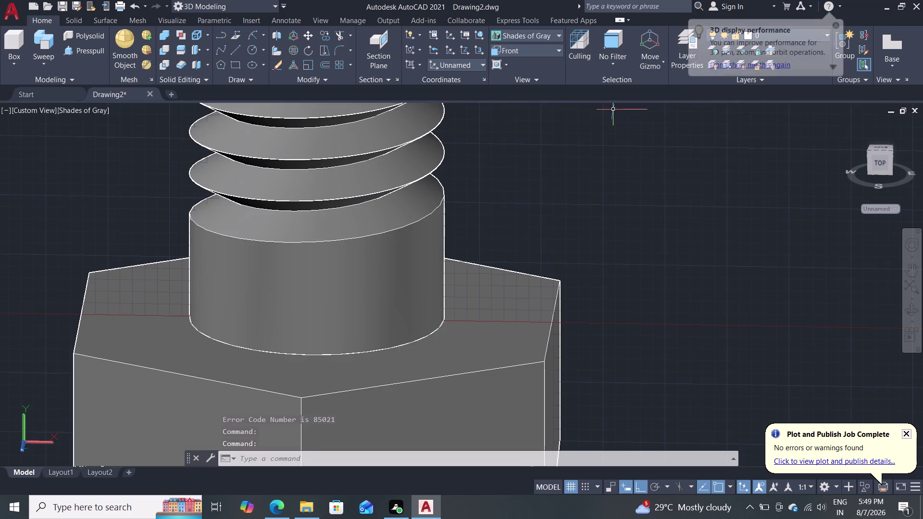
scroll(down, 3)
key(Escape)
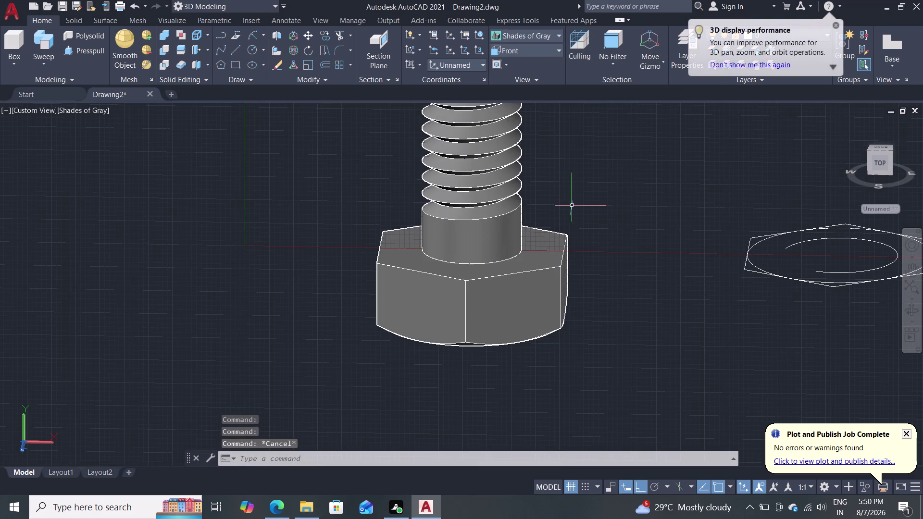
click(519, 38)
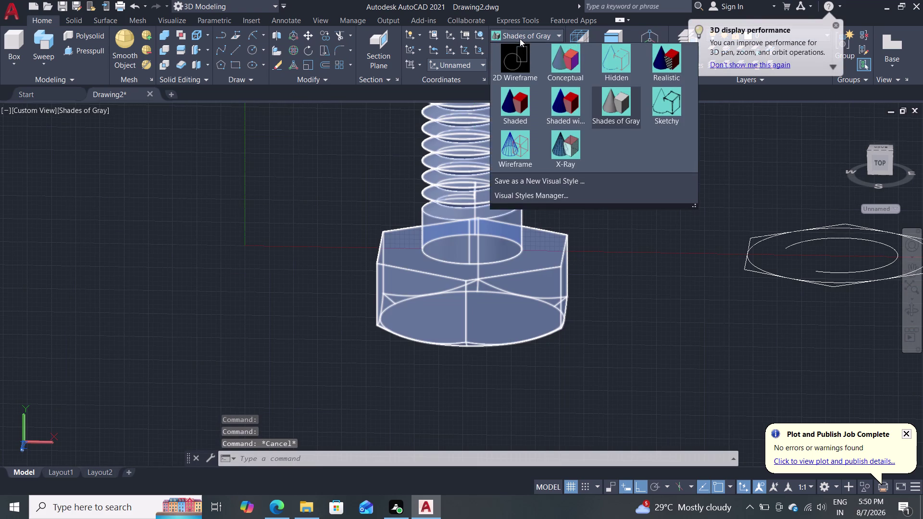
click(518, 56)
scroll(up, 3)
scroll(up, 3)
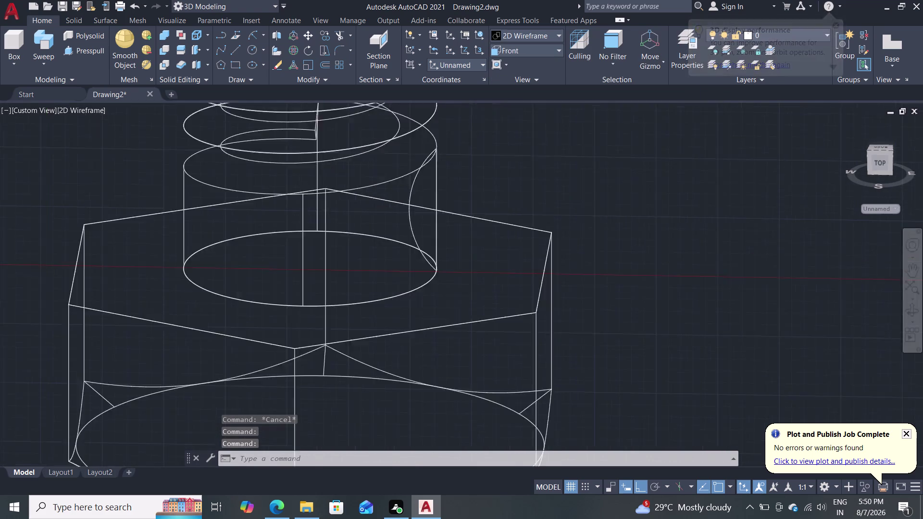
scroll(up, 3)
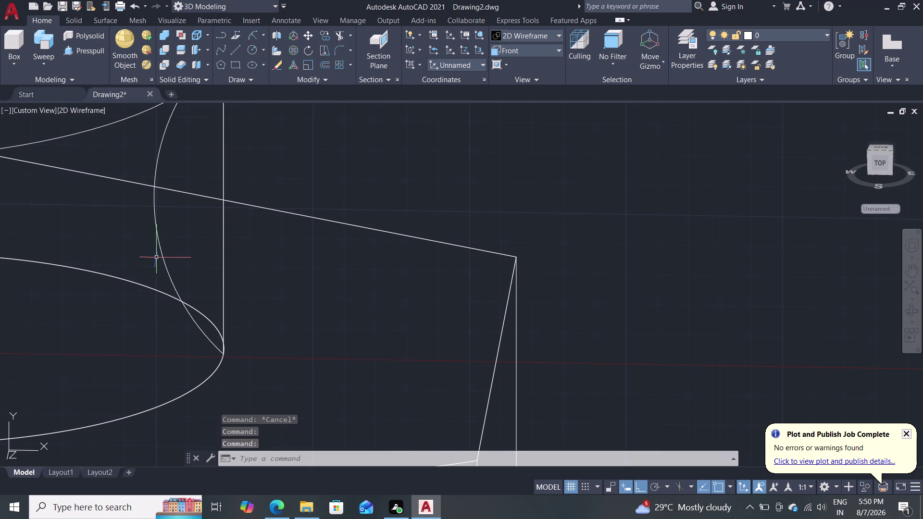
Erase the failed arc profile, centre the bolt and nut, and apply Shades of Gray.
click(163, 259)
key(Delete)
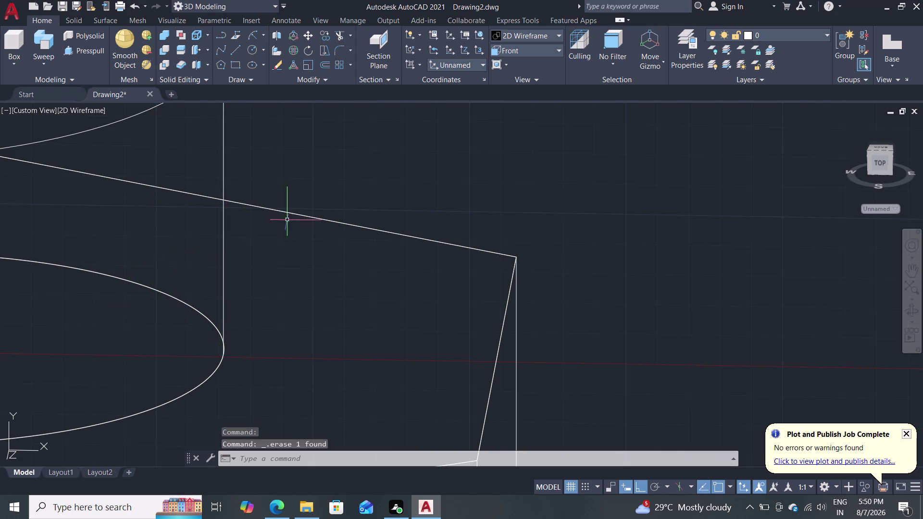
scroll(down, 3)
scroll(down, 3)
scroll(up, 3)
middle_drag(385, 208, 400, 250)
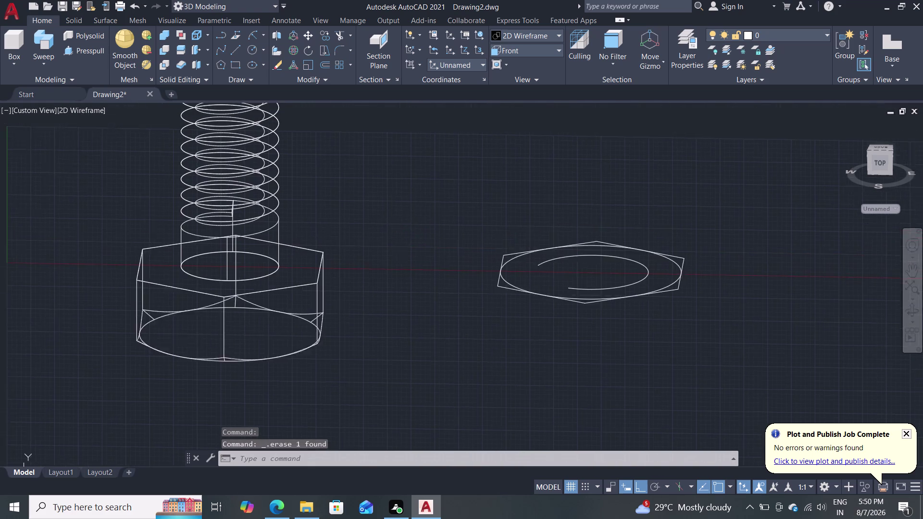
middle_drag(400, 250, 411, 284)
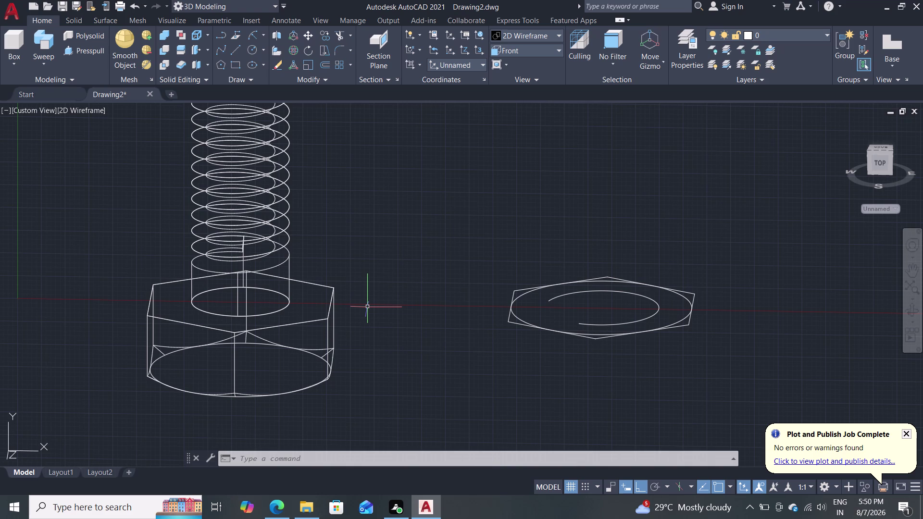
click(541, 37)
click(637, 105)
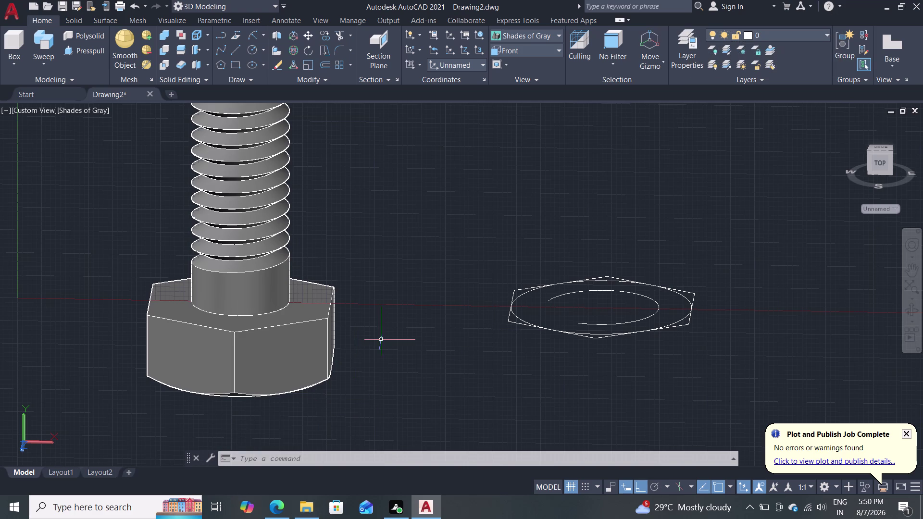
scroll(down, 3)
scroll(down, 3)
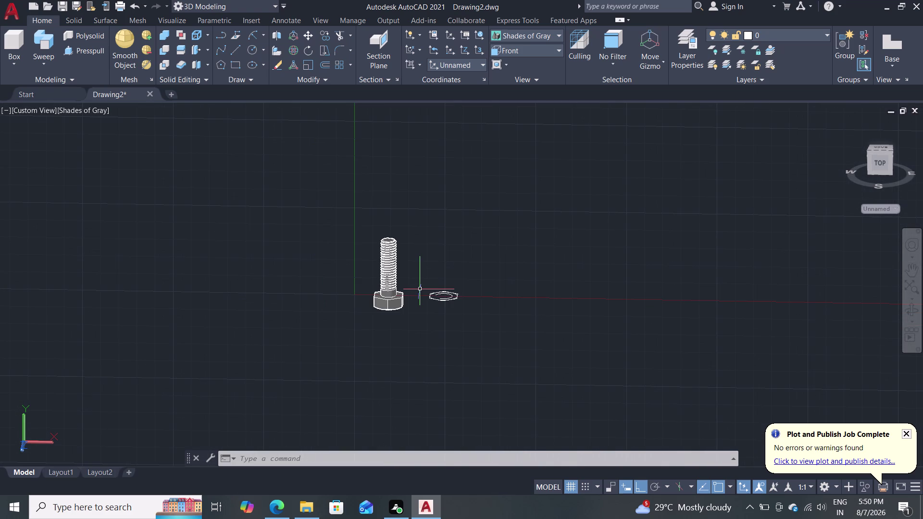
scroll(up, 3)
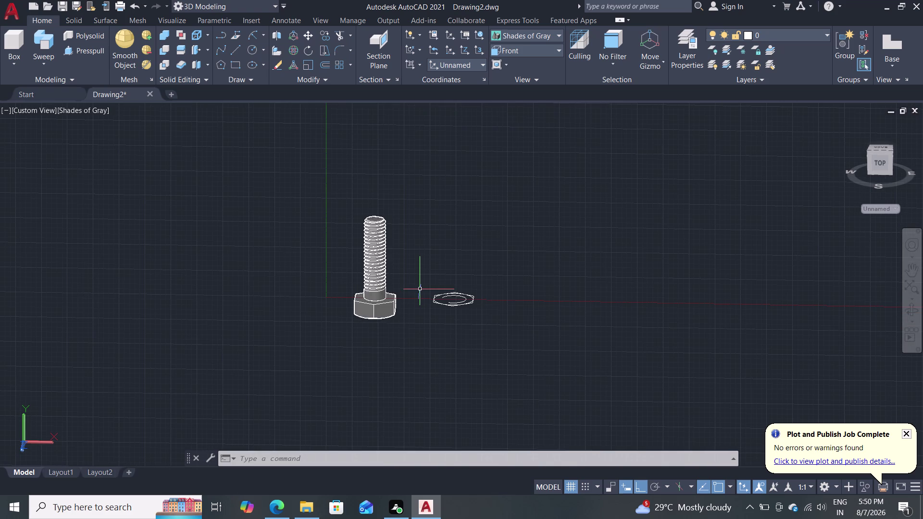
scroll(up, 3)
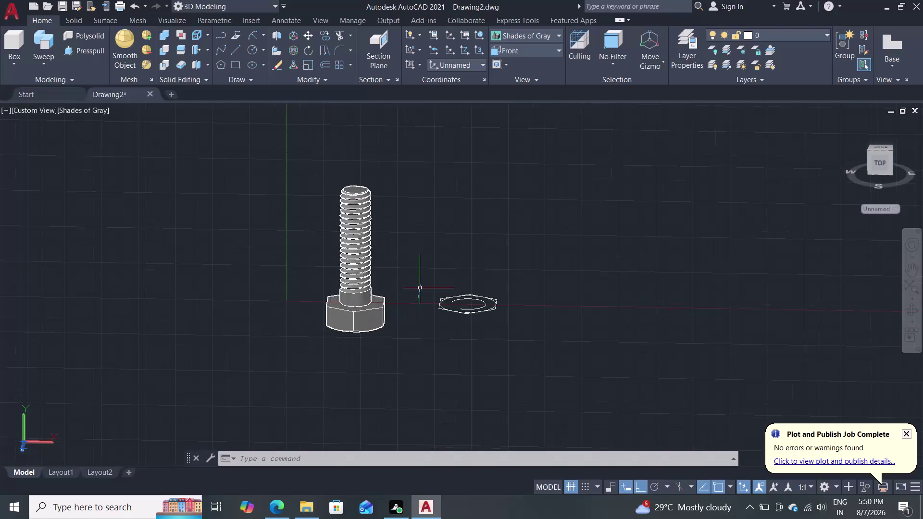
scroll(up, 3)
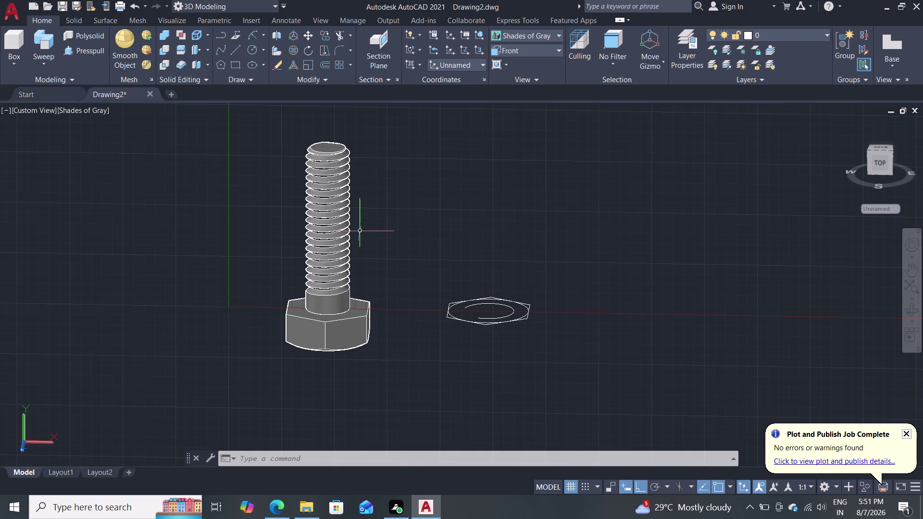
scroll(up, 3)
scroll(down, 3)
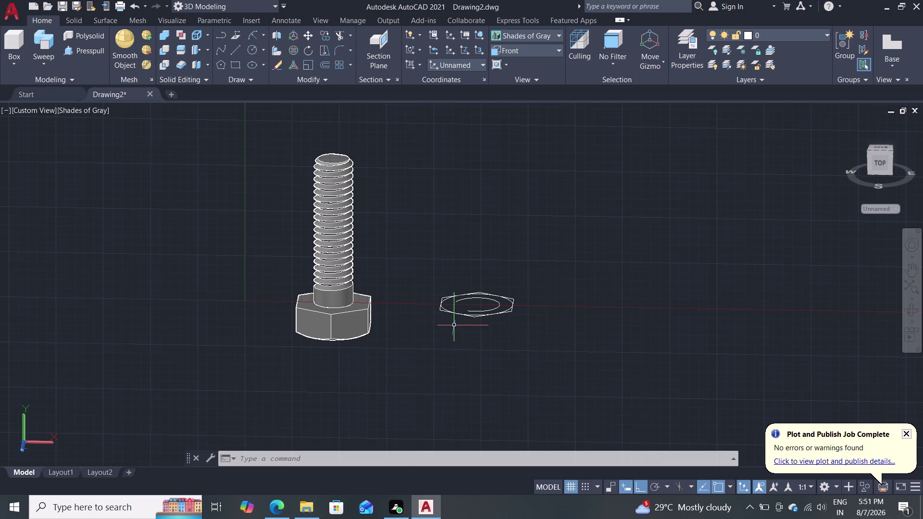
scroll(up, 3)
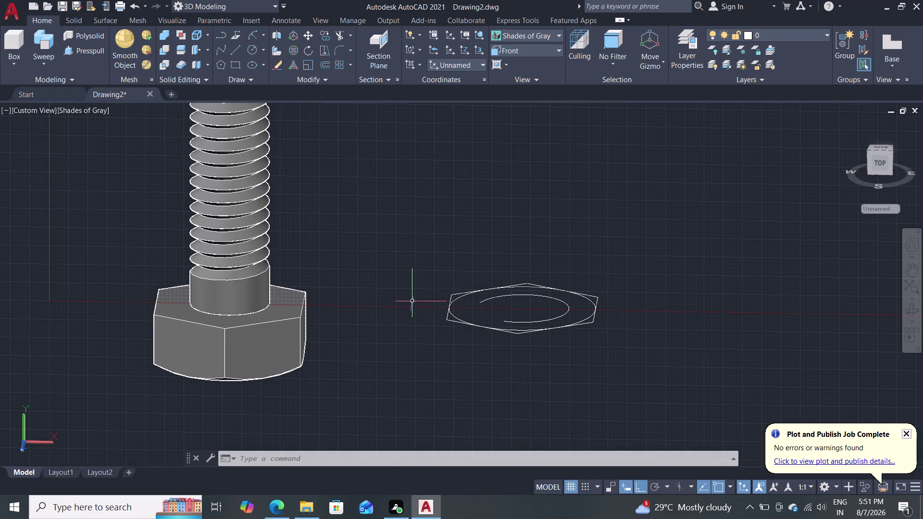
scroll(down, 3)
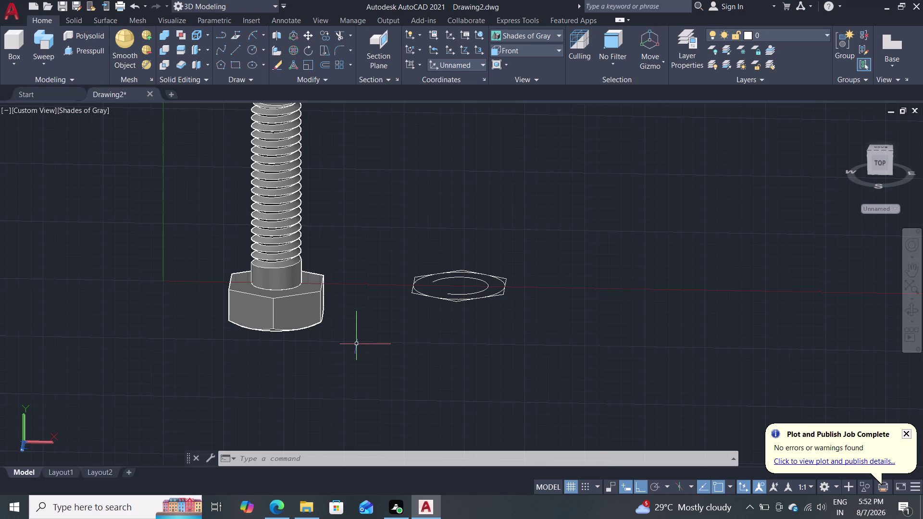
Erase the hand-drawn nut's hexagon, circle and leftover arc.
click(463, 297)
click(463, 303)
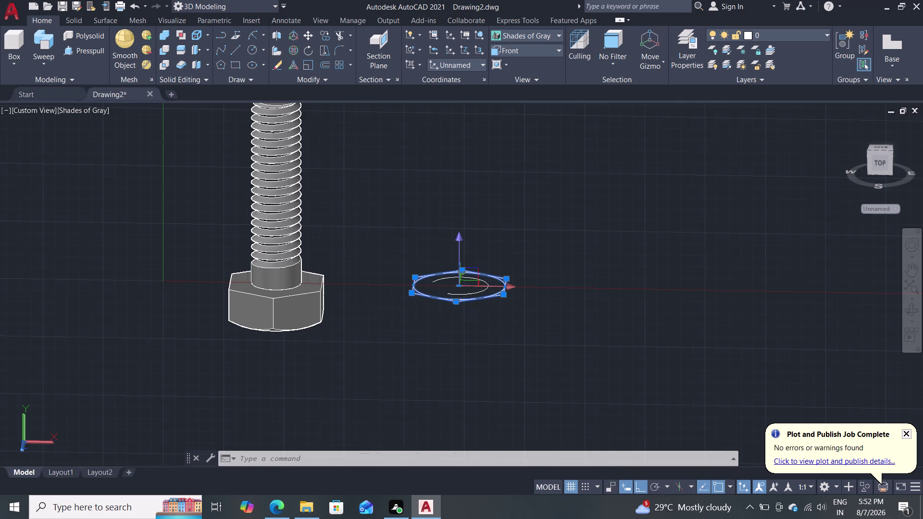
key(Delete)
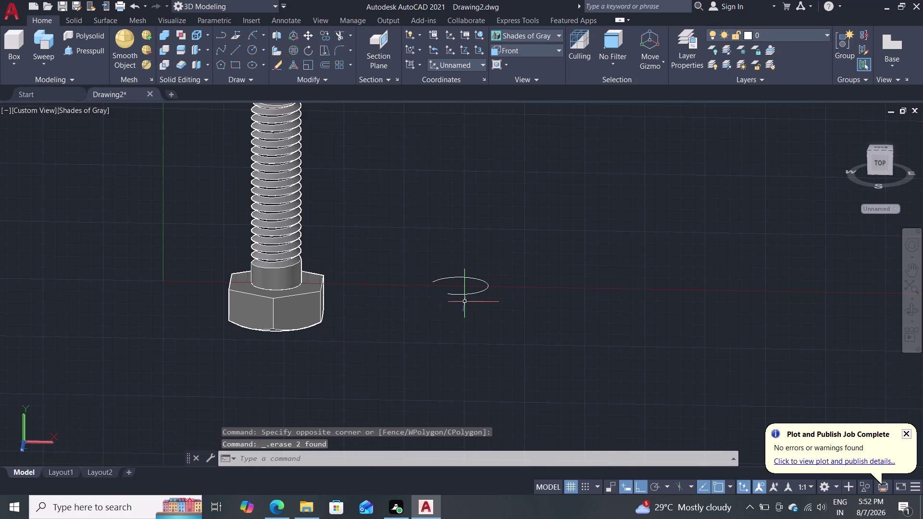
click(471, 293)
key(Delete)
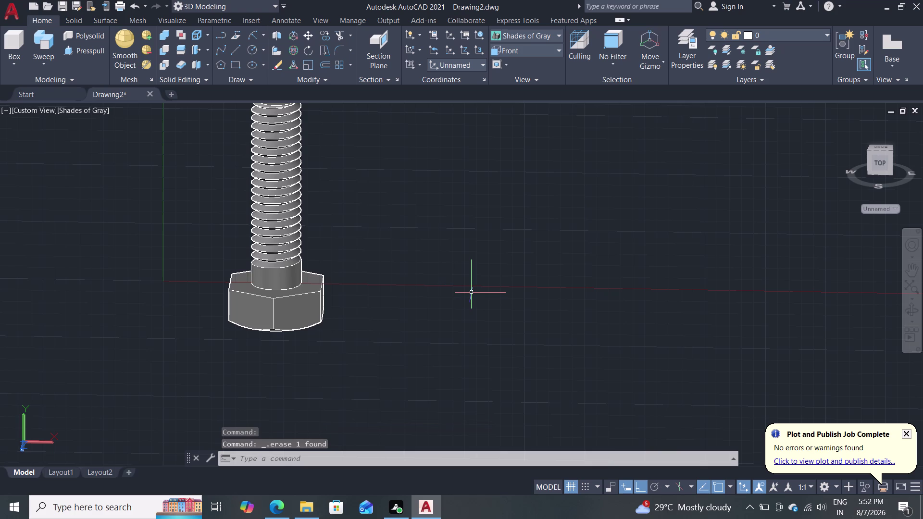
Insert the Hex Nut - Metric sample from Tool Palettes and pan to find it.
key(ctrl+3)
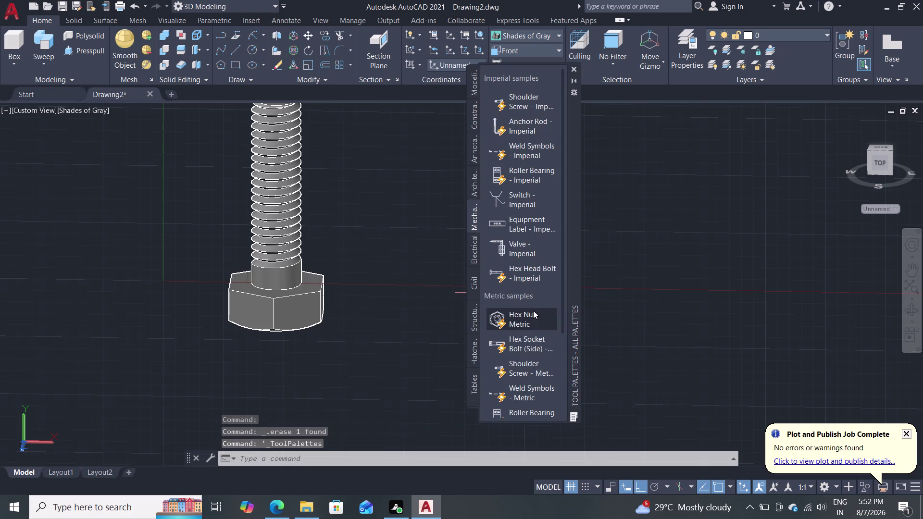
click(533, 310)
click(383, 271)
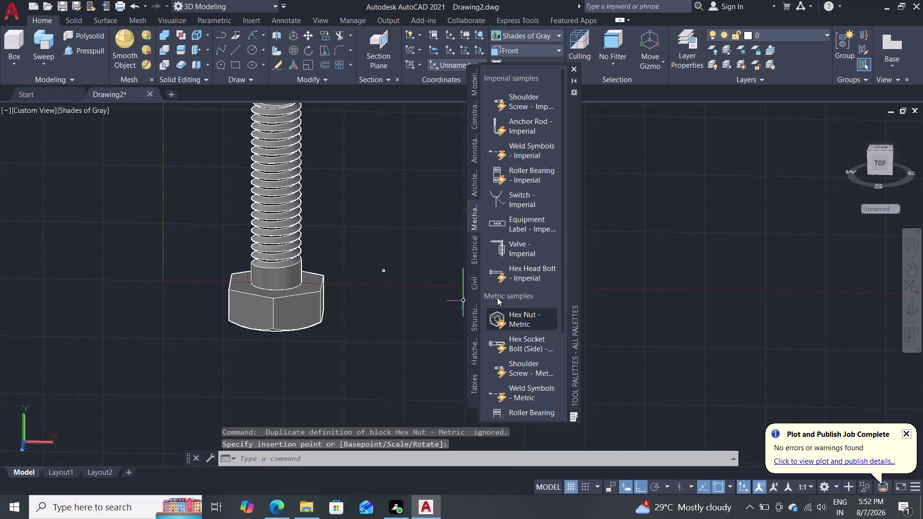
click(575, 70)
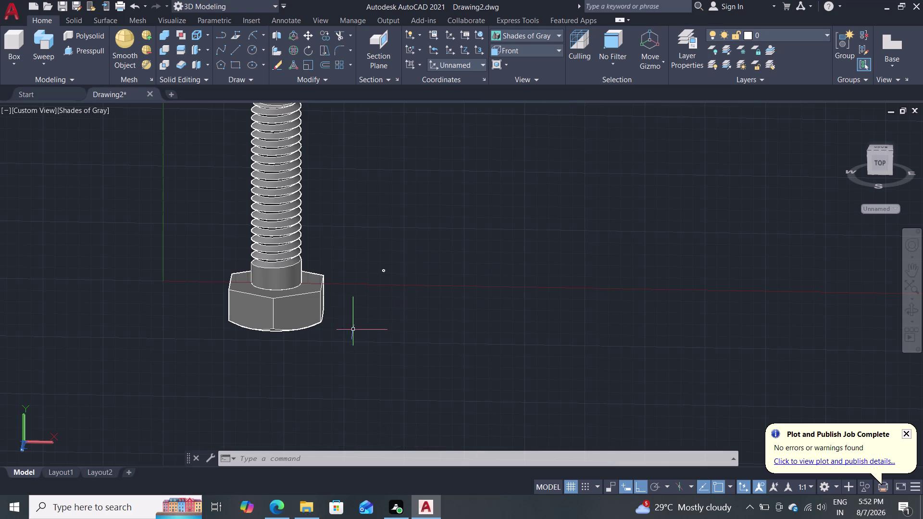
scroll(up, 3)
scroll(up, 3)
middle_drag(432, 168, 410, 391)
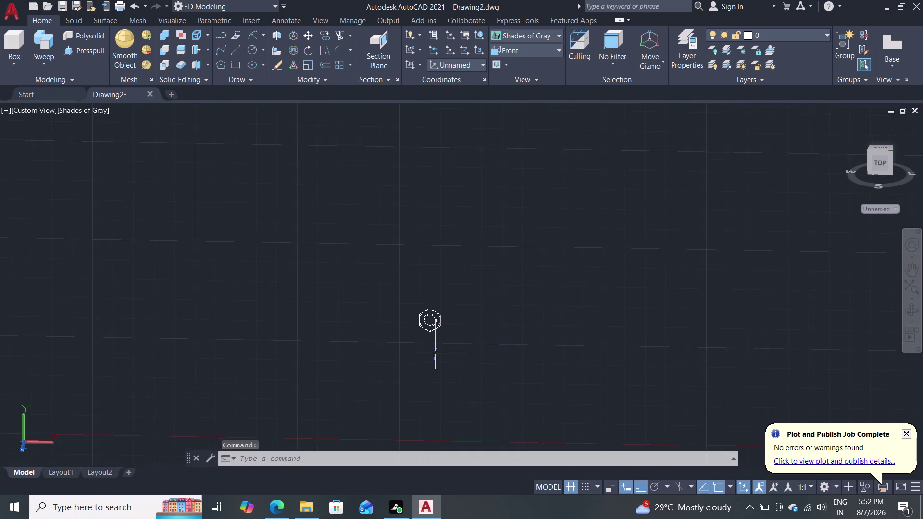
scroll(up, 3)
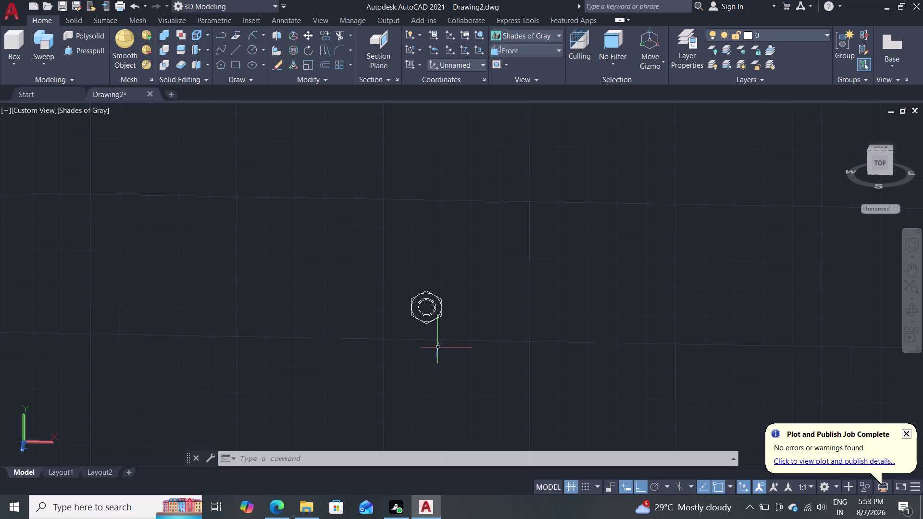
key(Escape)
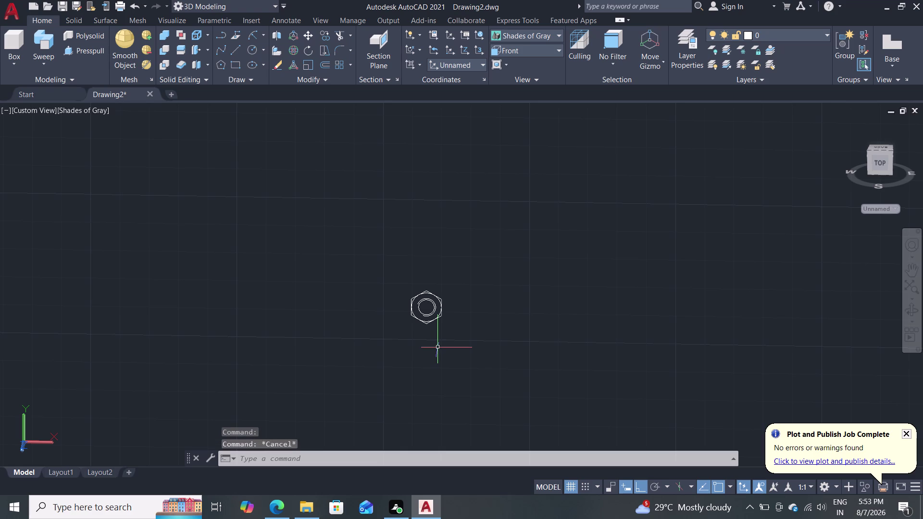
Undo two zooms, the hex nut insertion and both erases to restore the nut outline.
key(ctrl+z)
key(ctrl+z)
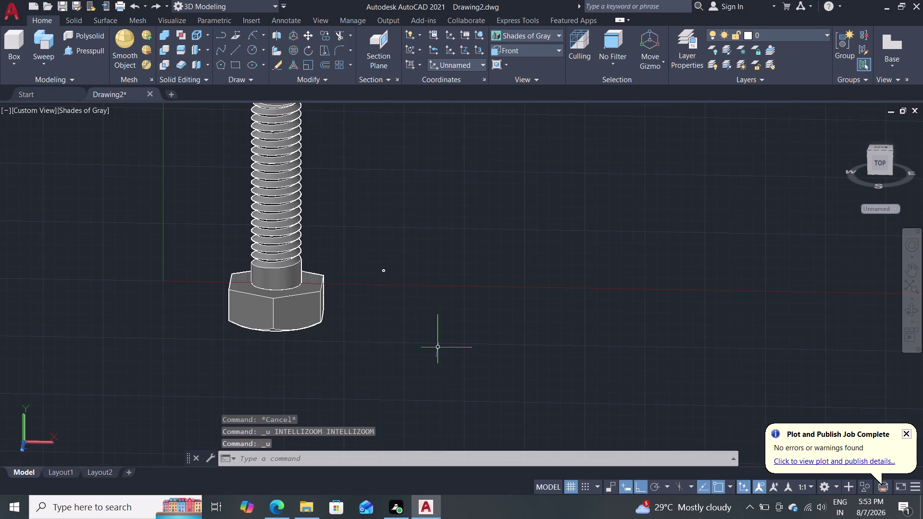
key(ctrl+z)
key(ctrl+z)
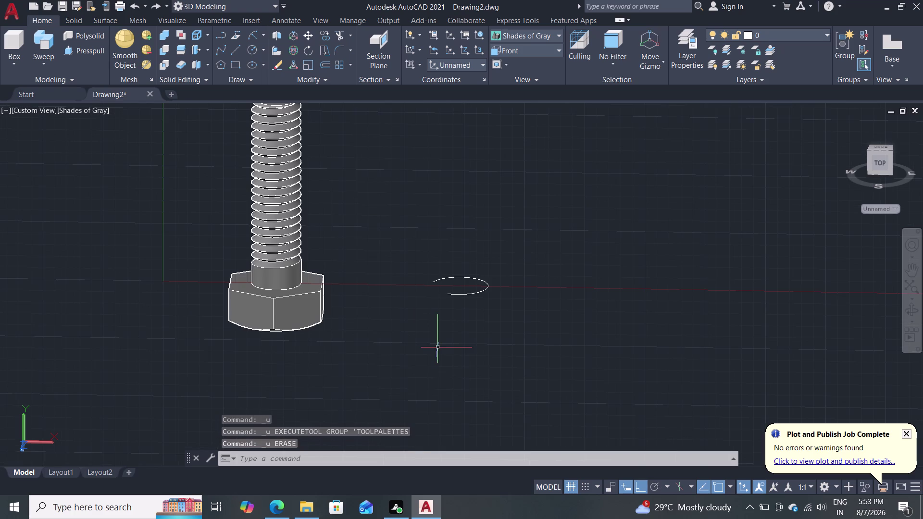
key(ctrl+z)
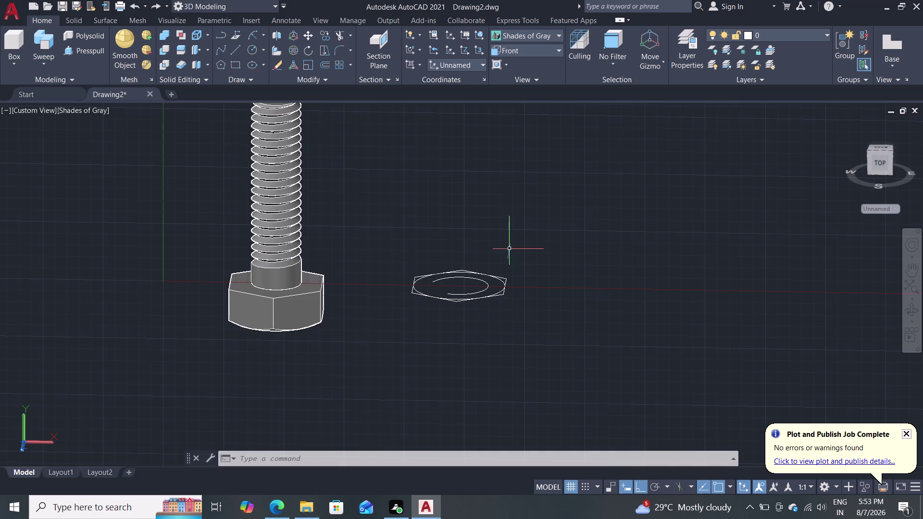
scroll(up, 3)
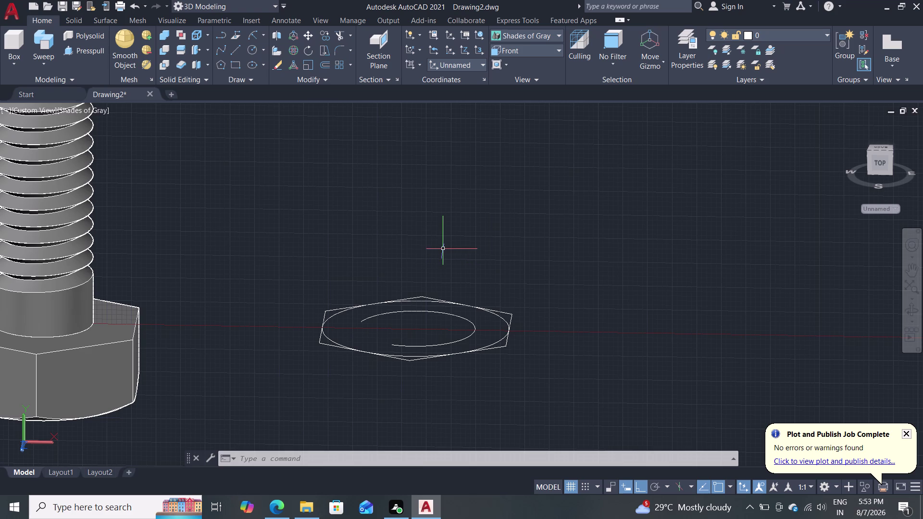
middle_drag(451, 246, 445, 289)
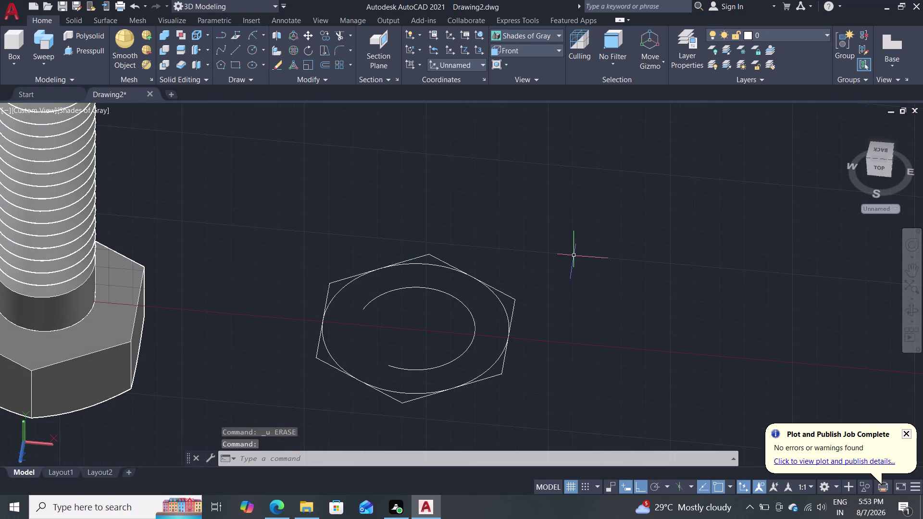
Select and clear the whole nut outline, then erase only its outer circle.
click(556, 228)
click(304, 406)
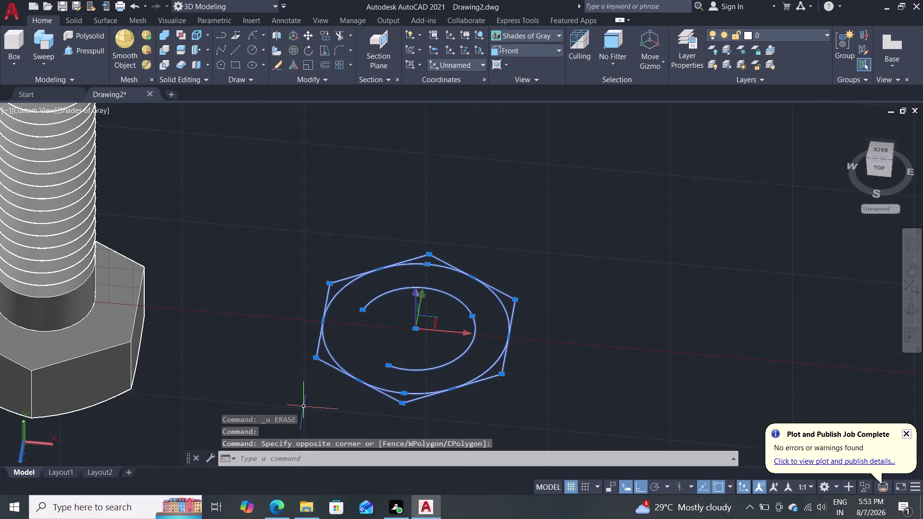
key(x)
key(Return)
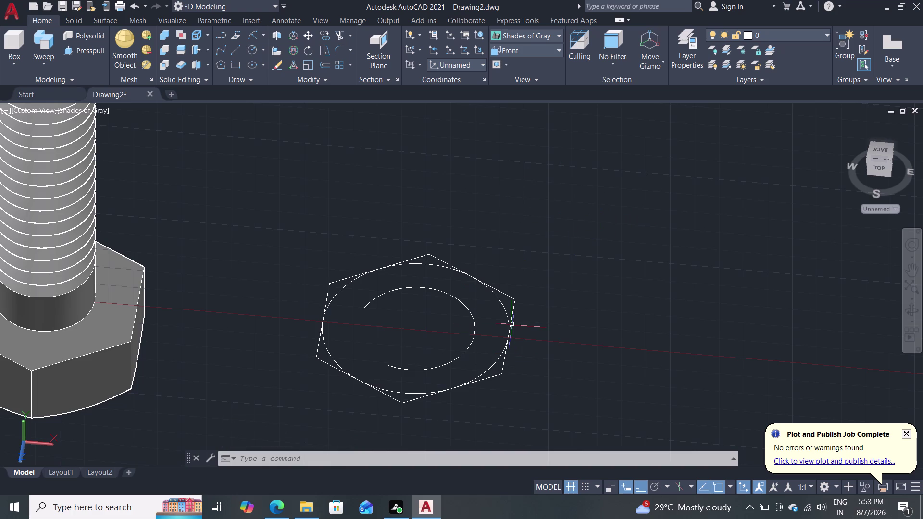
click(500, 303)
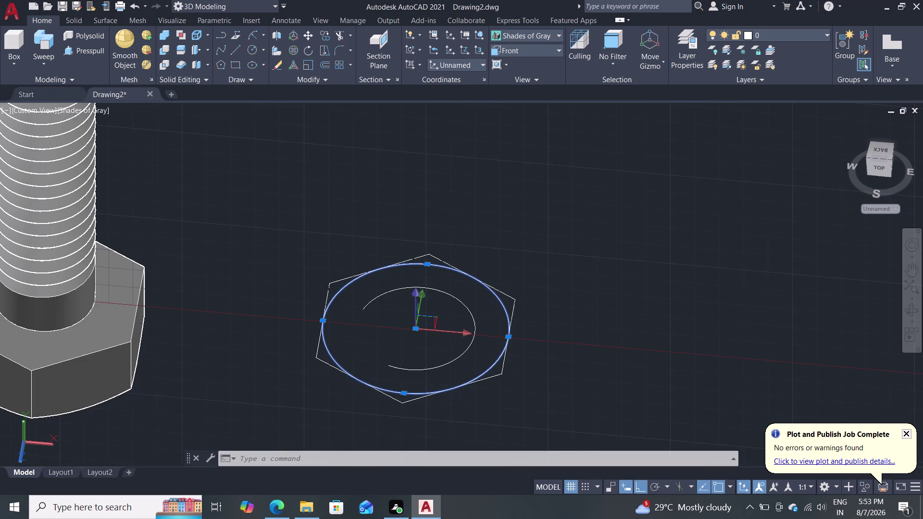
key(Delete)
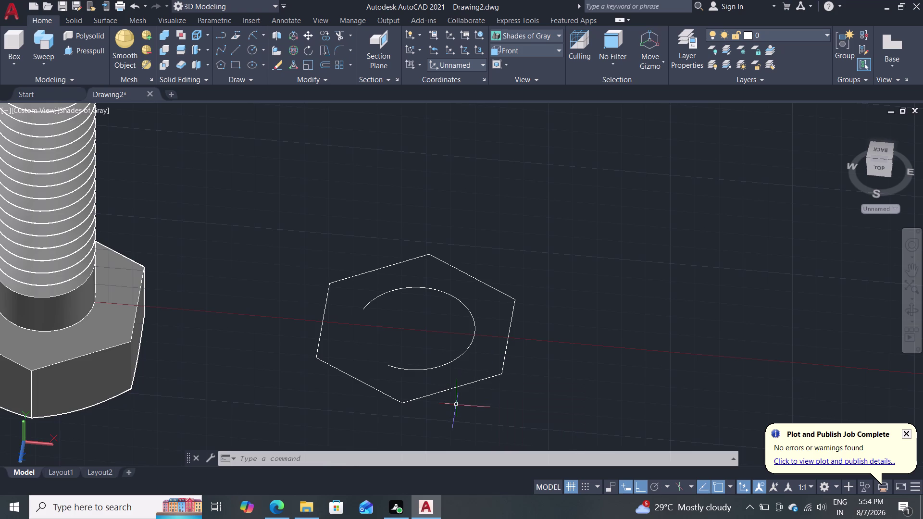
Draw a radius-5.13 circle inside the hexagon and erase the old inner arc.
key(c)
key(Return)
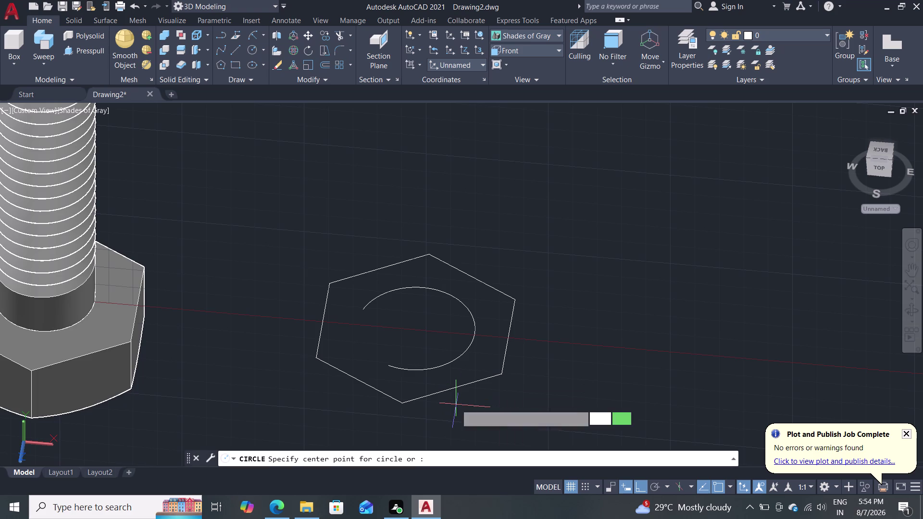
click(417, 333)
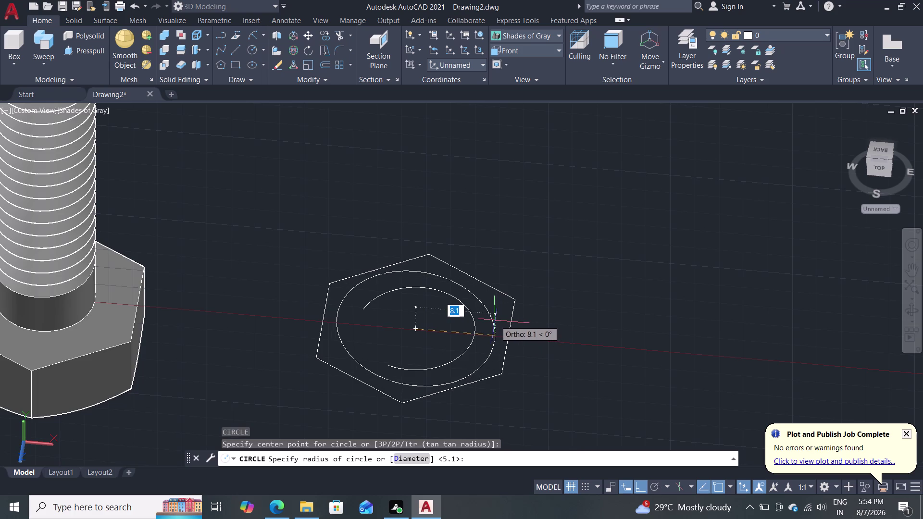
text(5.1)
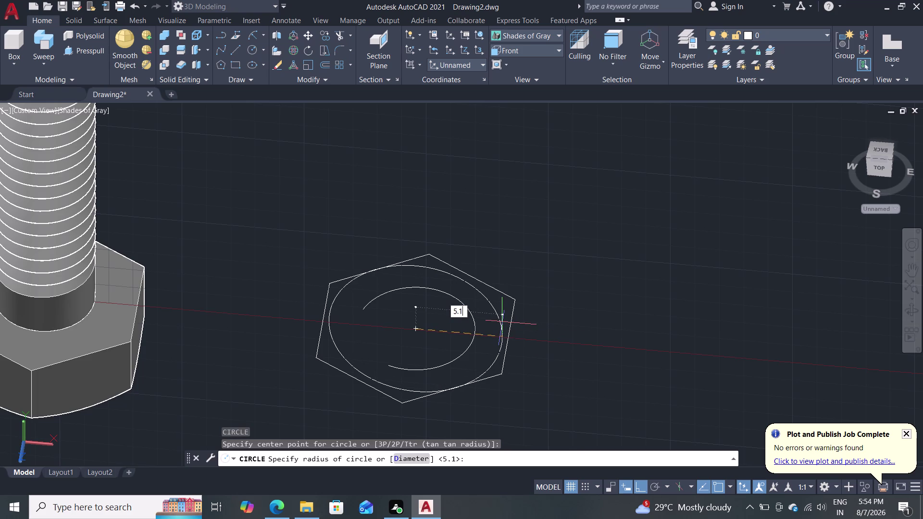
text(3)
key(Return)
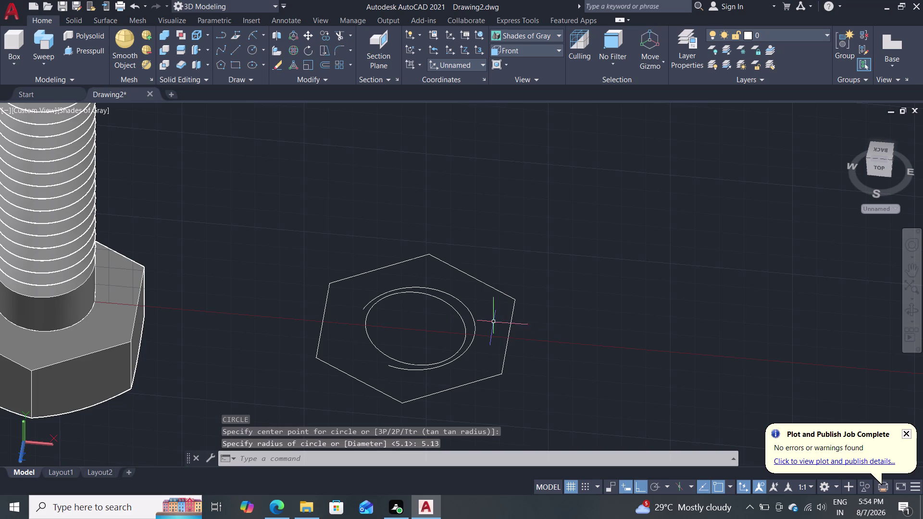
double_click(472, 312)
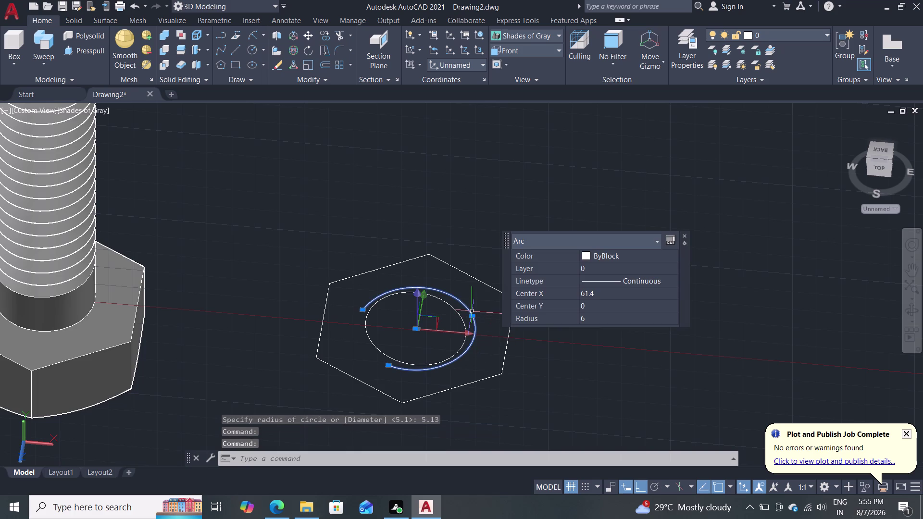
key(Delete)
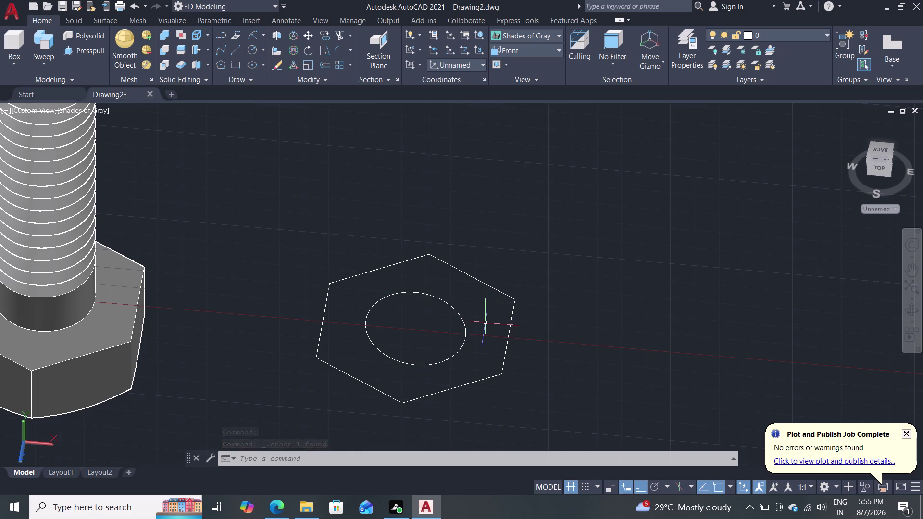
Orbit around the nut and bolt, then undo the last few changes.
middle_drag(588, 340, 586, 310)
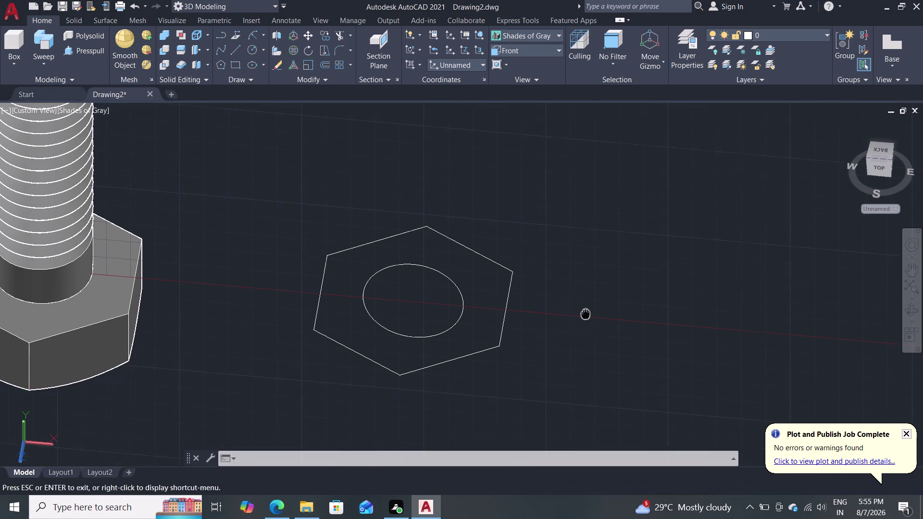
middle_drag(586, 310, 586, 306)
middle_drag(588, 300, 576, 344)
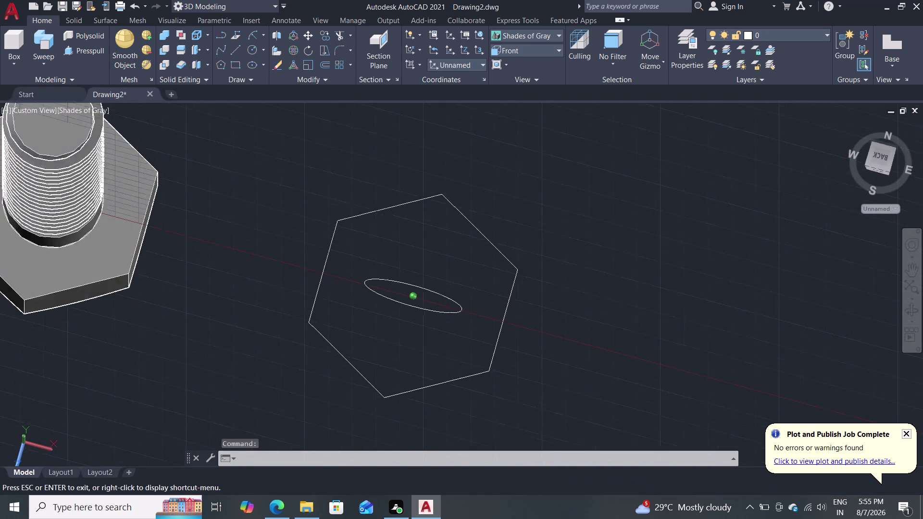
middle_drag(576, 344, 583, 298)
scroll(up, 3)
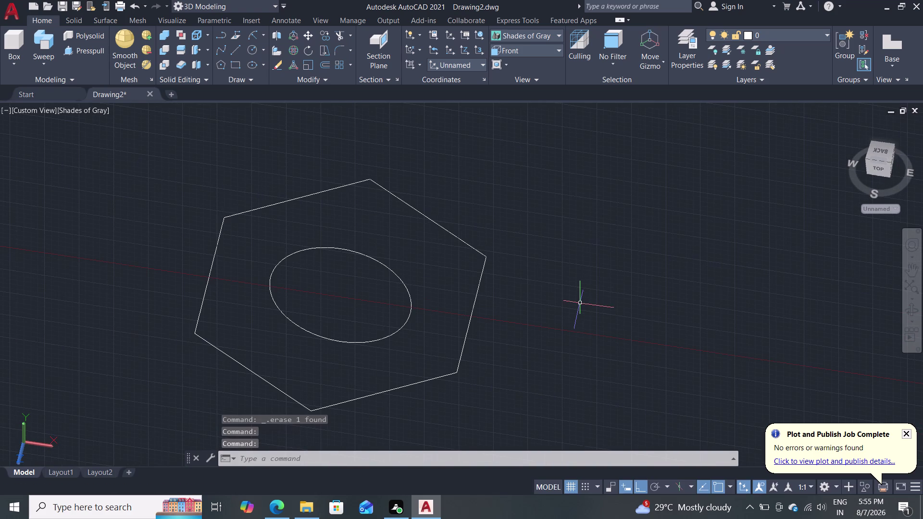
scroll(down, 3)
middle_drag(571, 316, 581, 260)
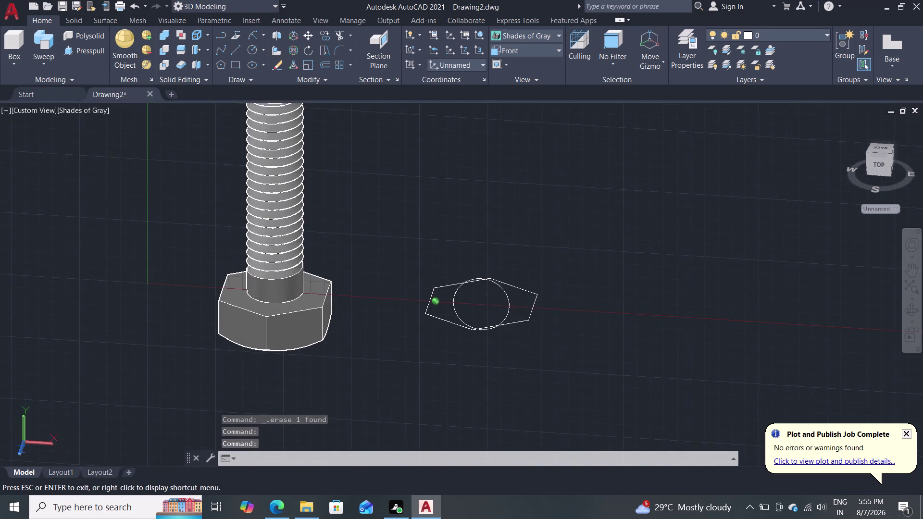
middle_drag(581, 260, 580, 323)
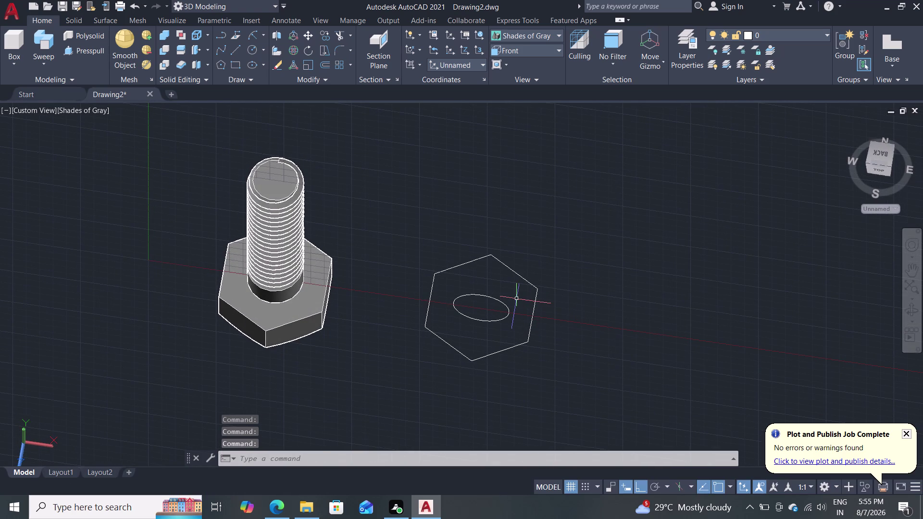
key(ctrl+z)
key(ctrl+z)
key(z)
key(ctrl+z)
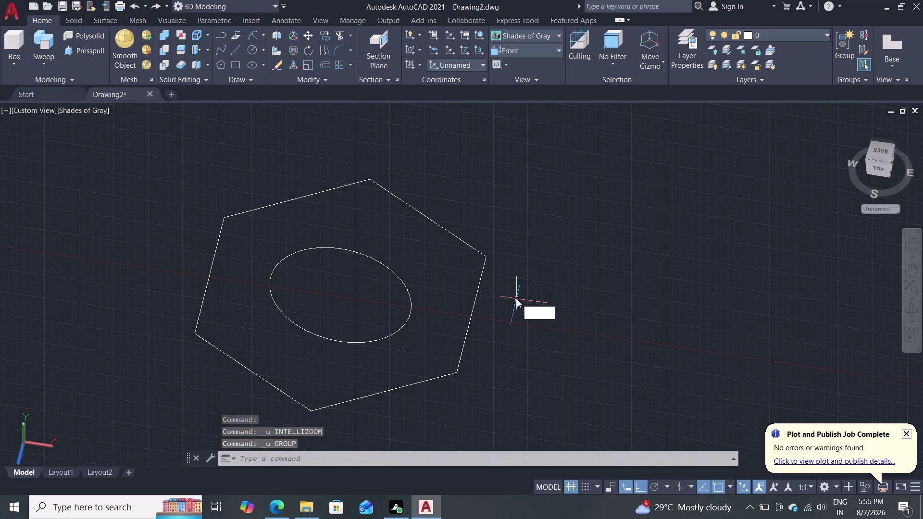
key(Escape)
key(Escape)
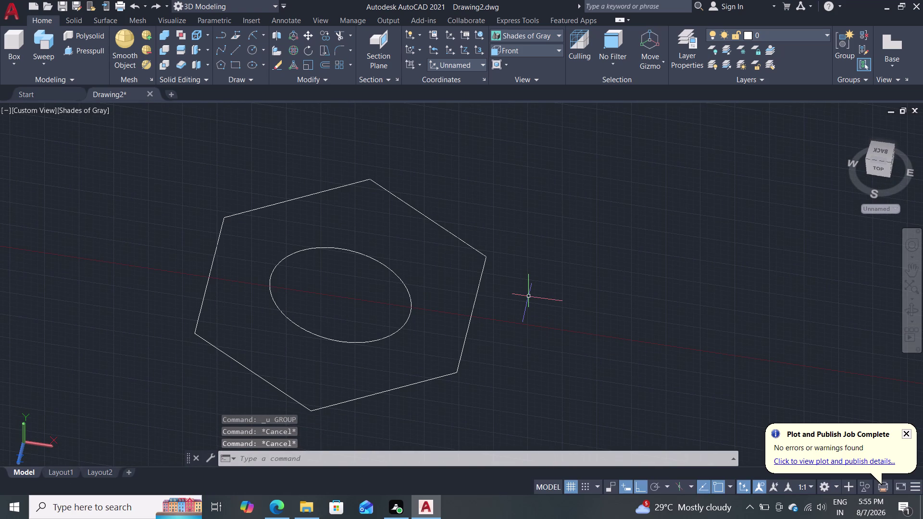
Erase the radius-5.13 full circle inside the nut's hexagon.
key(ctrl+z)
key(ctrl+z)
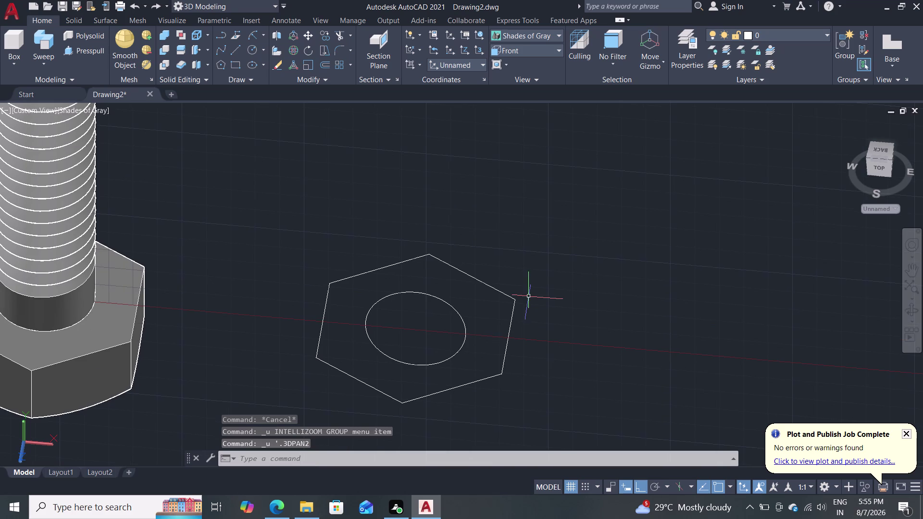
key(ctrl+z)
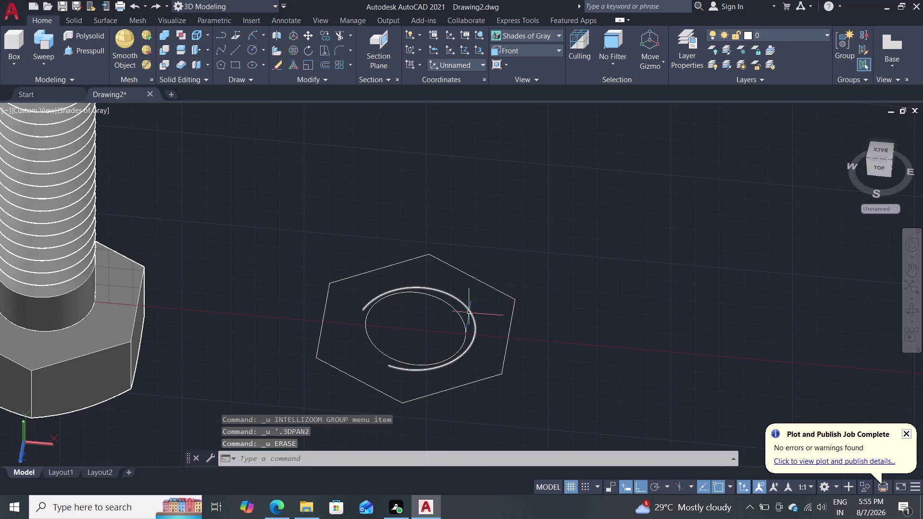
click(461, 318)
key(Delete)
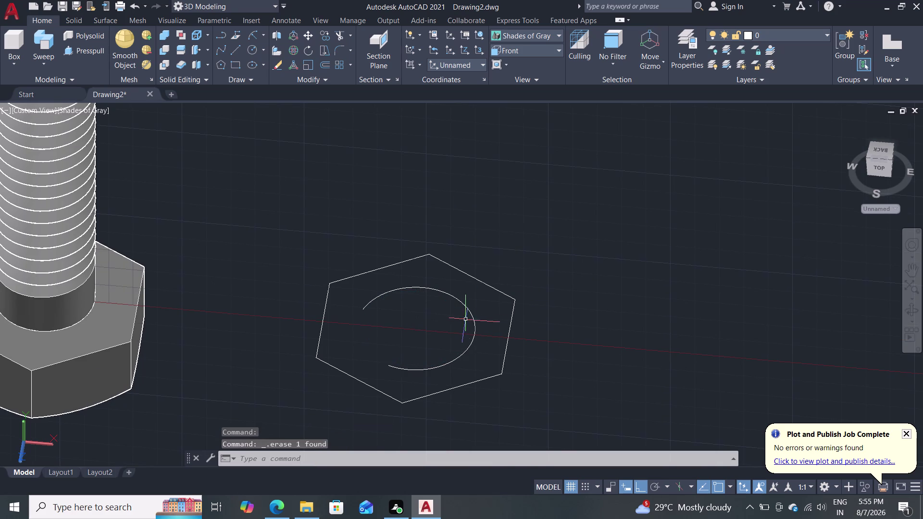
Switch to the Top preset view to see both profiles from above.
click(526, 36)
click(394, 143)
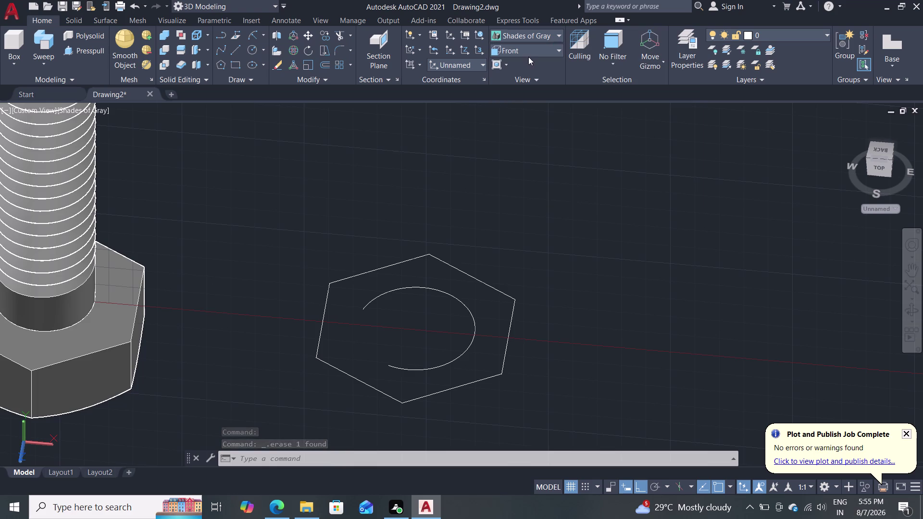
click(531, 51)
click(529, 64)
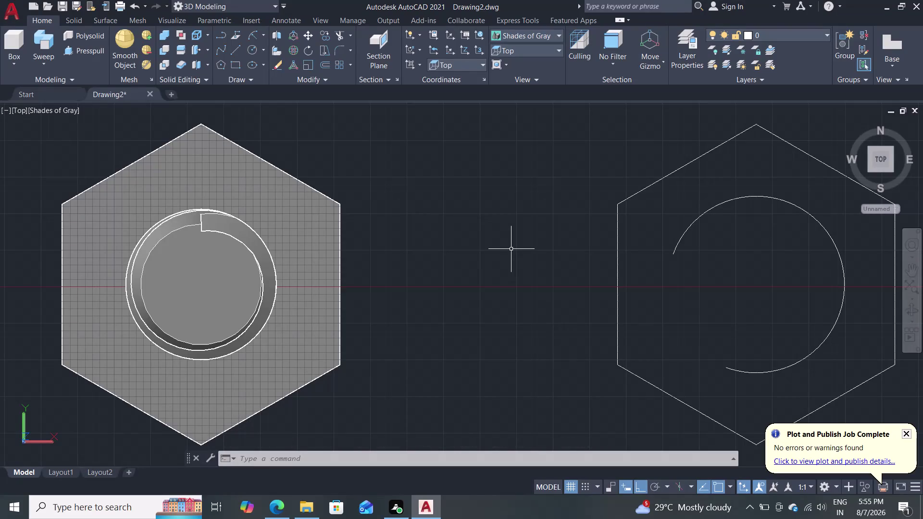
Draw a radius-5.13 circle centred on the hexagon centre.
middle_drag(515, 246, 401, 252)
key(c)
key(Return)
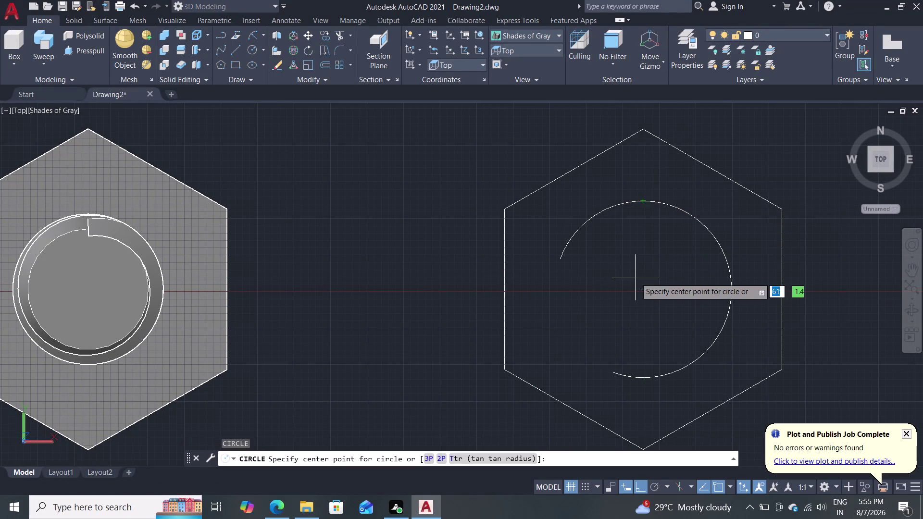
click(645, 290)
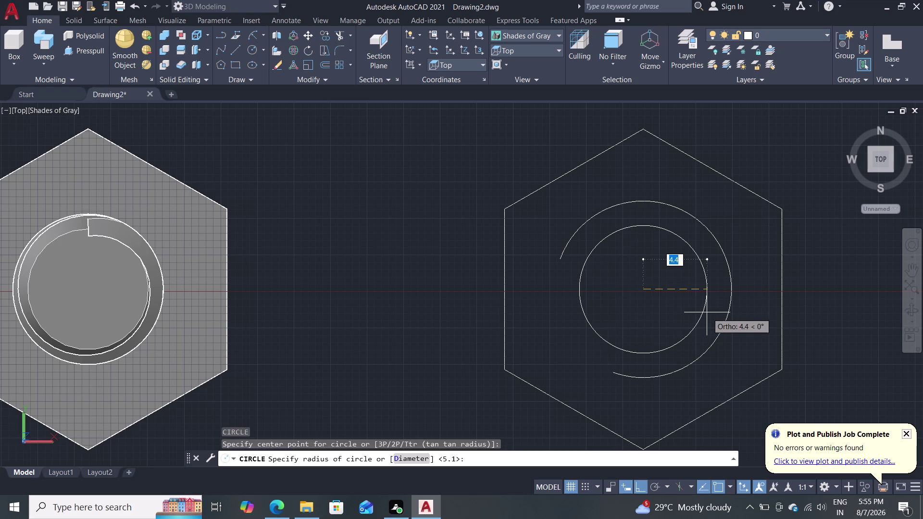
text(5.13)
key(Return)
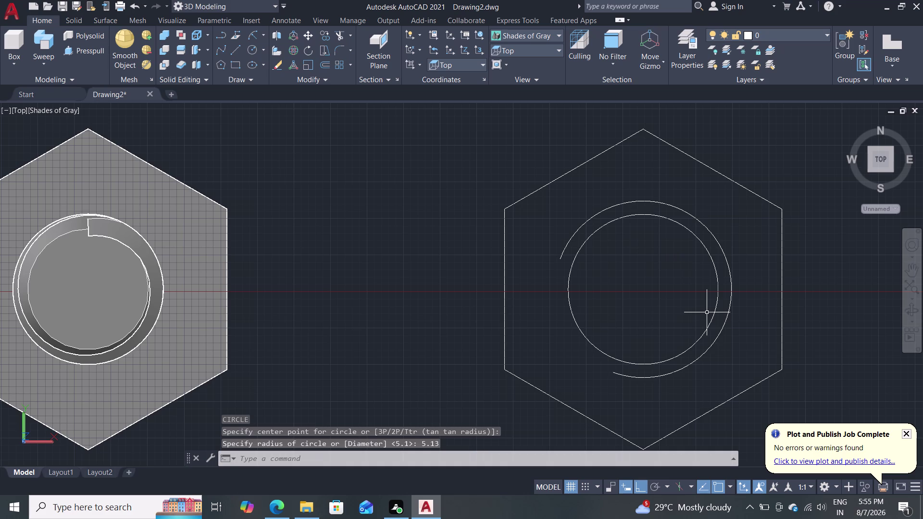
Window-select the broken arc inside the hexagon and delete it.
click(728, 255)
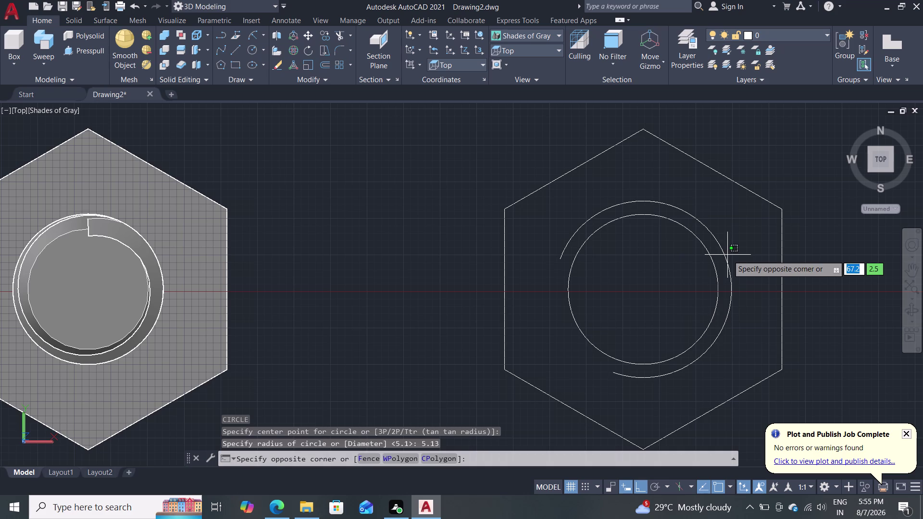
click(728, 255)
click(721, 258)
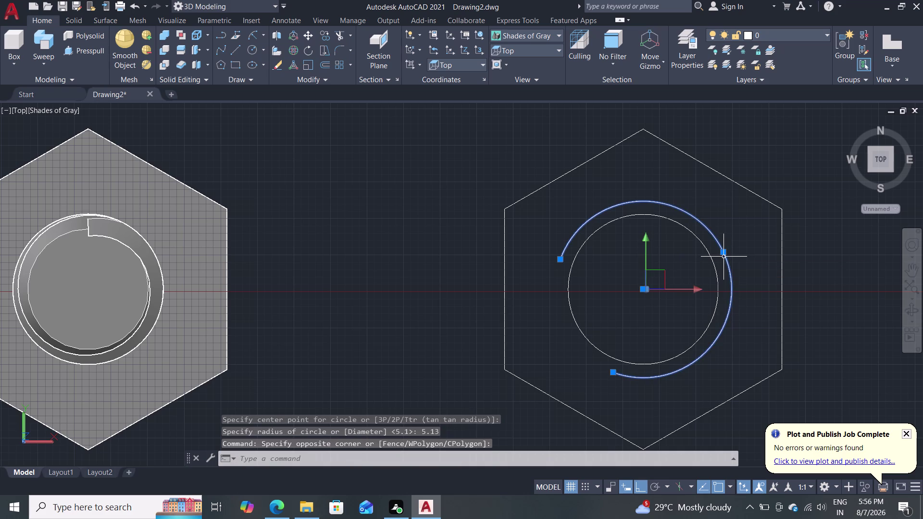
key(Delete)
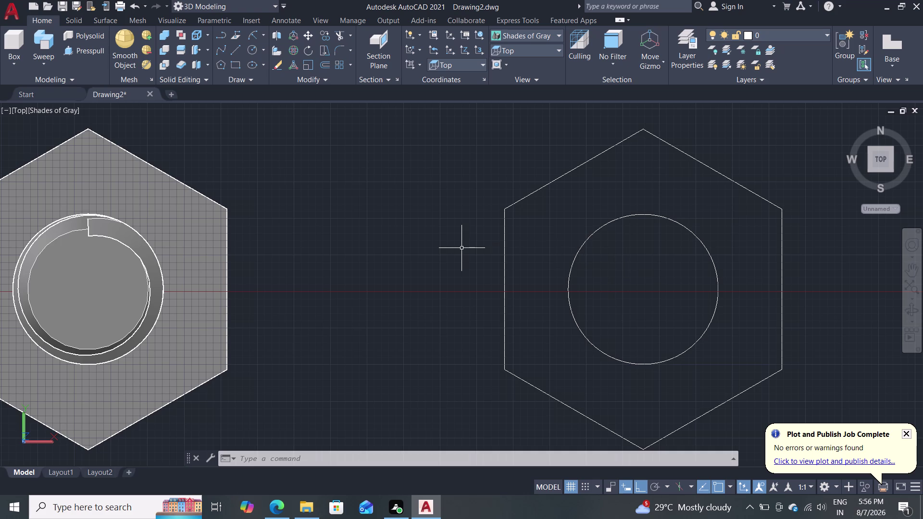
scroll(down, 3)
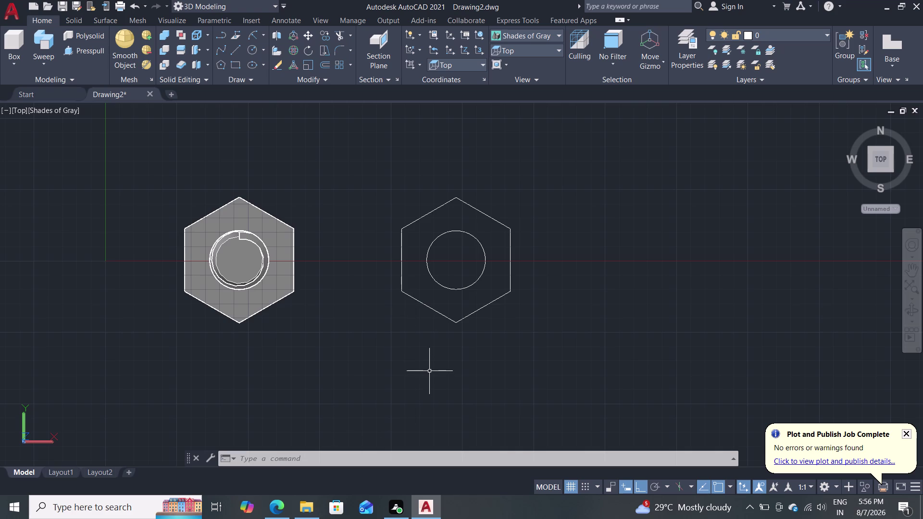
Orbit to an upright 3D view of the bolt and flat nut profile, then start PRESSPULL.
middle_drag(373, 309, 387, 288)
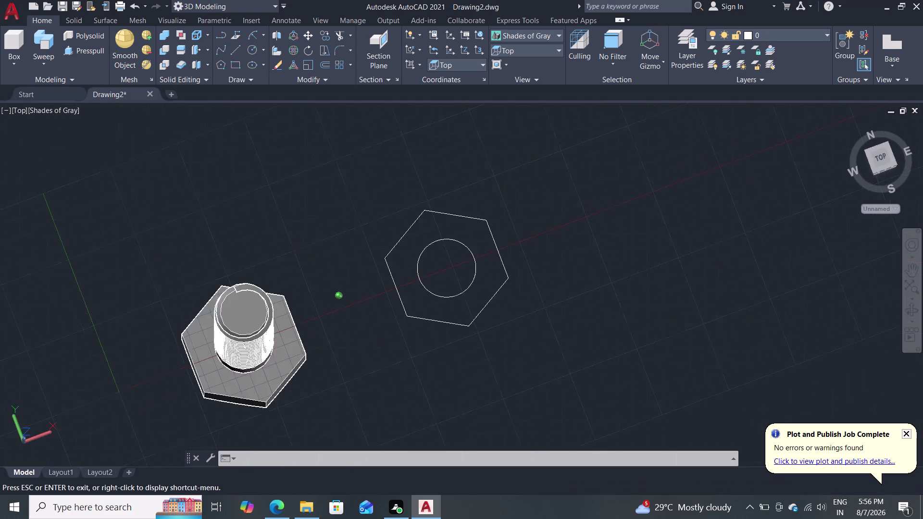
middle_drag(387, 288, 389, 234)
middle_drag(356, 370, 355, 368)
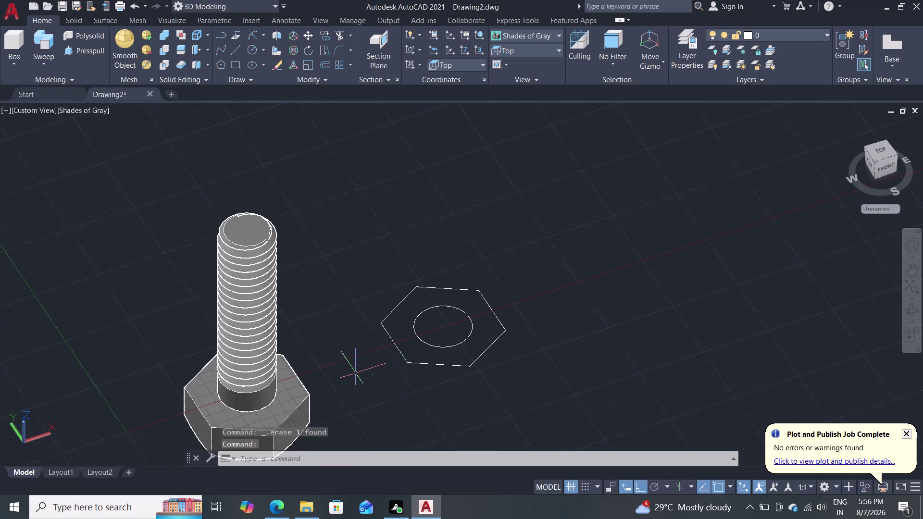
middle_drag(355, 369, 349, 321)
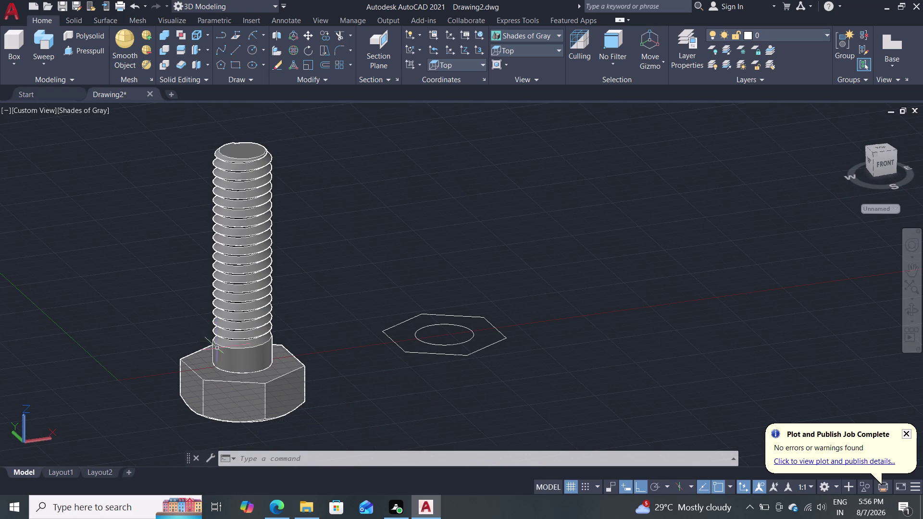
double_click(93, 51)
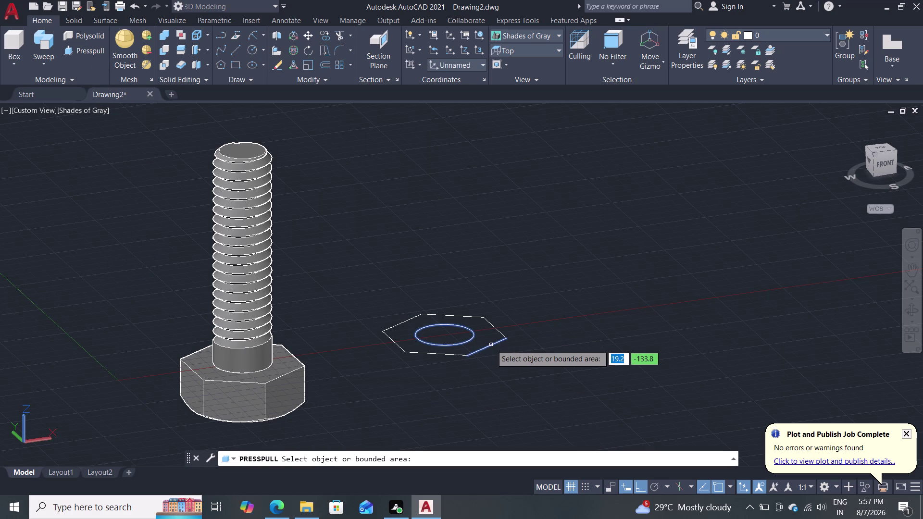
Select the six hexagon edges and join them into one polyline.
key(Escape)
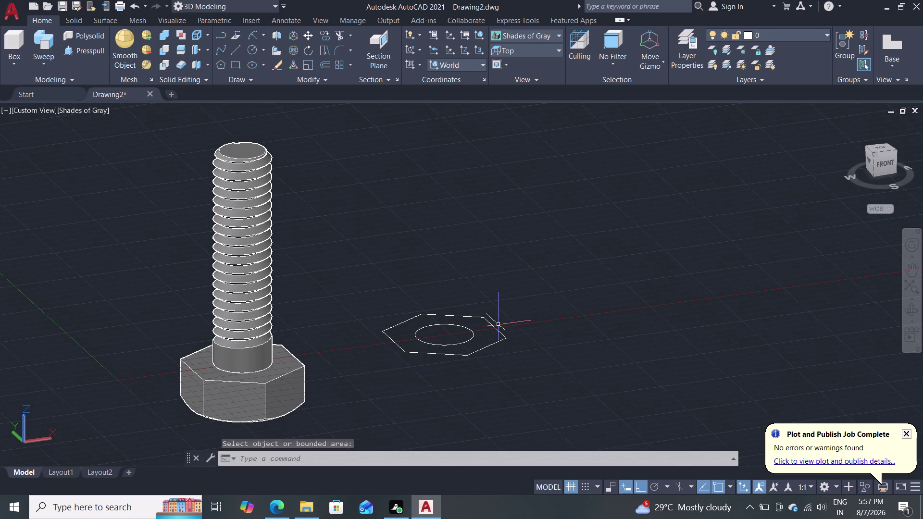
click(496, 327)
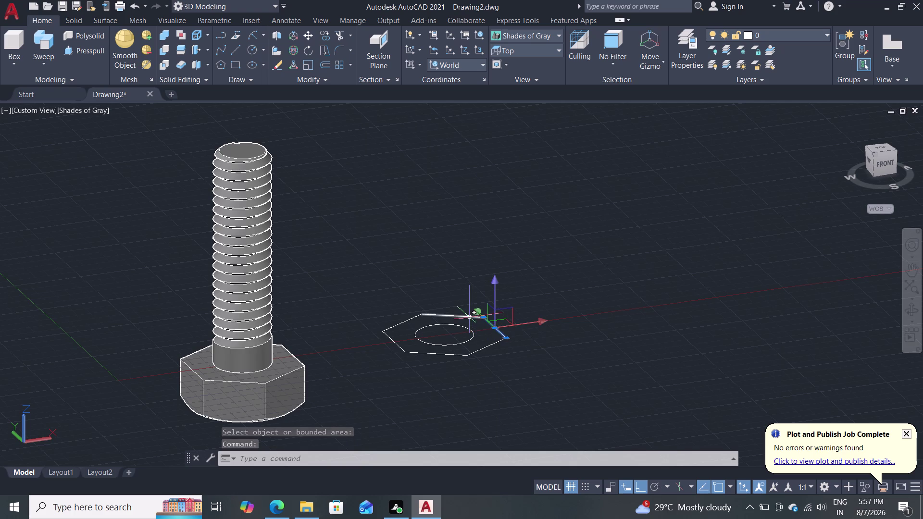
click(469, 318)
click(395, 324)
click(392, 336)
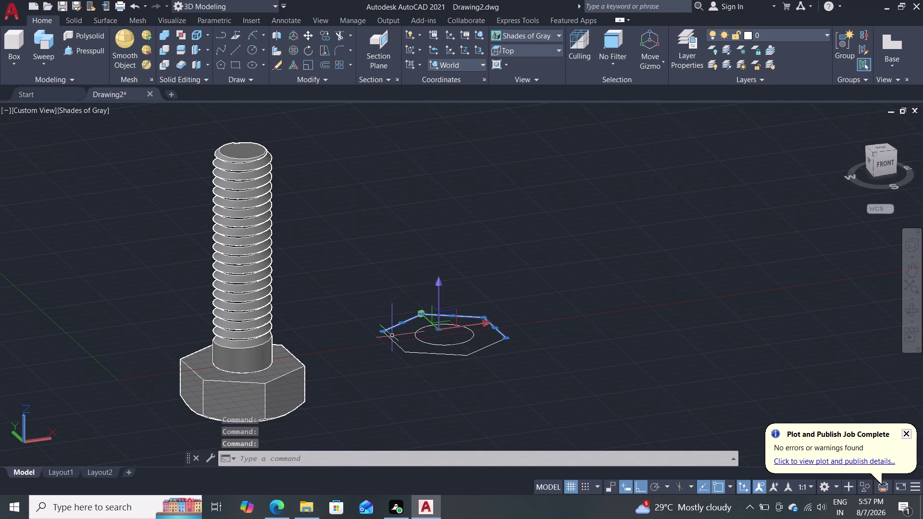
click(392, 344)
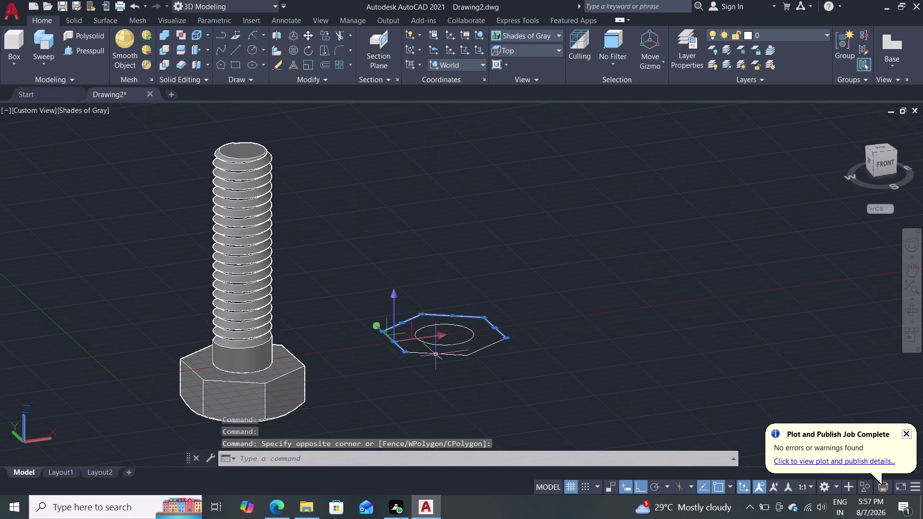
click(441, 353)
double_click(440, 355)
click(488, 349)
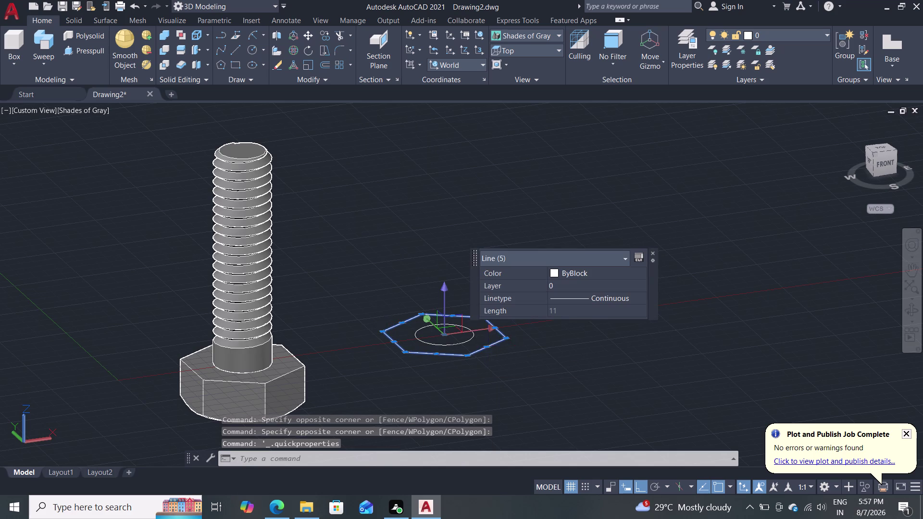
key(j)
key(Return)
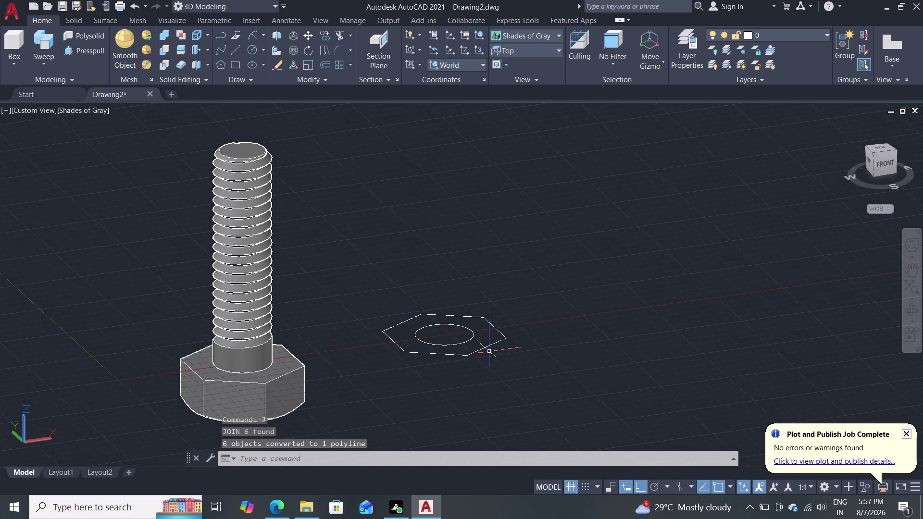
Press-pull the hexagon area 10 units into a solid hexagonal prism.
click(78, 54)
click(492, 345)
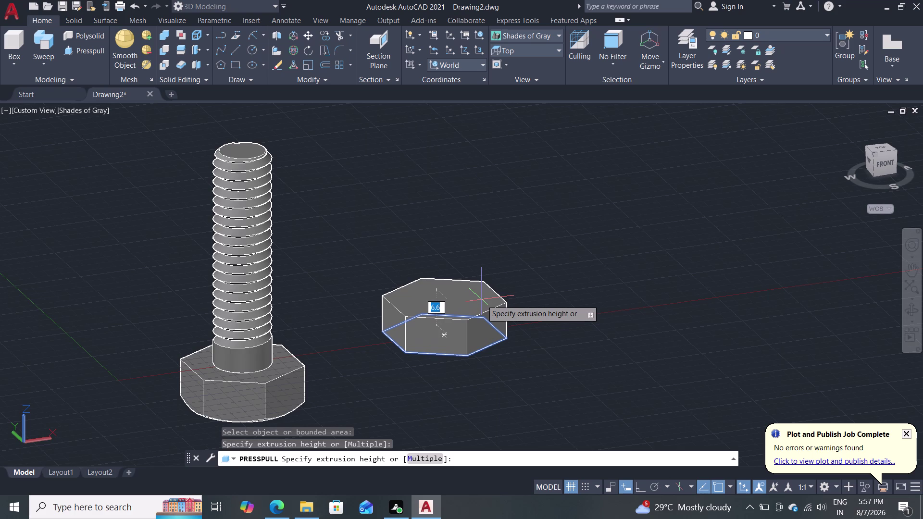
text(10)
key(Return)
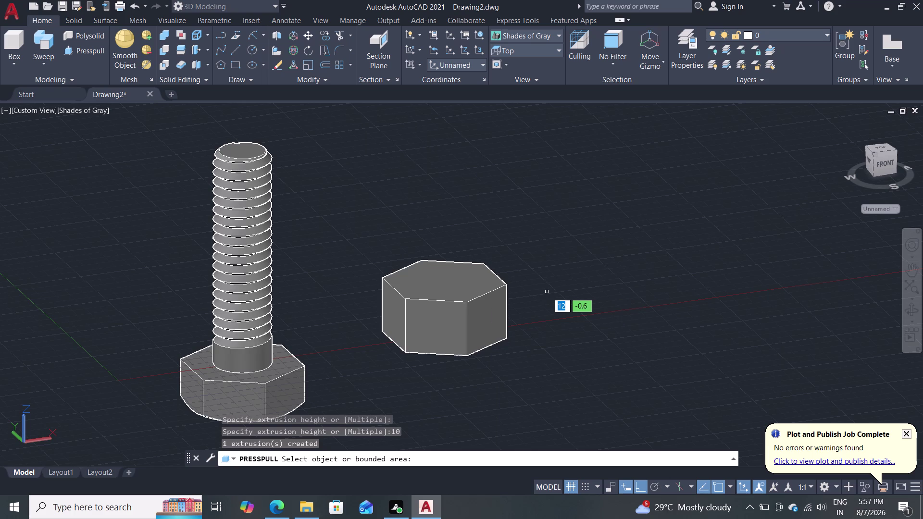
key(Escape)
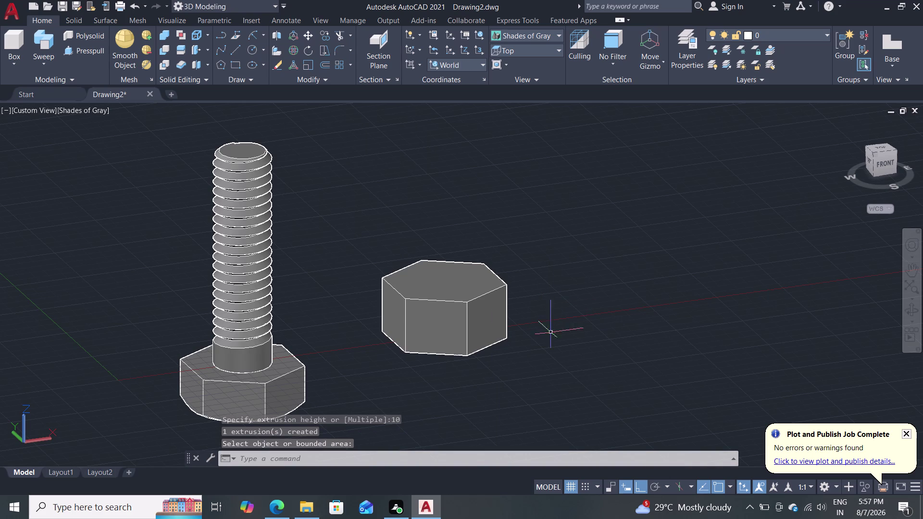
Press-pull the circular area inside the nut up into a cylinder.
middle_drag(533, 365, 537, 284)
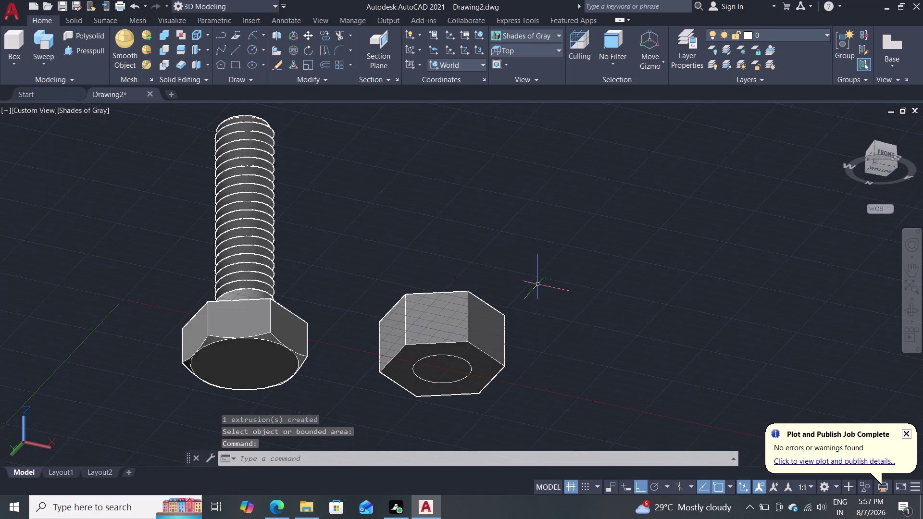
key(c)
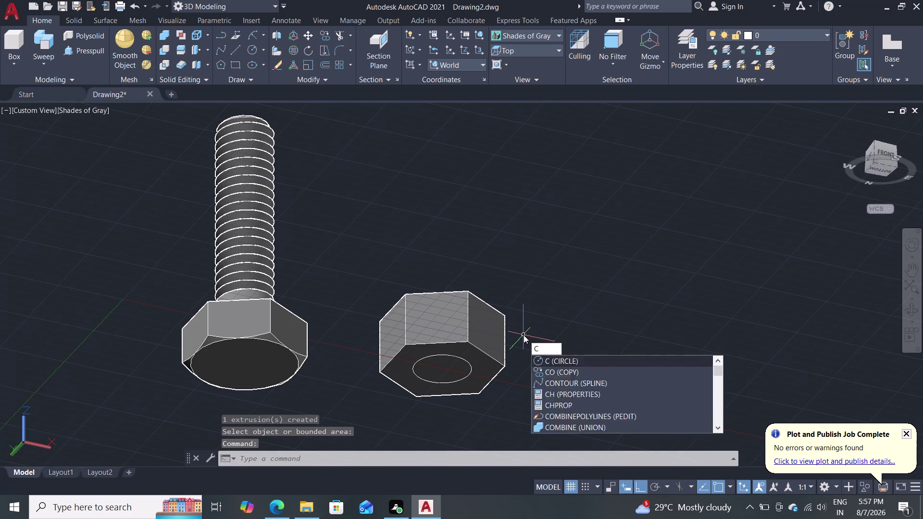
key(Escape)
click(91, 46)
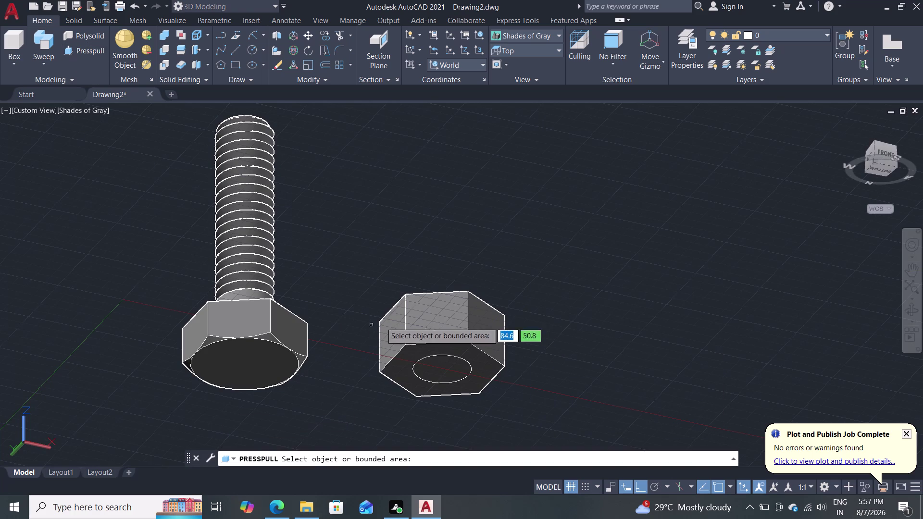
click(469, 366)
click(486, 236)
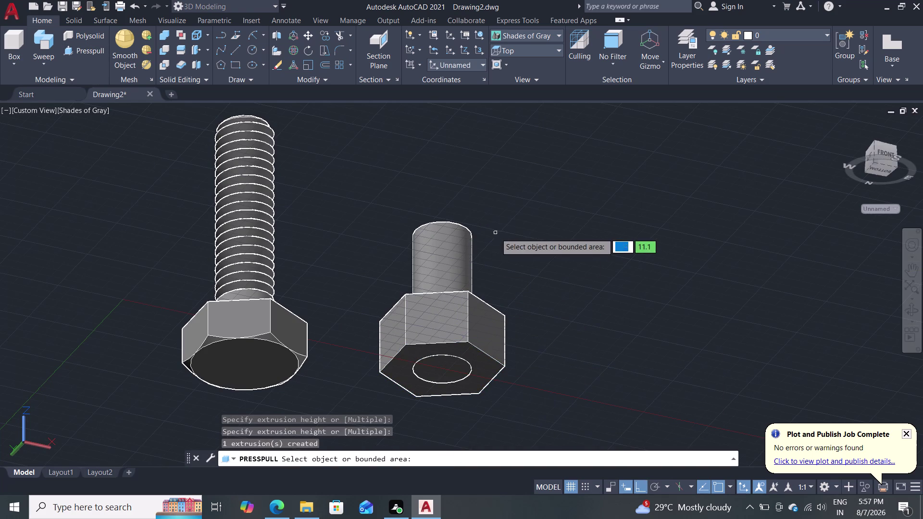
Orbit the view and press-pull the top face of the nut's cylinder.
scroll(down, 3)
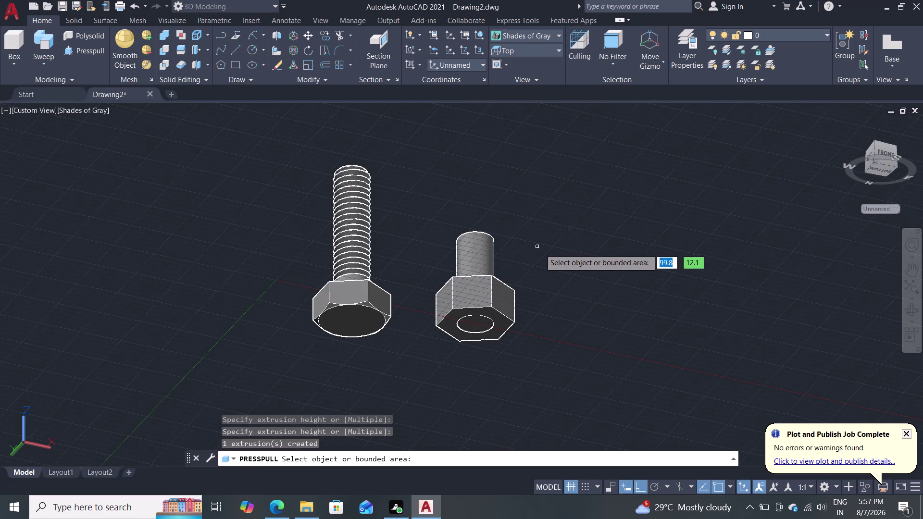
middle_drag(541, 249, 526, 331)
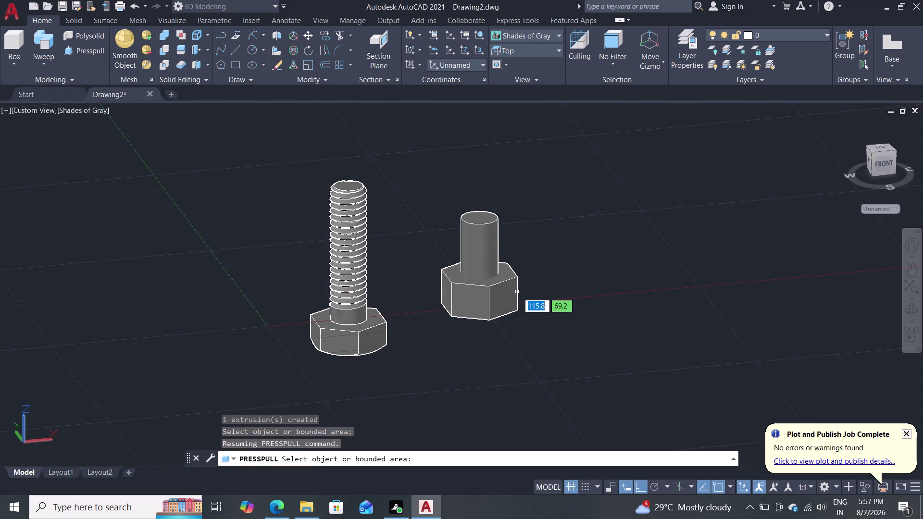
click(99, 49)
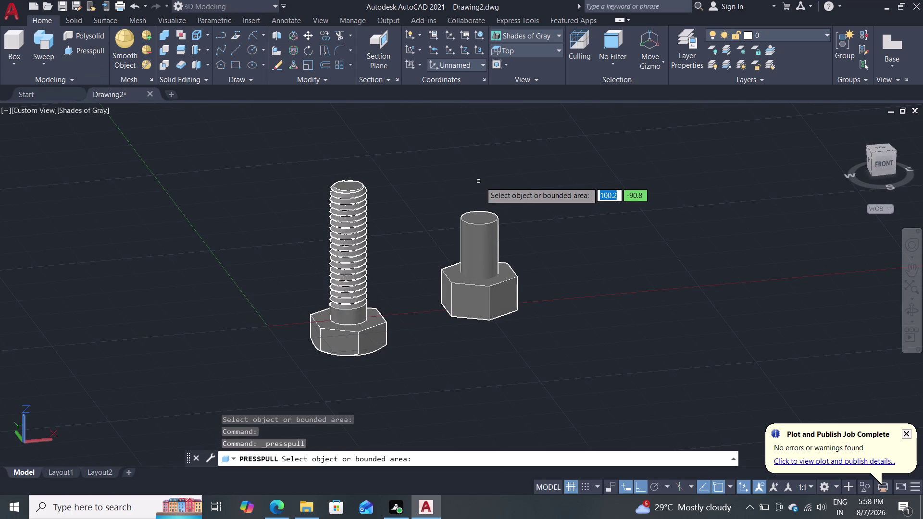
click(487, 213)
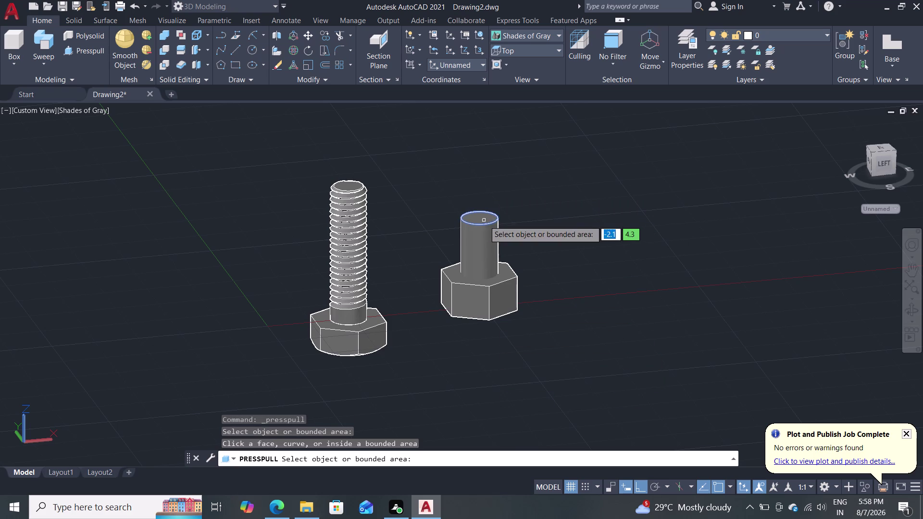
click(484, 221)
double_click(483, 377)
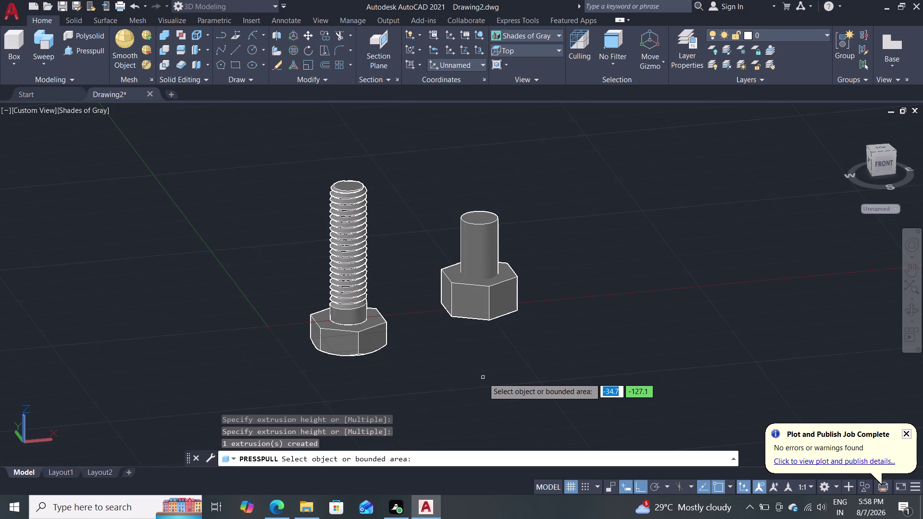
Undo the press-pulls back to the flat hexagon-and-circle outline, selecting the inner circle.
key(Escape)
key(ctrl+z)
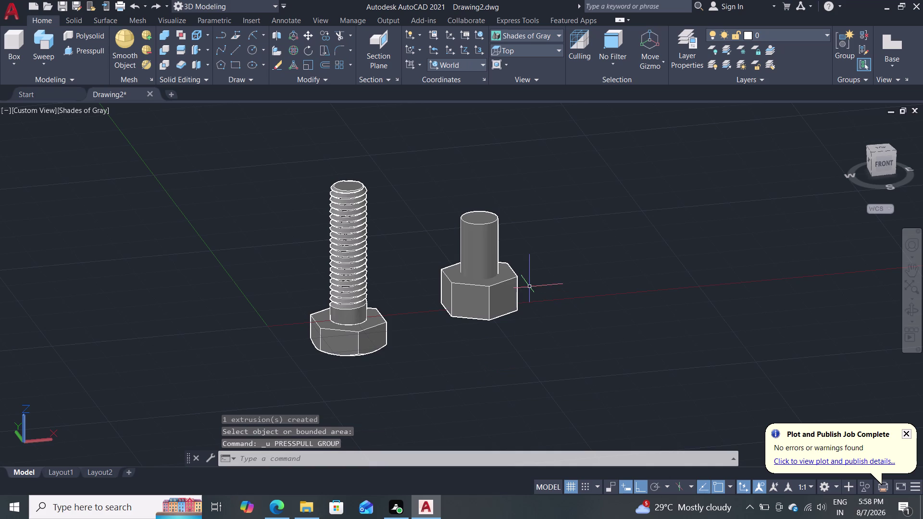
key(ctrl+z)
key(ctrl+z)
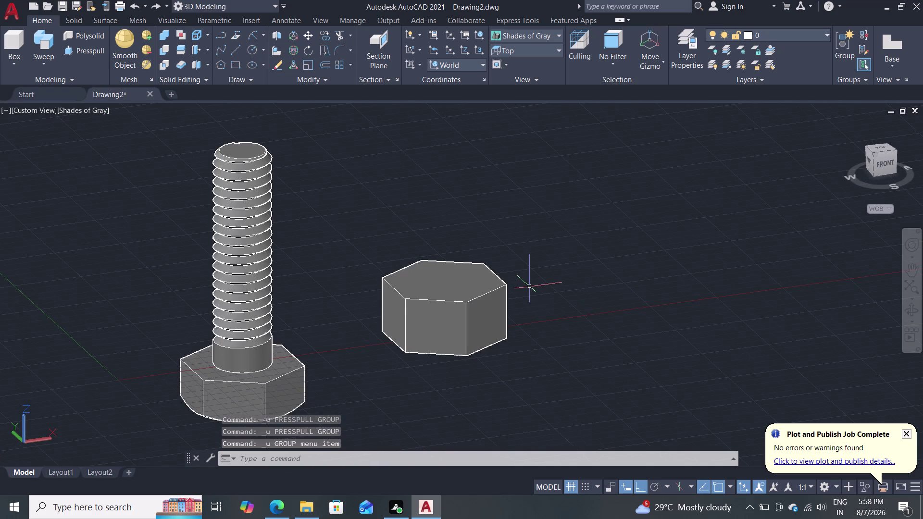
key(ctrl+z)
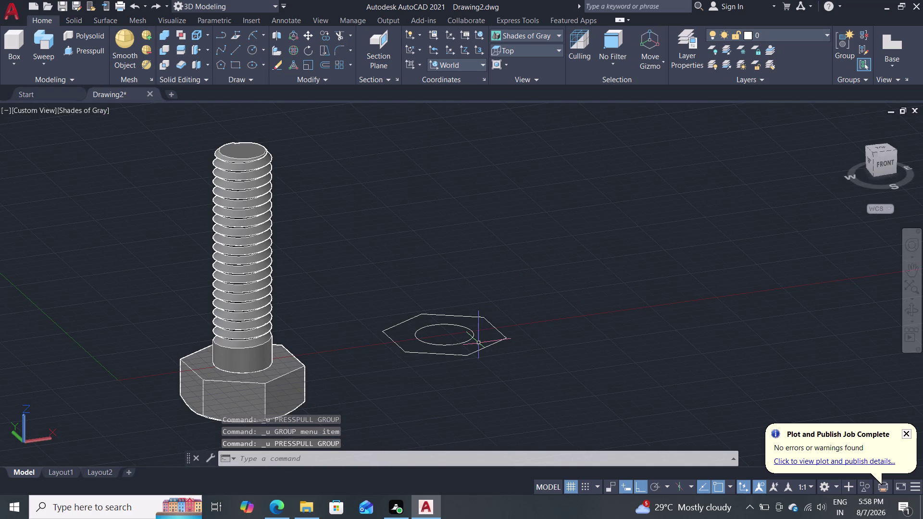
click(469, 342)
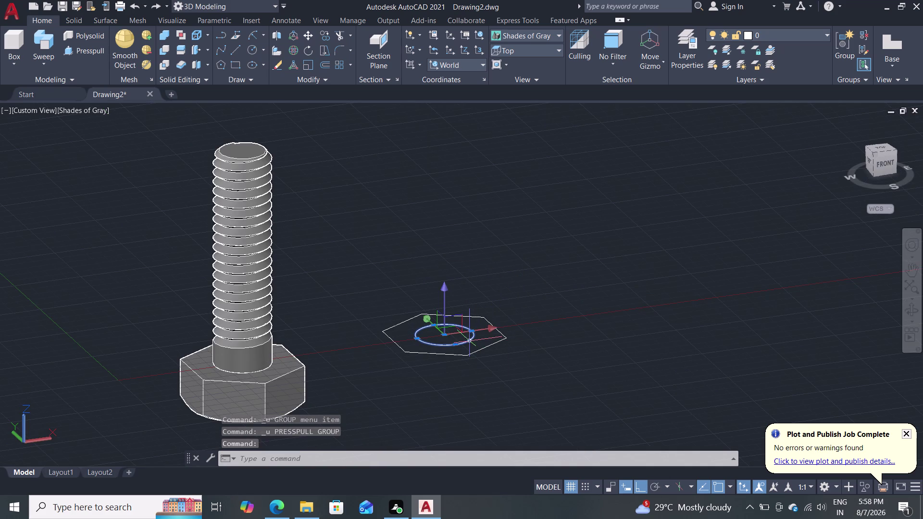
click(503, 335)
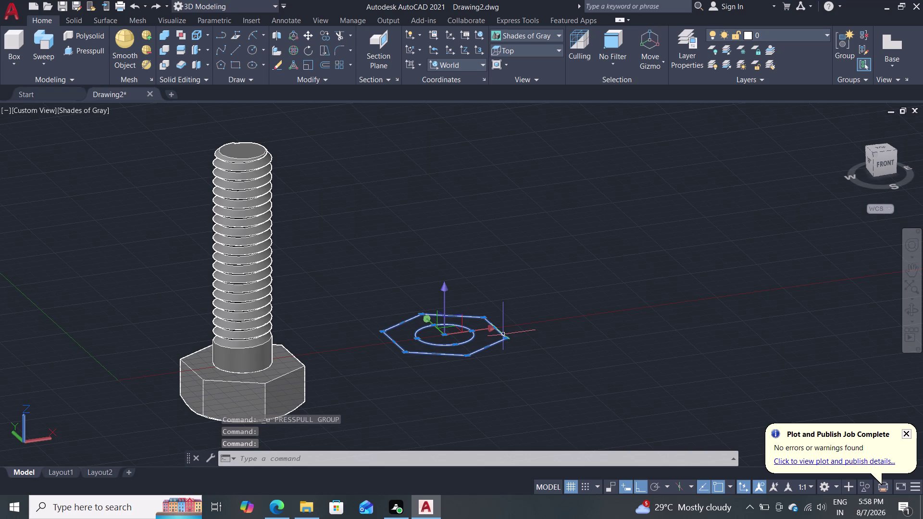
key(j)
key(Return)
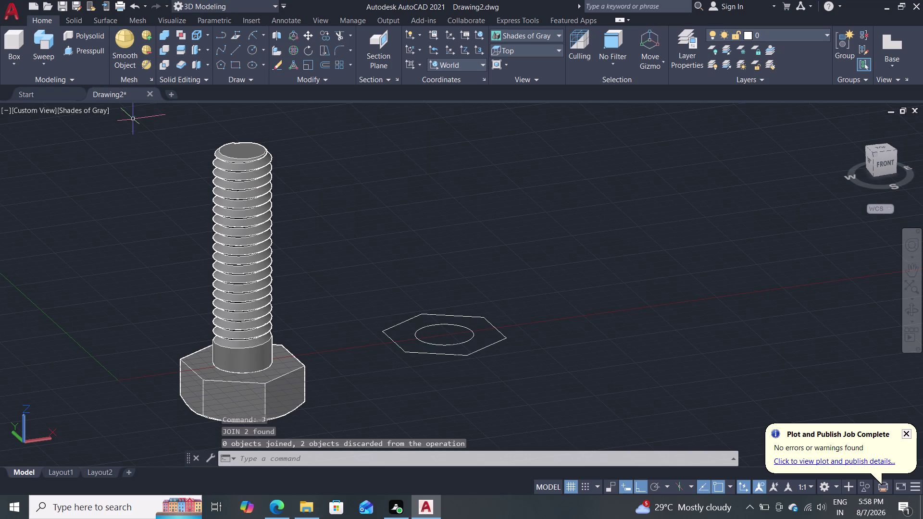
click(83, 52)
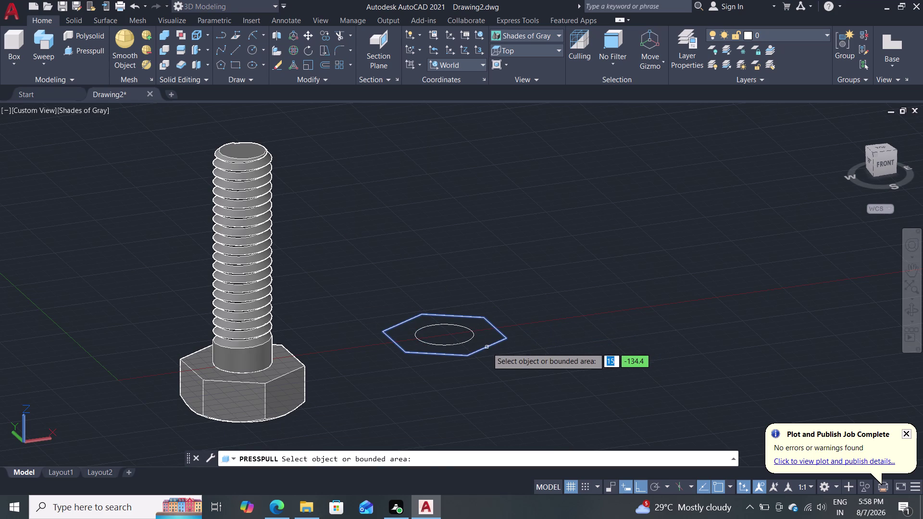
click(487, 348)
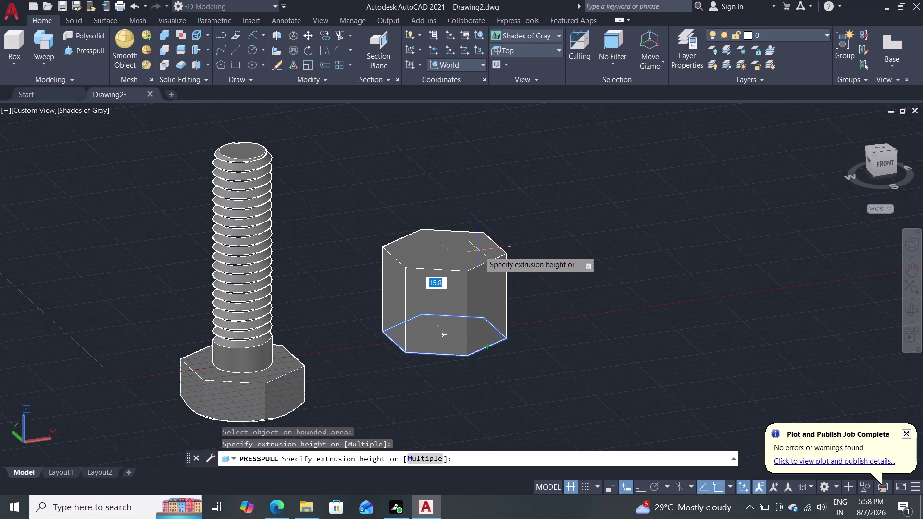
key(Escape)
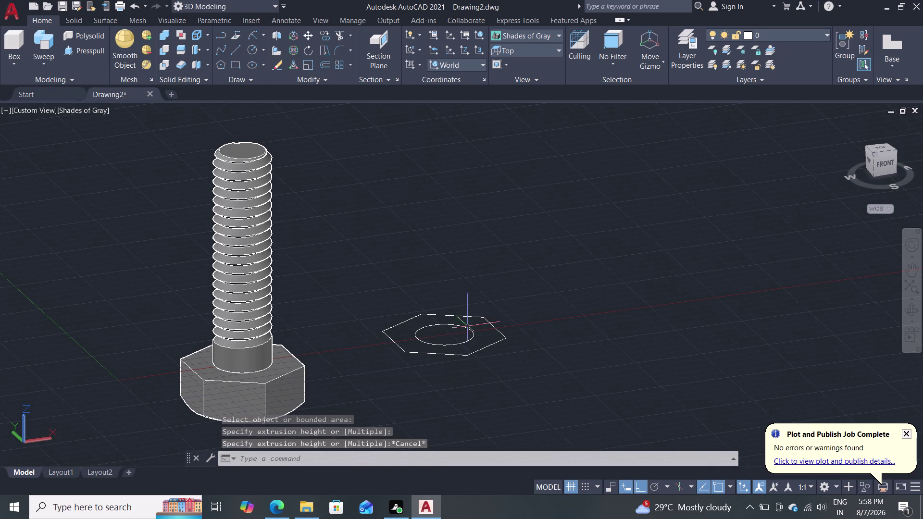
scroll(up, 3)
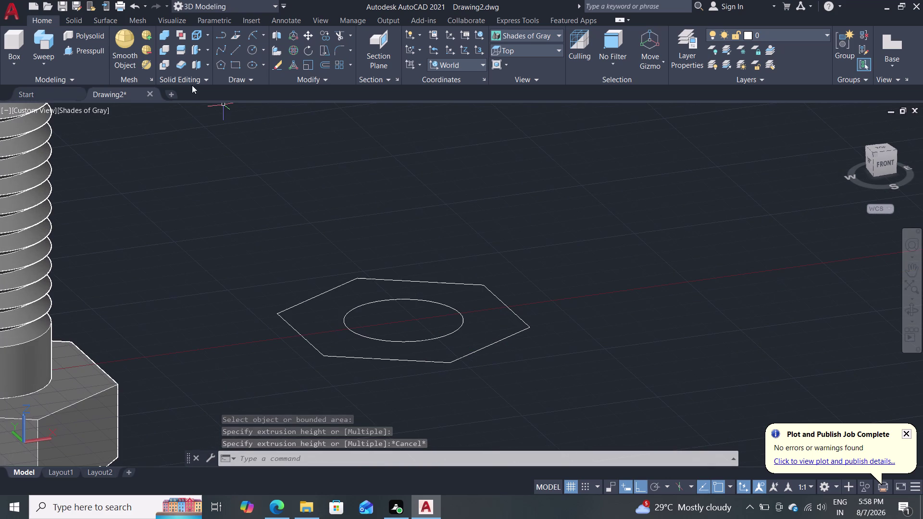
click(68, 50)
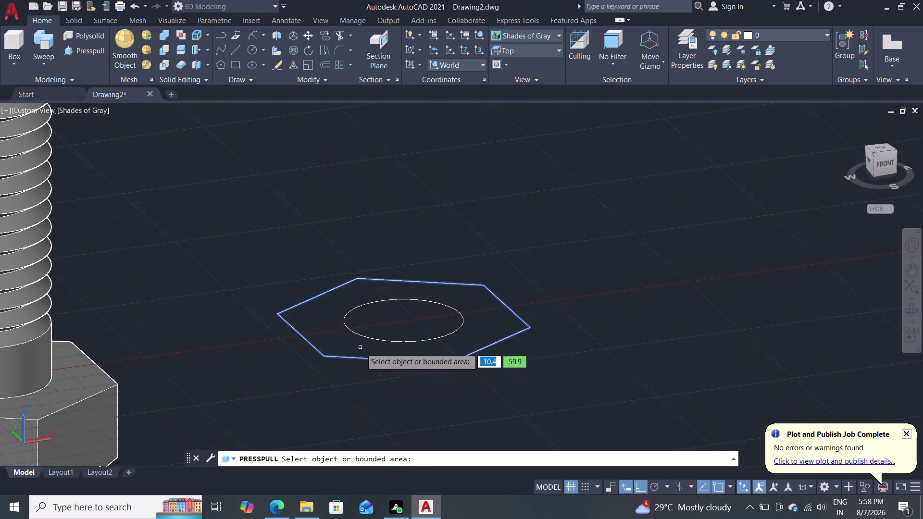
Press-pull the ring between hexagon and circle 10 units, forming a nut with a through-hole.
scroll(up, 3)
click(329, 330)
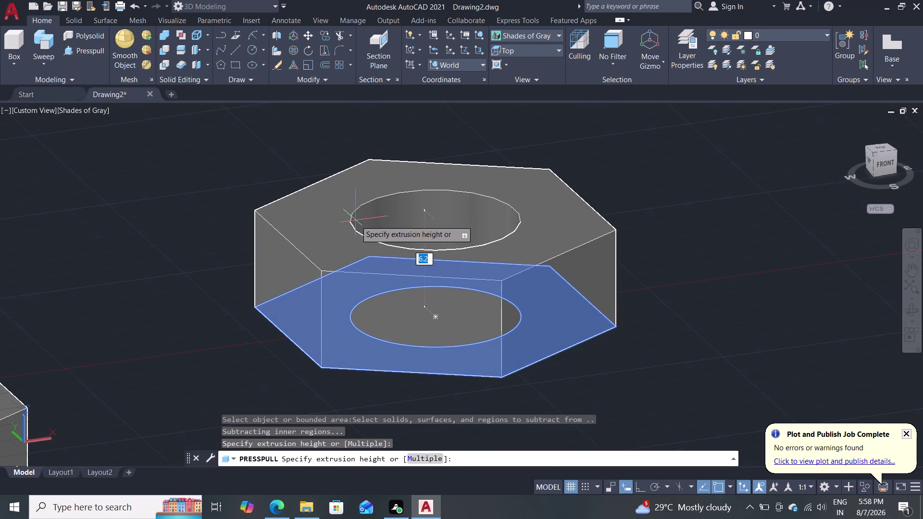
text(10)
key(Return)
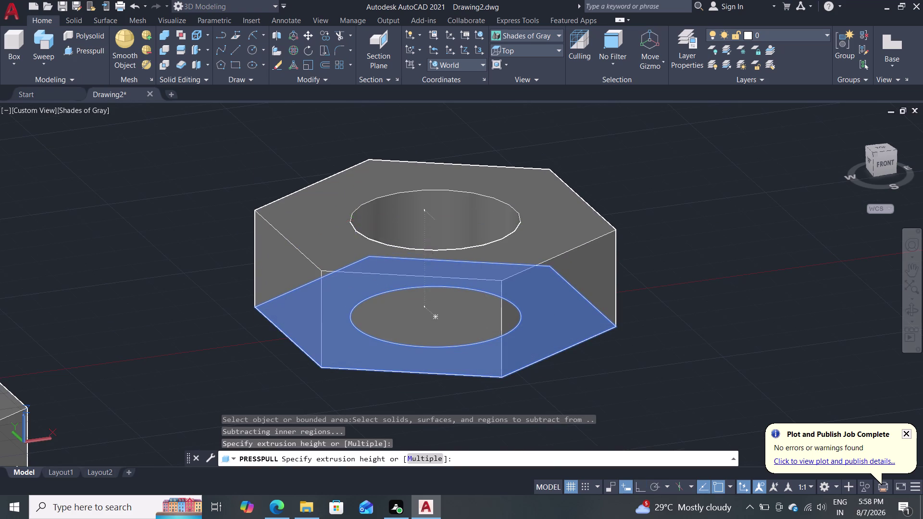
key(Escape)
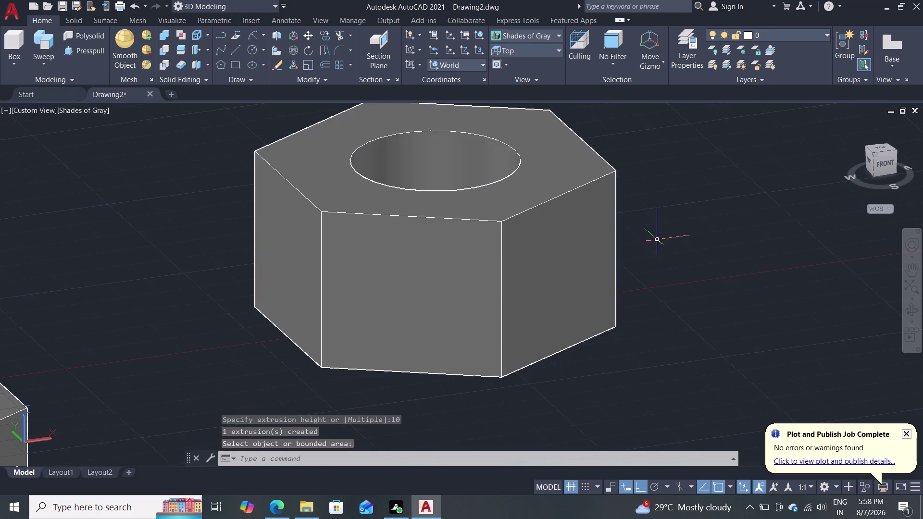
middle_drag(660, 235, 647, 290)
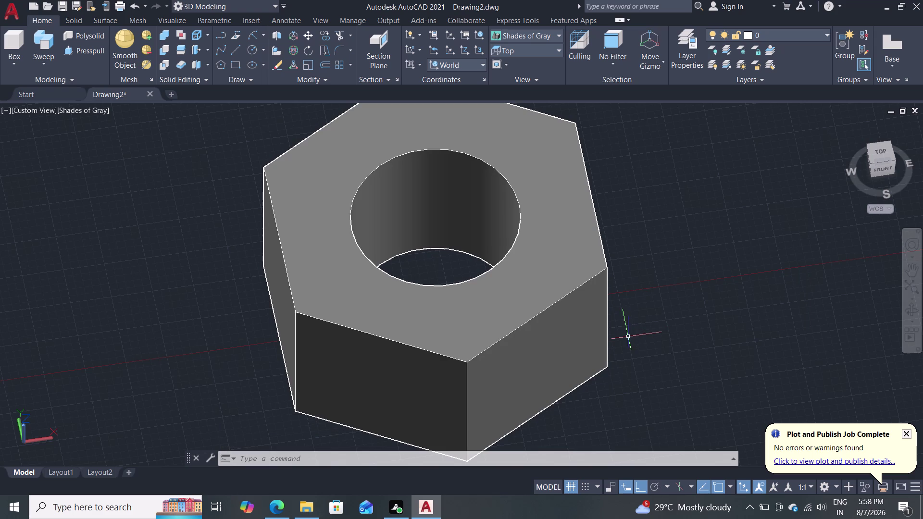
scroll(down, 3)
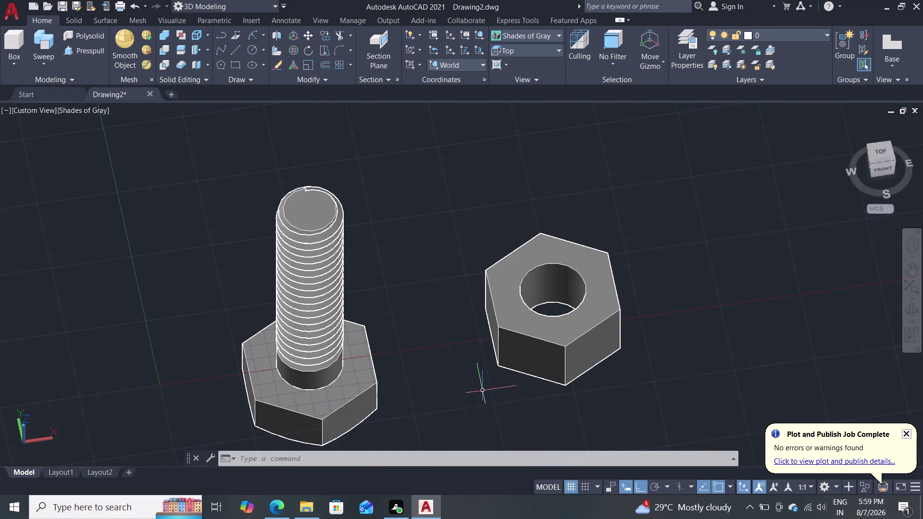
middle_drag(498, 380, 485, 313)
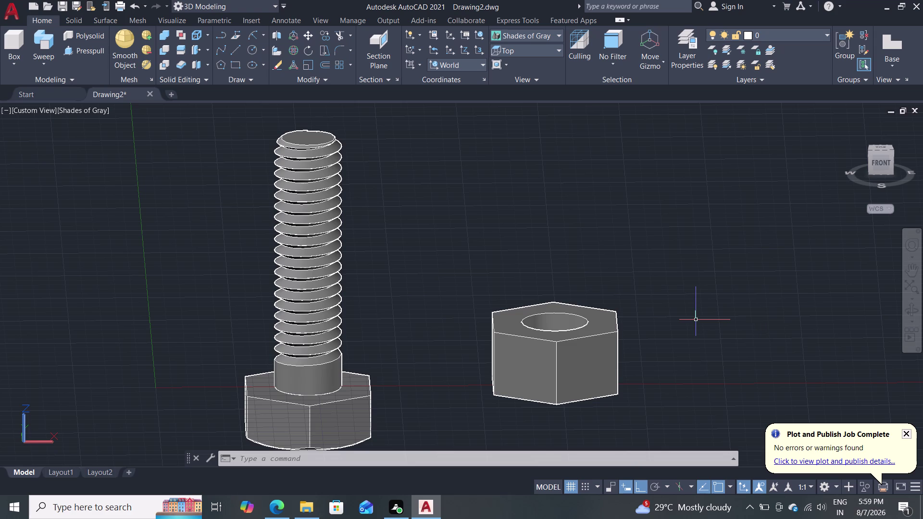
scroll(down, 3)
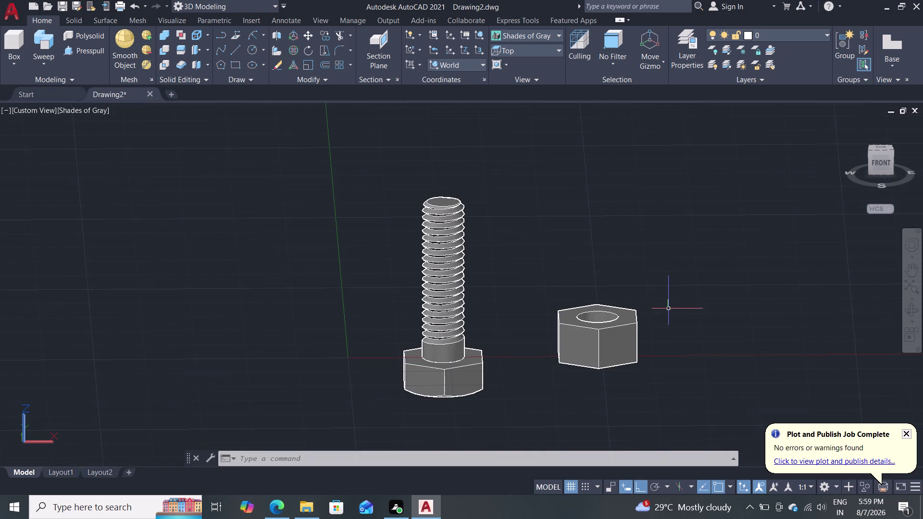
scroll(up, 3)
scroll(down, 3)
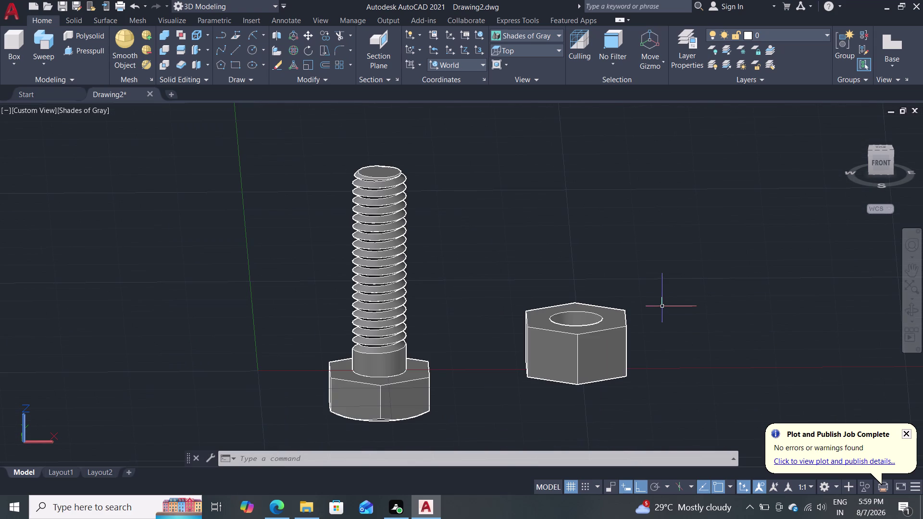
middle_drag(662, 307, 664, 347)
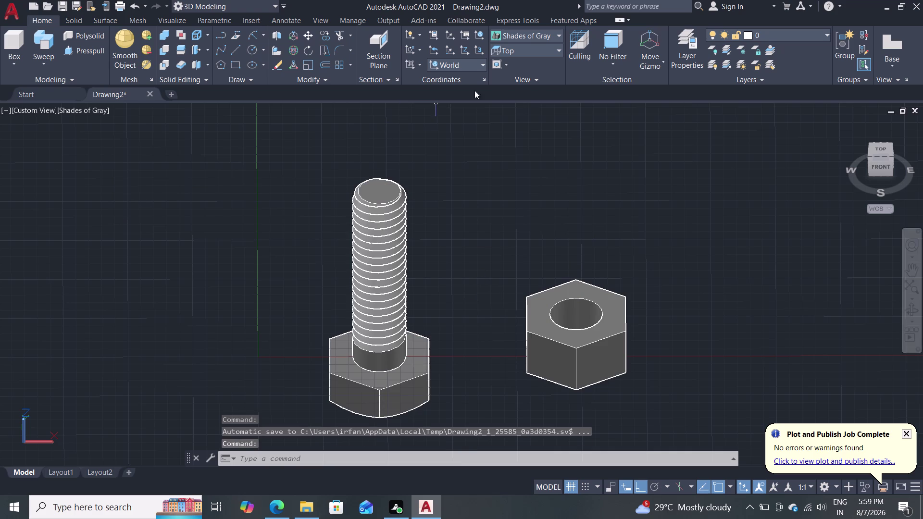
click(550, 47)
click(519, 112)
Frame the nut in the view and start a line just right of it.
scroll(up, 3)
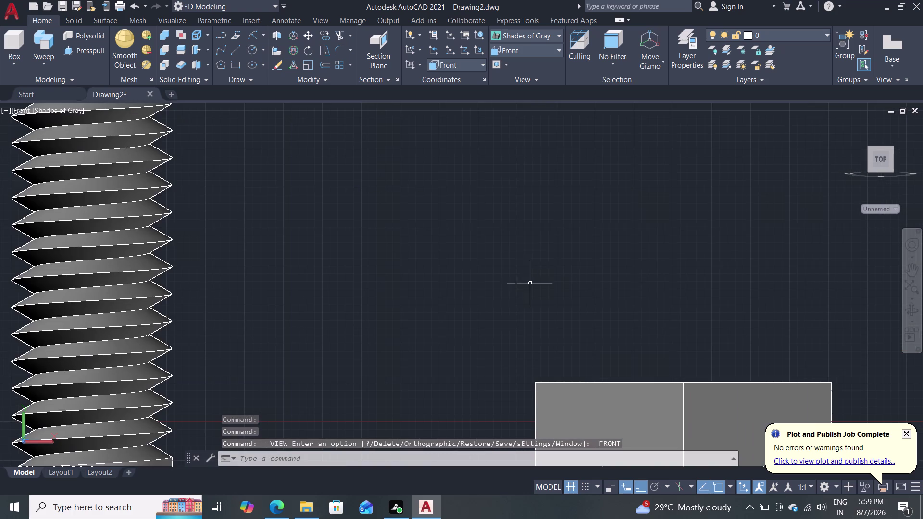
scroll(down, 3)
middle_drag(529, 284, 423, 264)
scroll(up, 3)
scroll(up, 3)
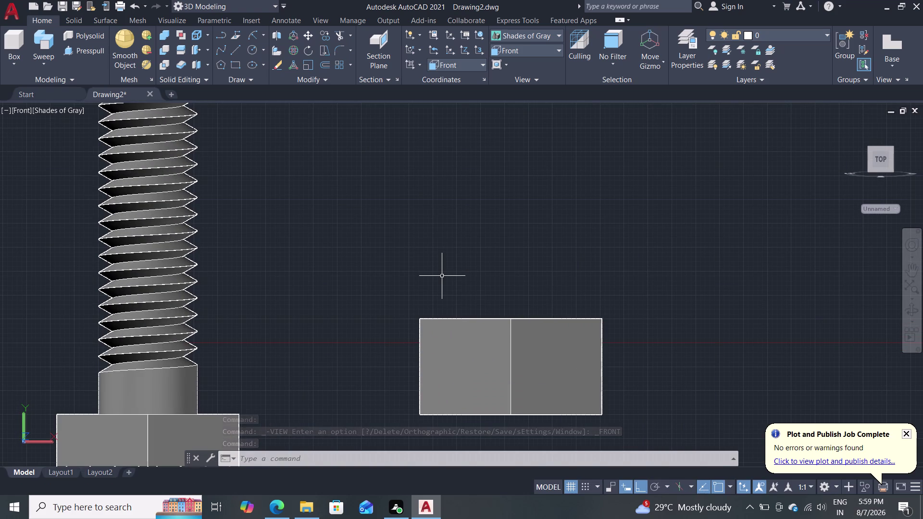
key(l)
key(Return)
scroll(up, 3)
middle_drag(502, 290, 461, 225)
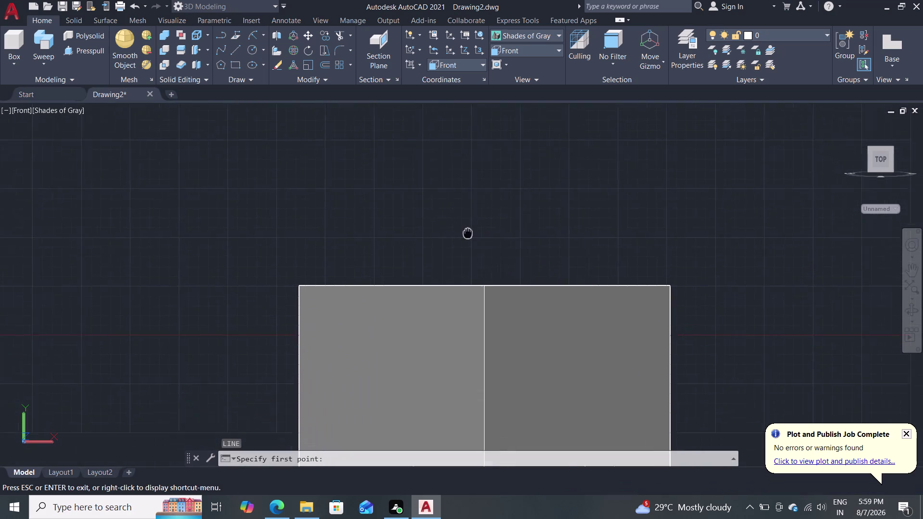
middle_drag(461, 225, 437, 210)
scroll(down, 3)
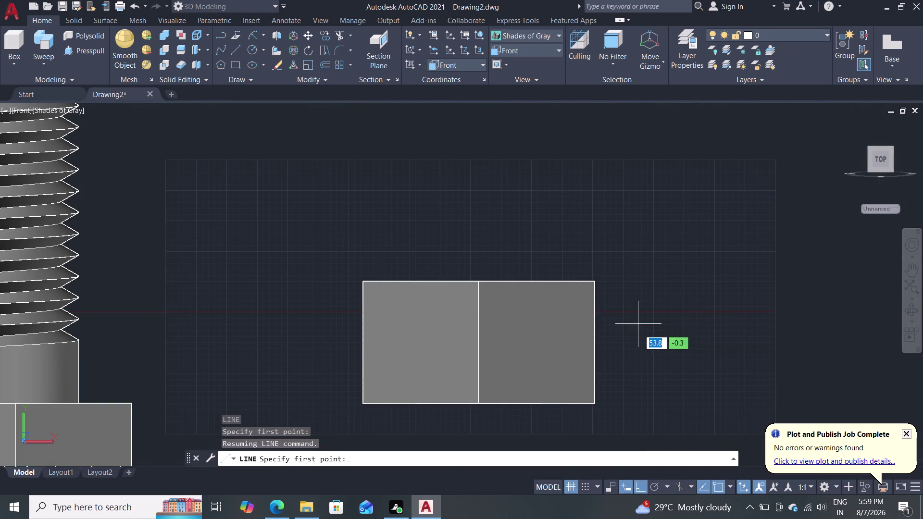
click(633, 354)
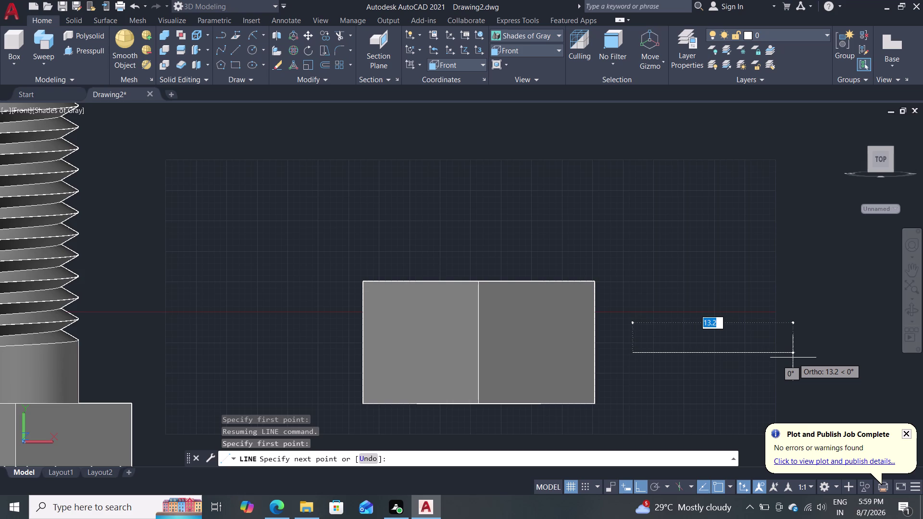
Draw a 4-unit horizontal line and a vertical line beside the nut.
key(4)
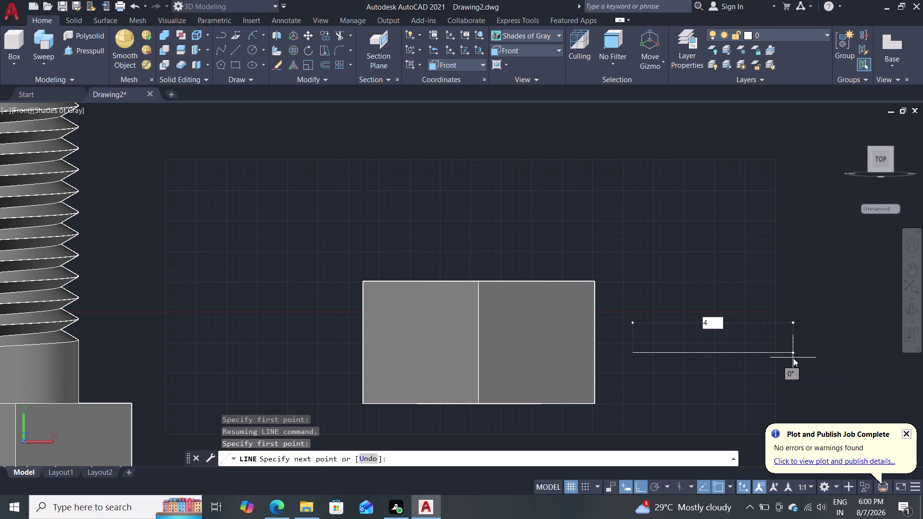
key(Return)
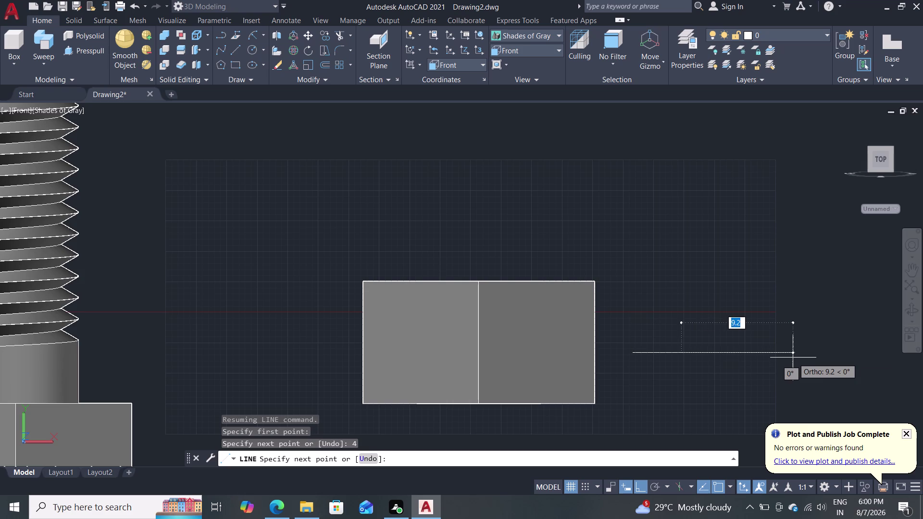
click(637, 420)
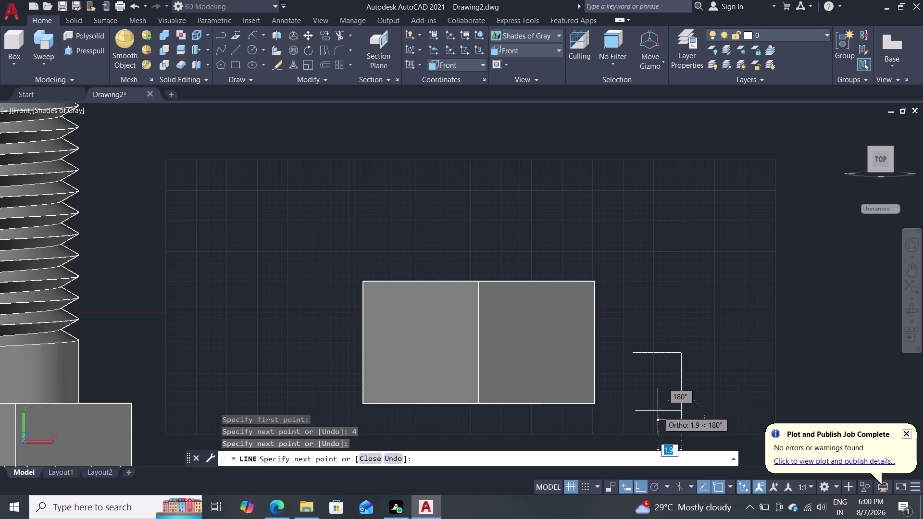
key(Escape)
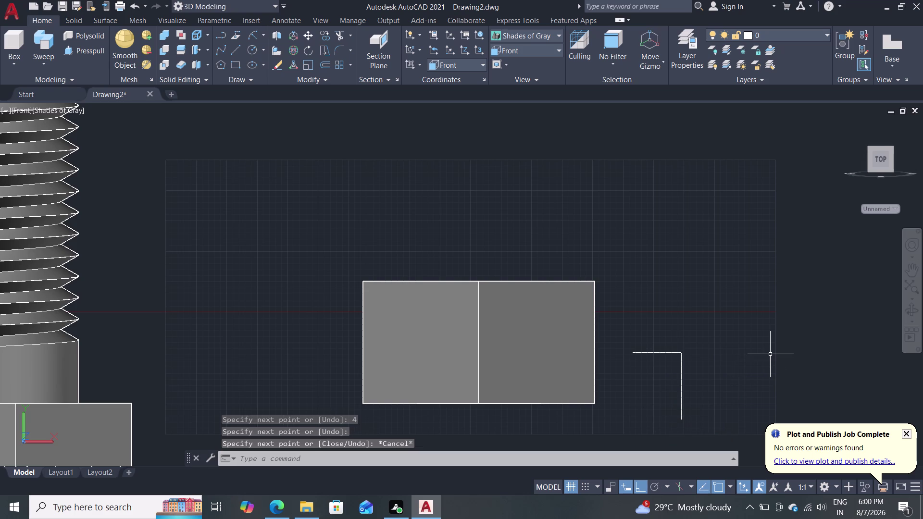
Draw a 7.3-long line at −30° from the horizontal line's left end.
key(l)
key(Return)
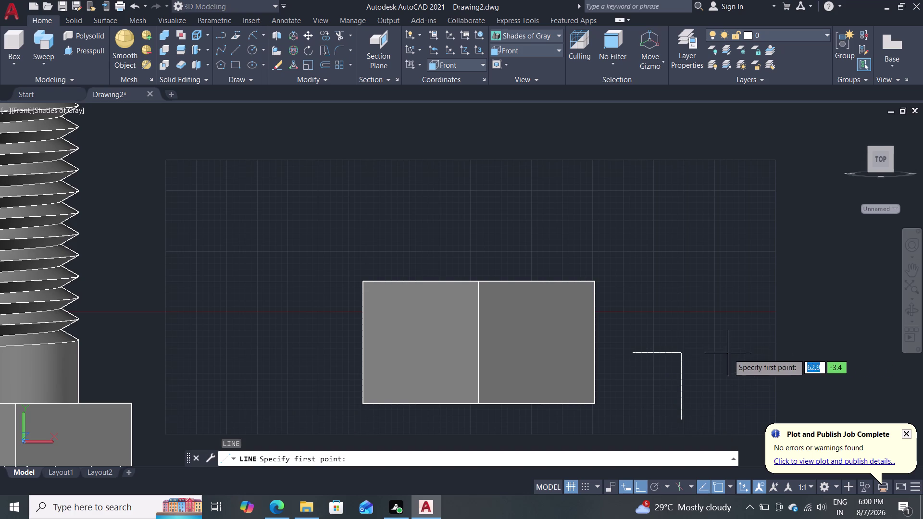
click(634, 351)
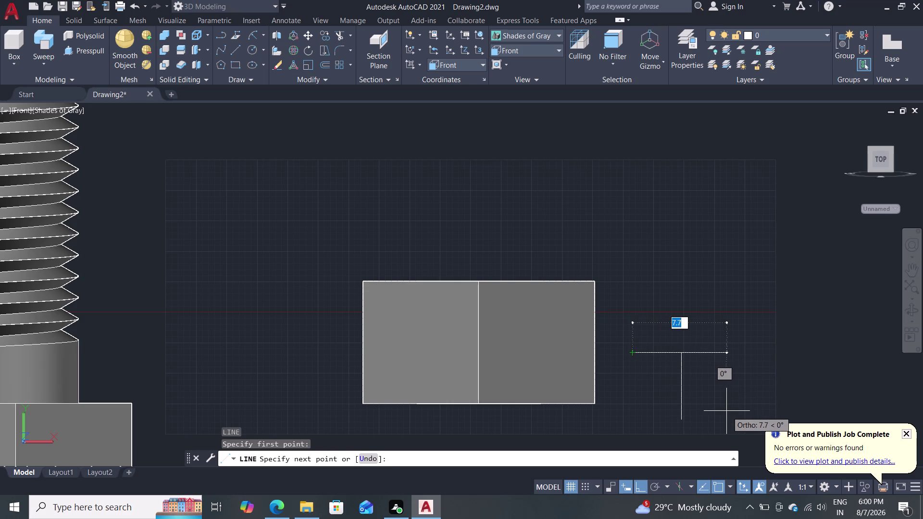
key(F5)
key(Tab)
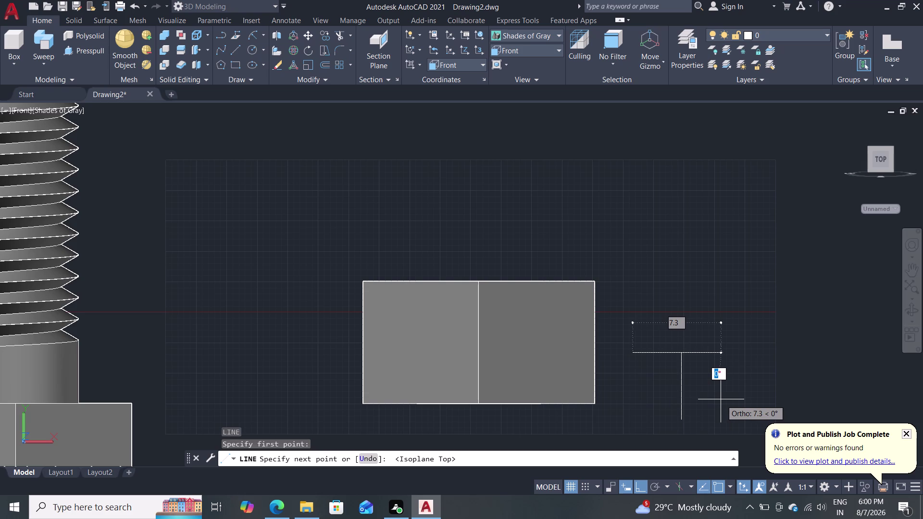
text(-3)
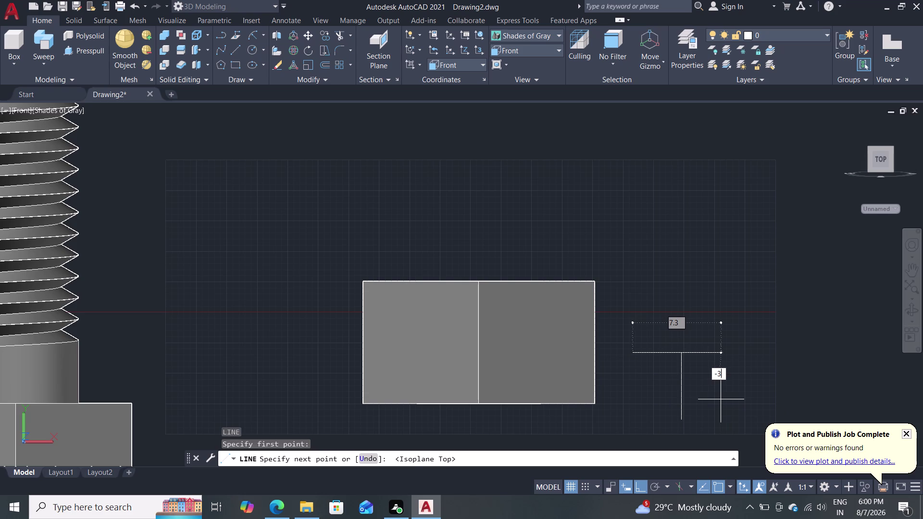
key(0)
key(Return)
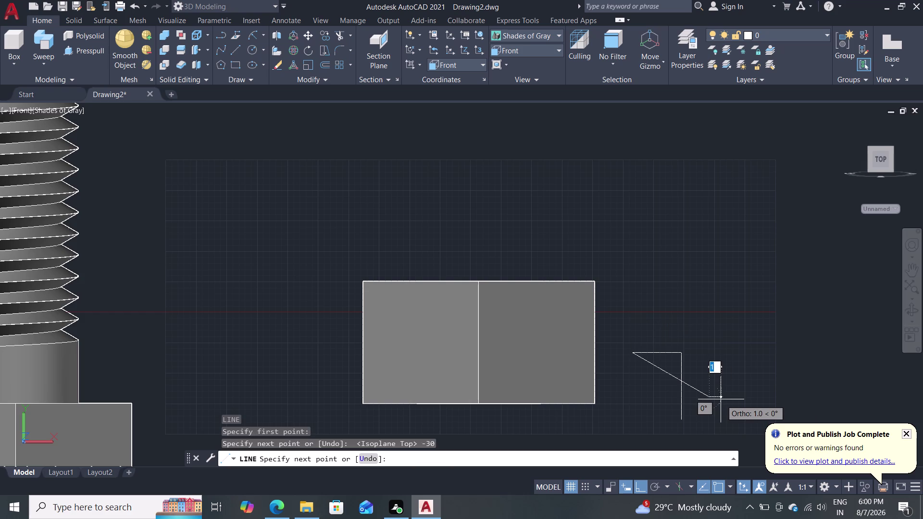
key(Escape)
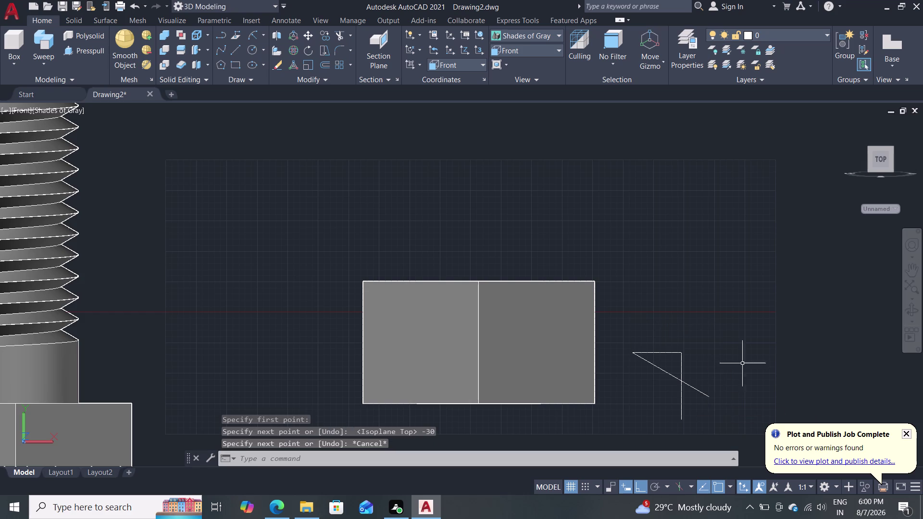
Fillet the slanted and vertical lines with zero radius to close the triangle.
key(f)
key(Return)
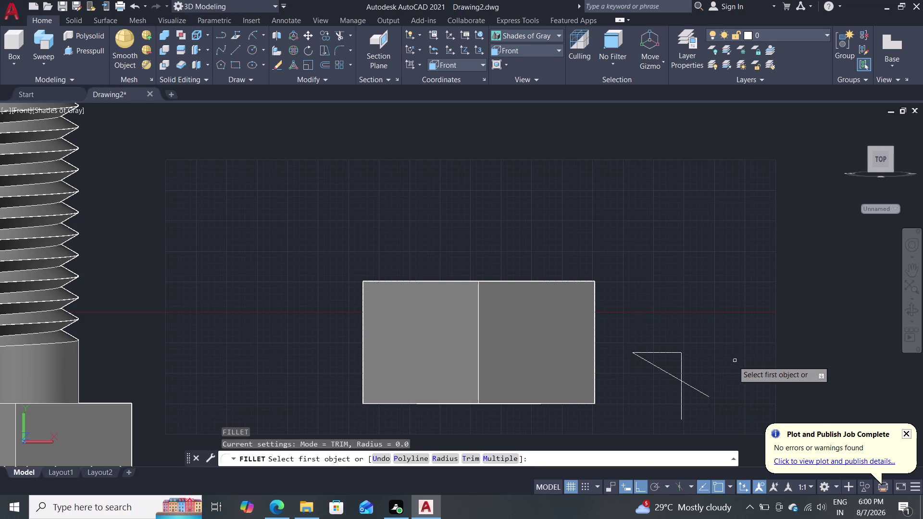
click(676, 379)
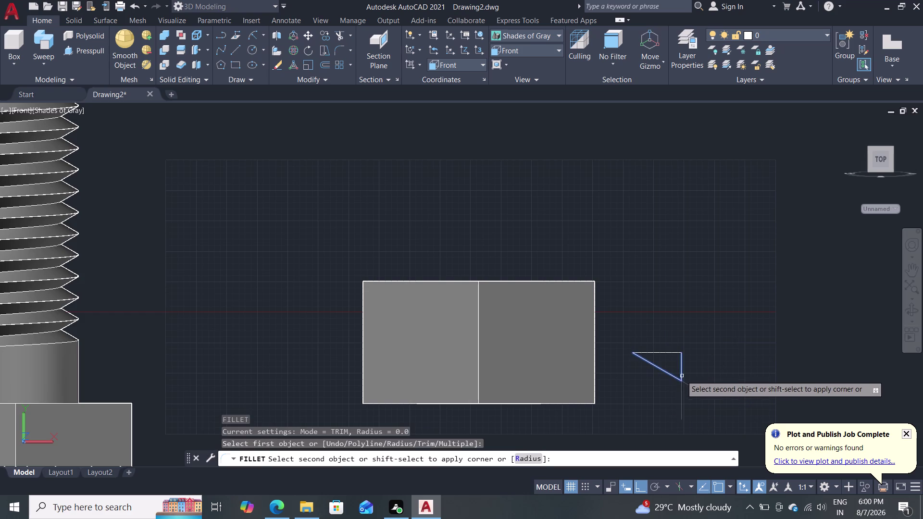
click(682, 372)
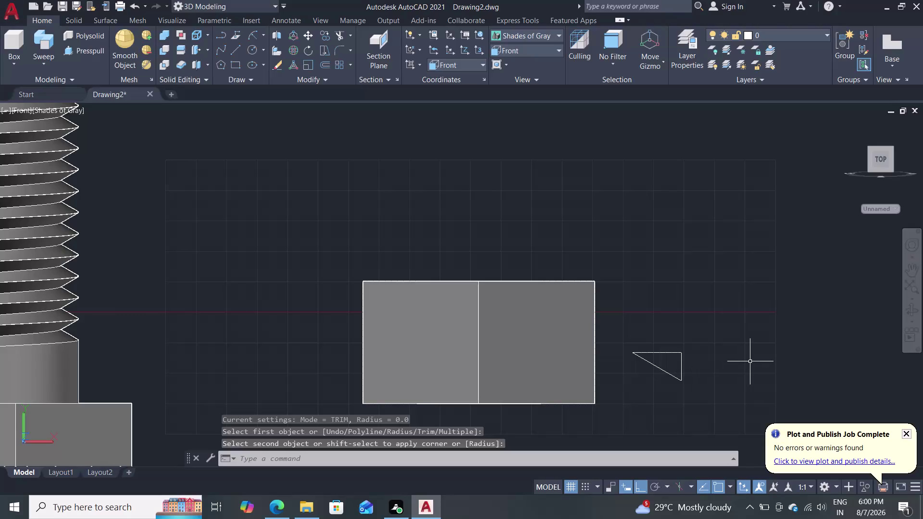
key(Escape)
Orbit the view around the nut and triangle, then select the triangle.
scroll(up, 3)
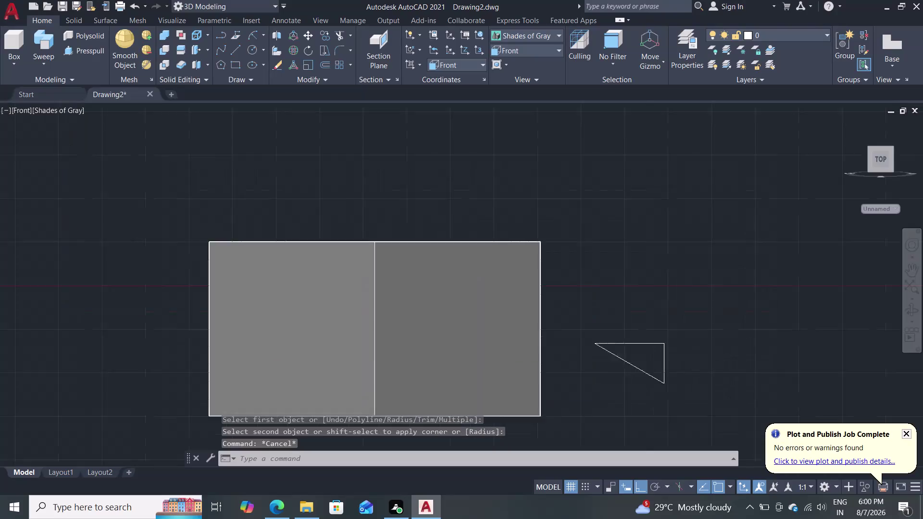
middle_drag(689, 370, 714, 314)
scroll(up, 3)
scroll(down, 3)
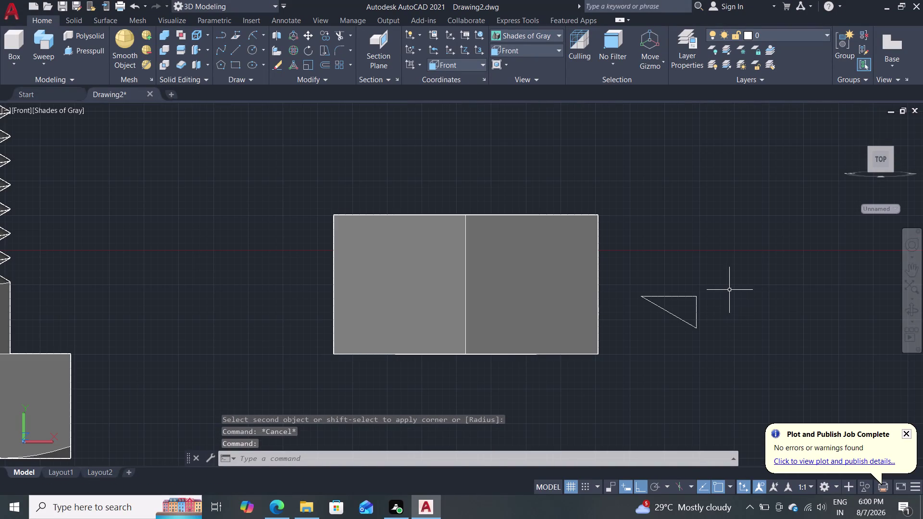
middle_drag(740, 314, 705, 326)
middle_drag(704, 326, 769, 307)
middle_drag(758, 314, 733, 330)
middle_click(729, 331)
middle_drag(709, 335, 703, 336)
click(749, 267)
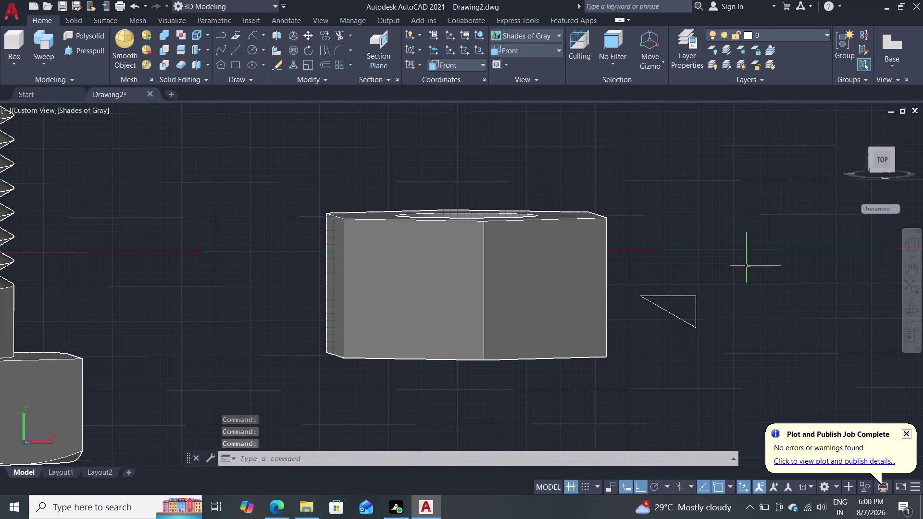
click(637, 345)
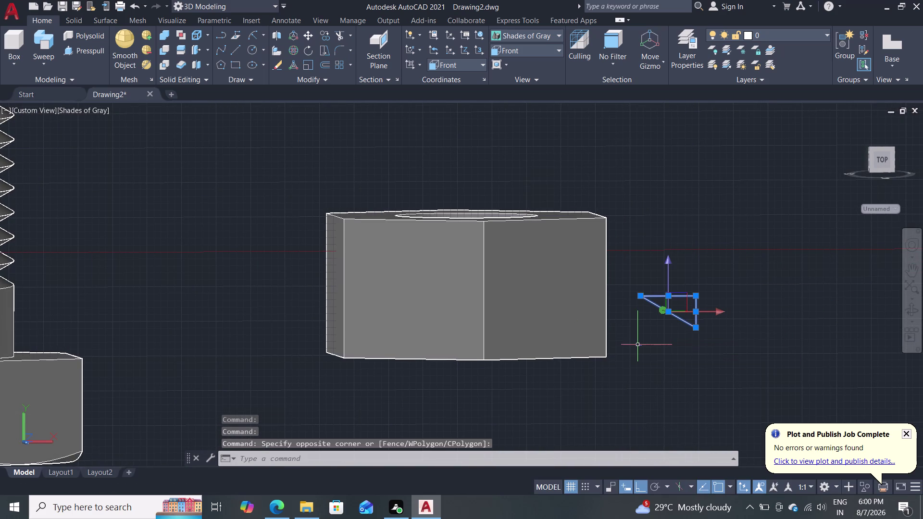
Select the small triangle, run MI, and place the mirror line's first point at its tip.
key(j)
key(Return)
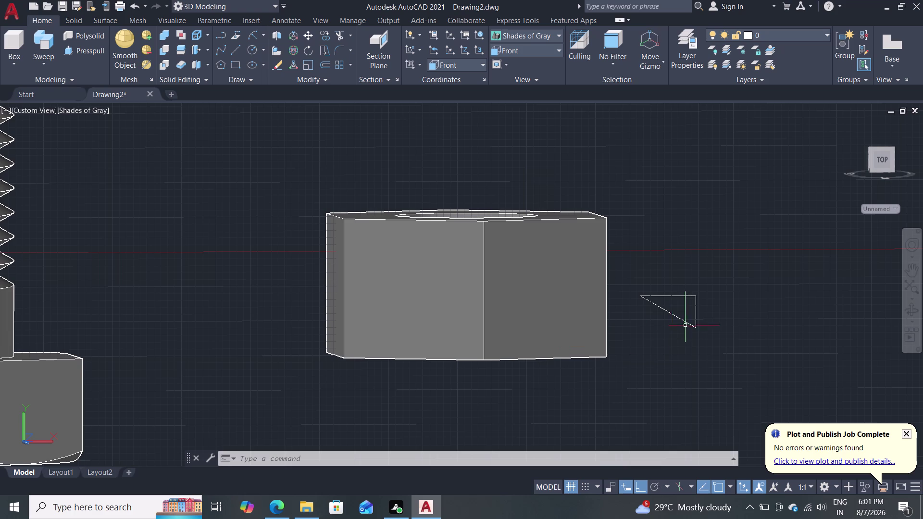
click(695, 313)
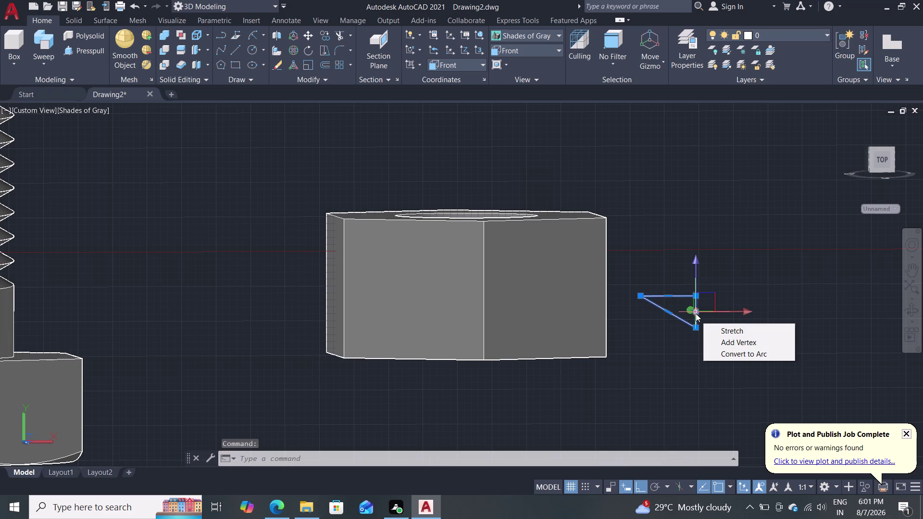
text(mi)
key(Return)
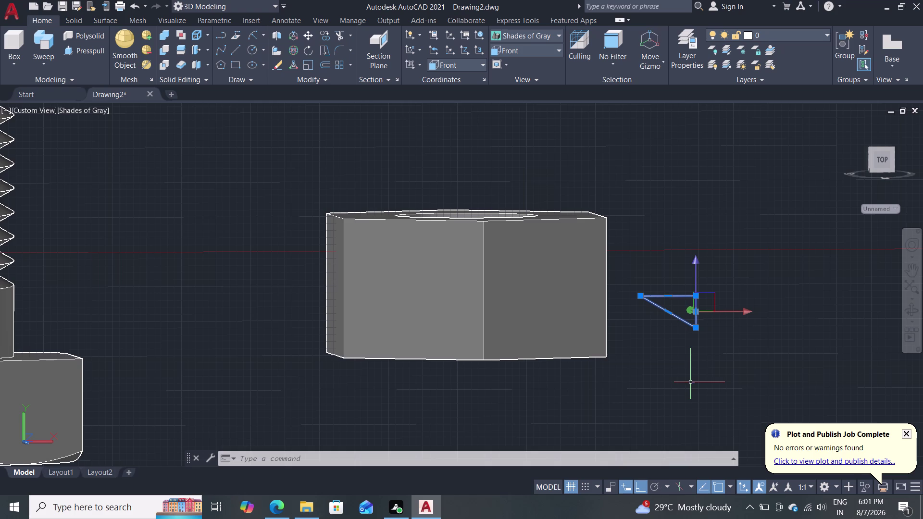
key(m)
key(i)
key(Return)
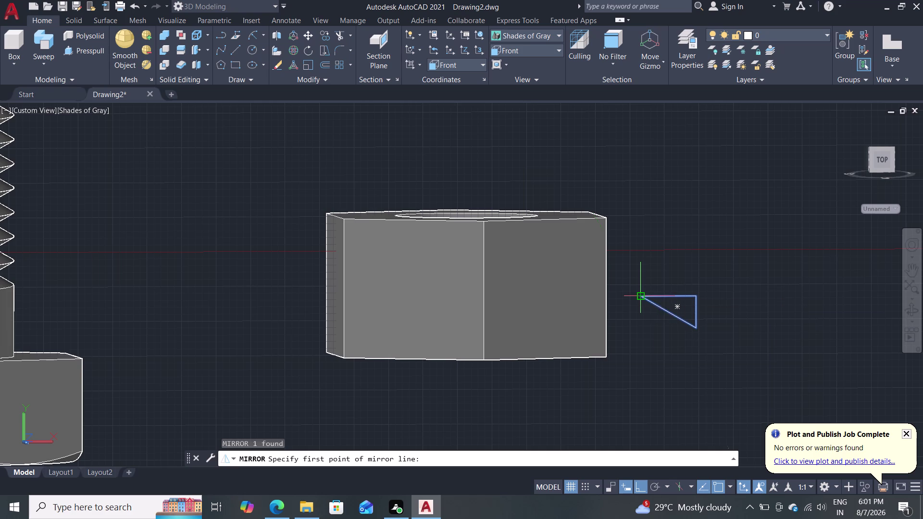
click(695, 331)
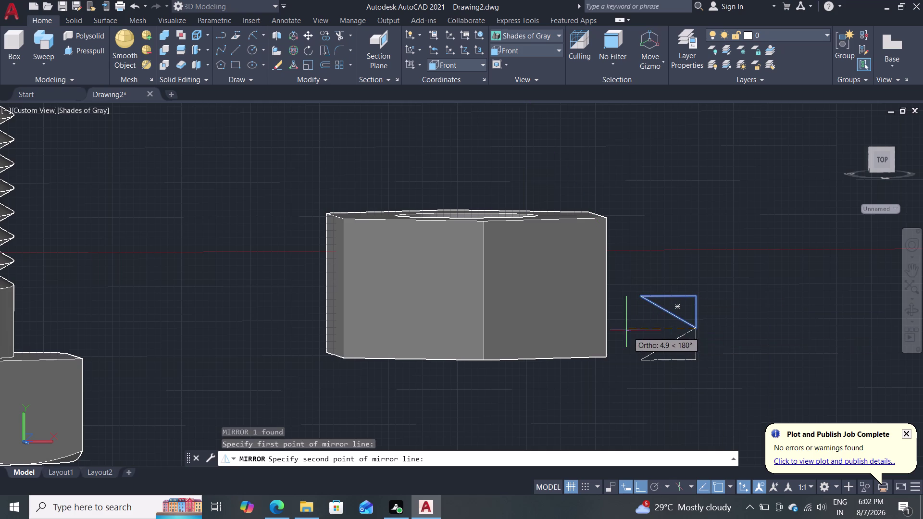
Mirror the triangle about a horizontal line to just below itself, keeping the original.
double_click(772, 318)
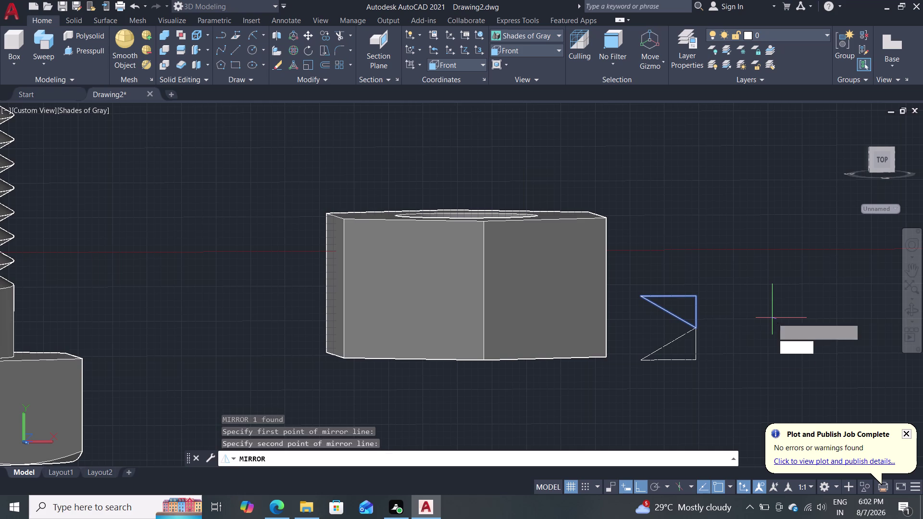
click(791, 362)
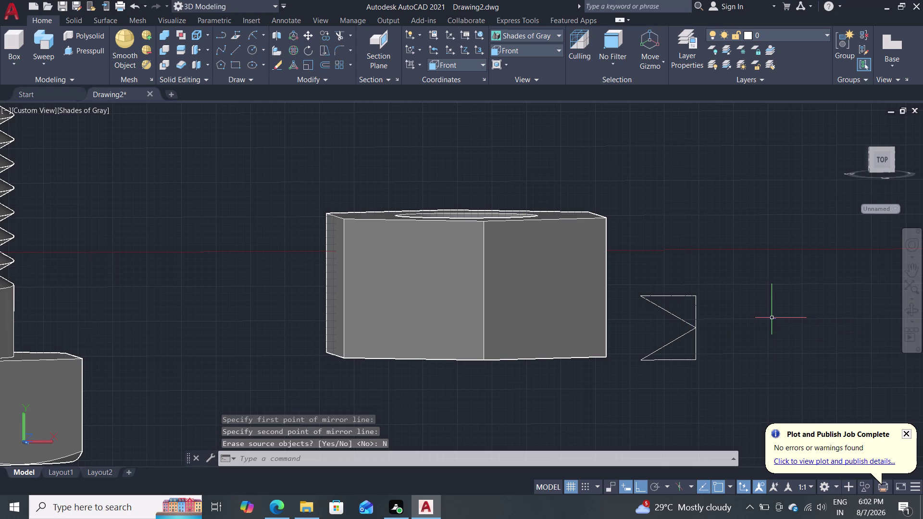
Select the lower triangle and attempt a polyline edit, then cancel it.
click(687, 366)
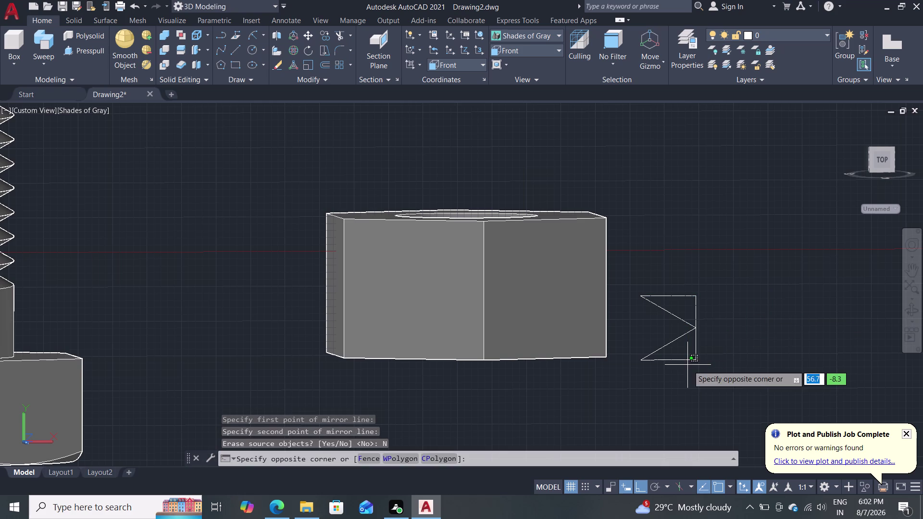
click(686, 361)
click(685, 361)
double_click(682, 362)
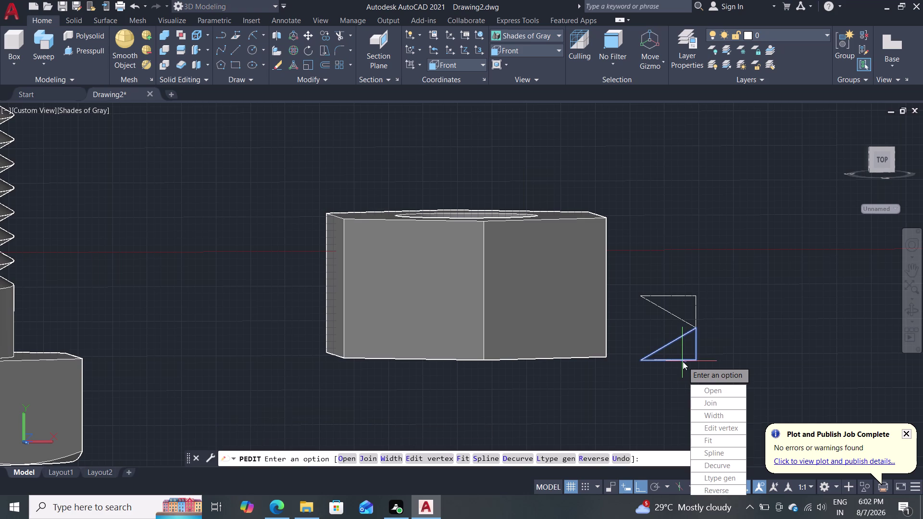
key(m)
key(Return)
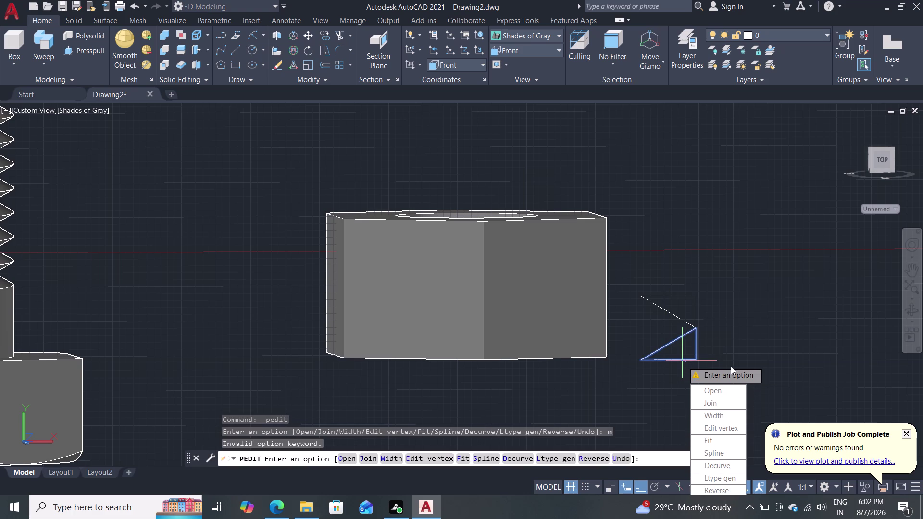
key(Escape)
key(Escape)
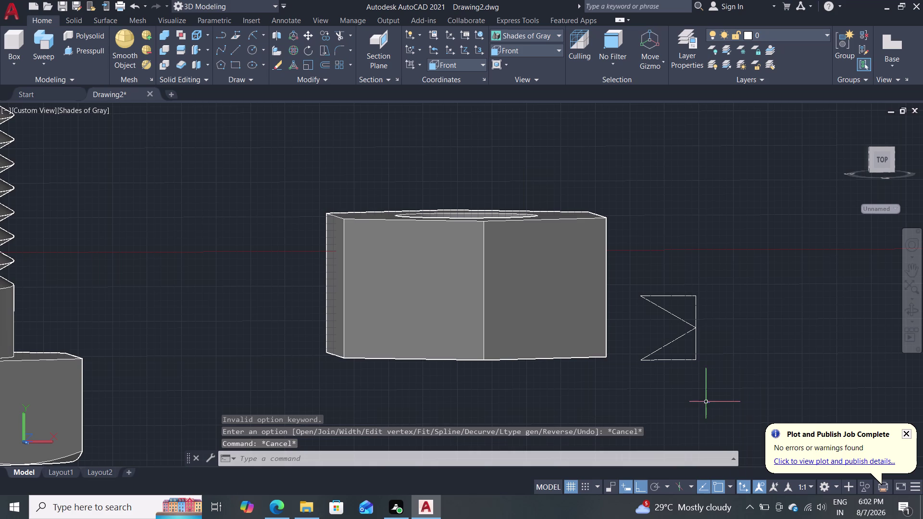
Move the lower triangle straight down, leaving a gap below the upper triangle.
key(m)
key(Return)
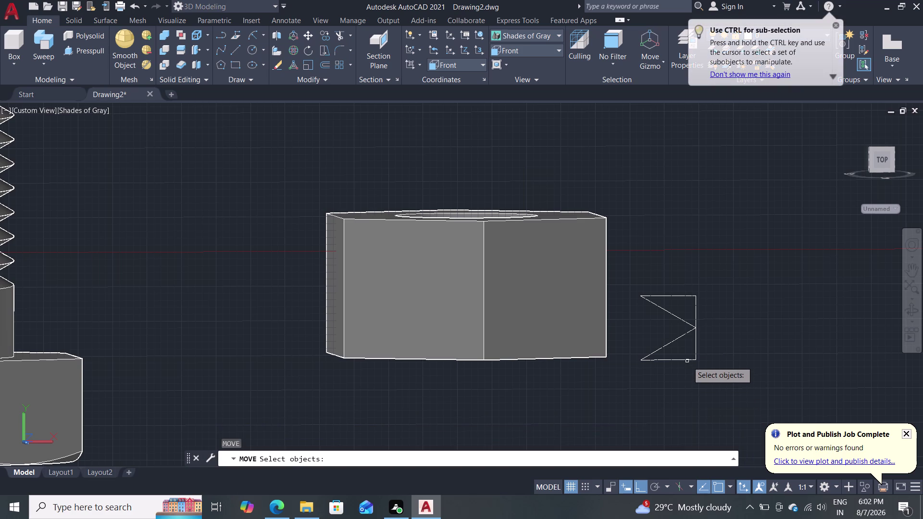
click(696, 350)
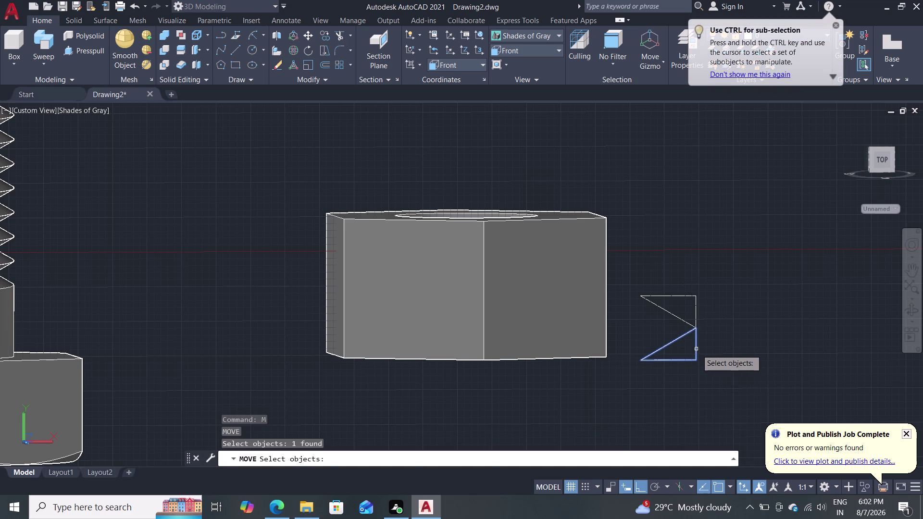
key(Return)
click(693, 357)
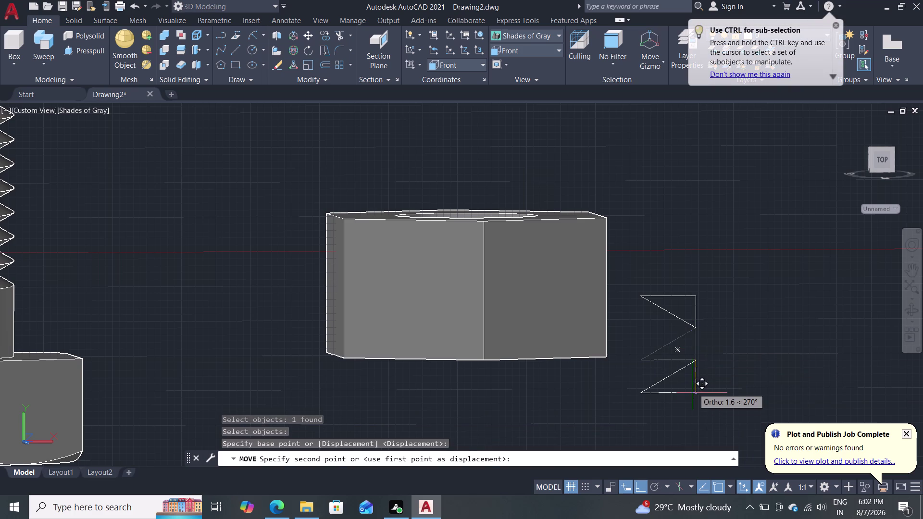
click(693, 393)
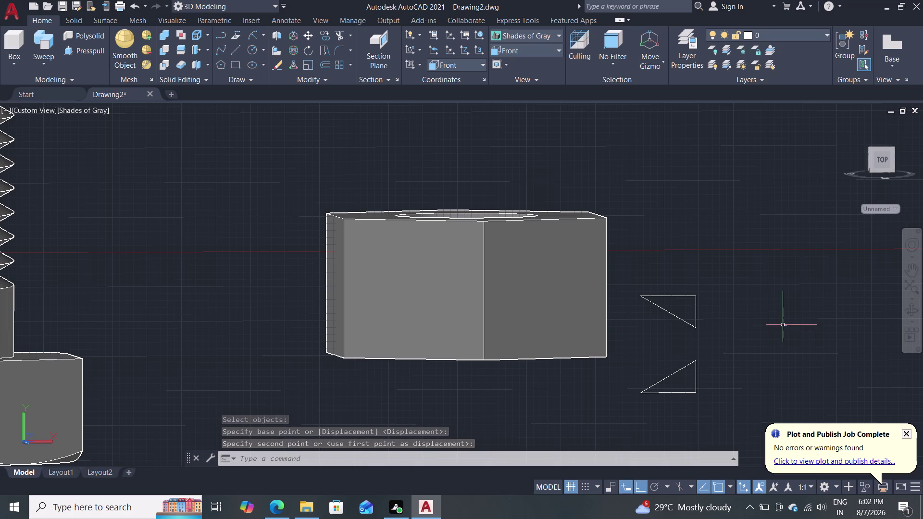
scroll(down, 3)
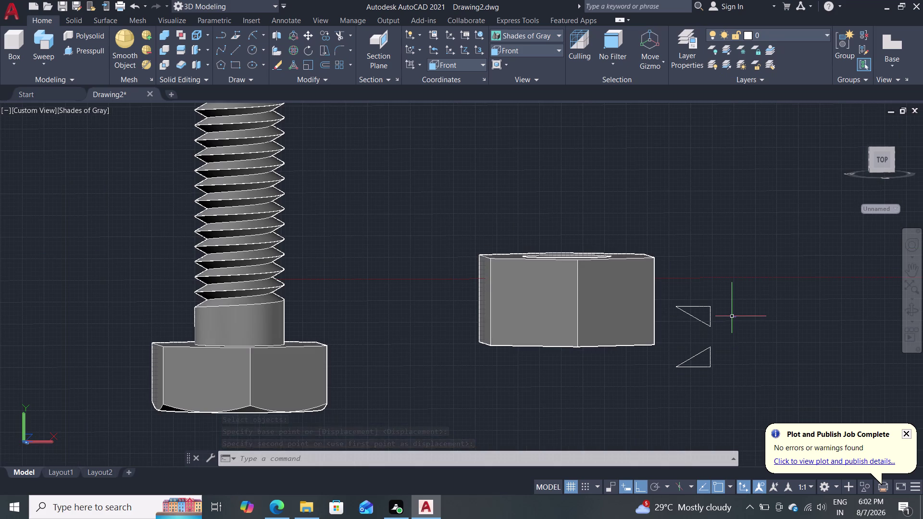
Centre the view on the nut and select the upper triangular profile.
scroll(up, 3)
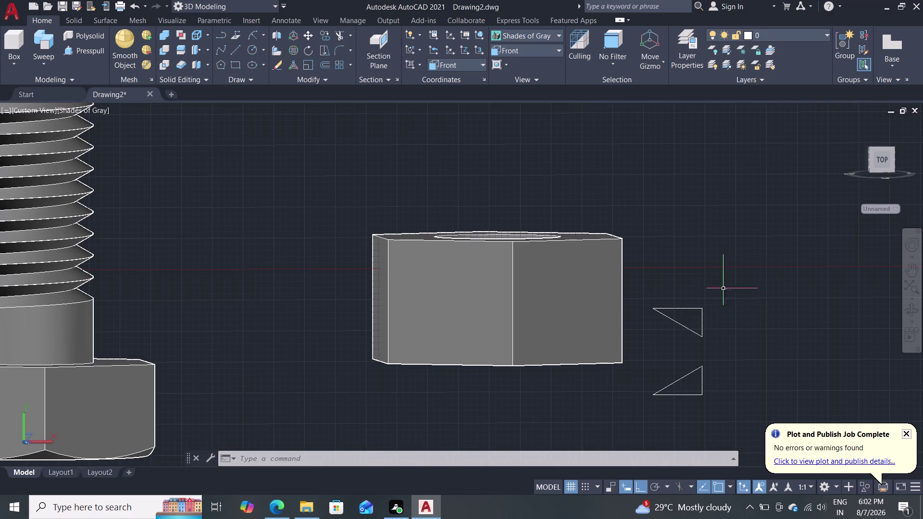
scroll(down, 3)
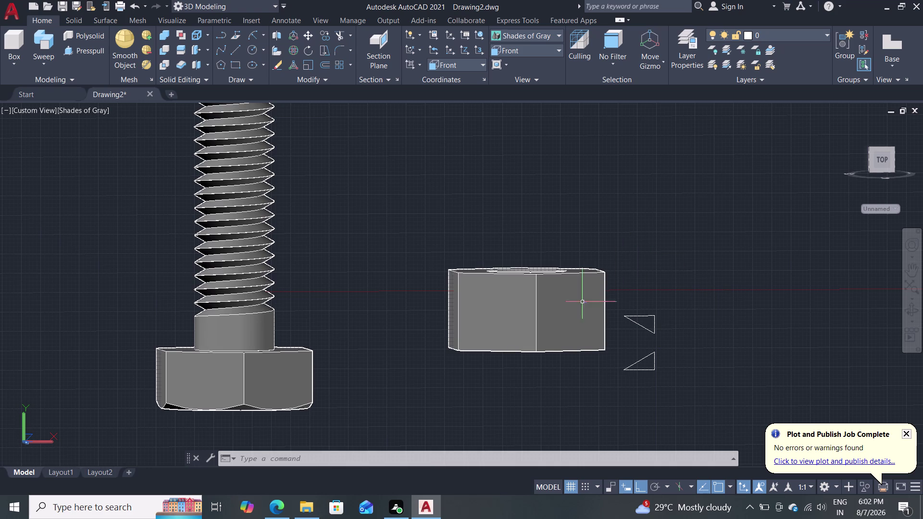
scroll(up, 3)
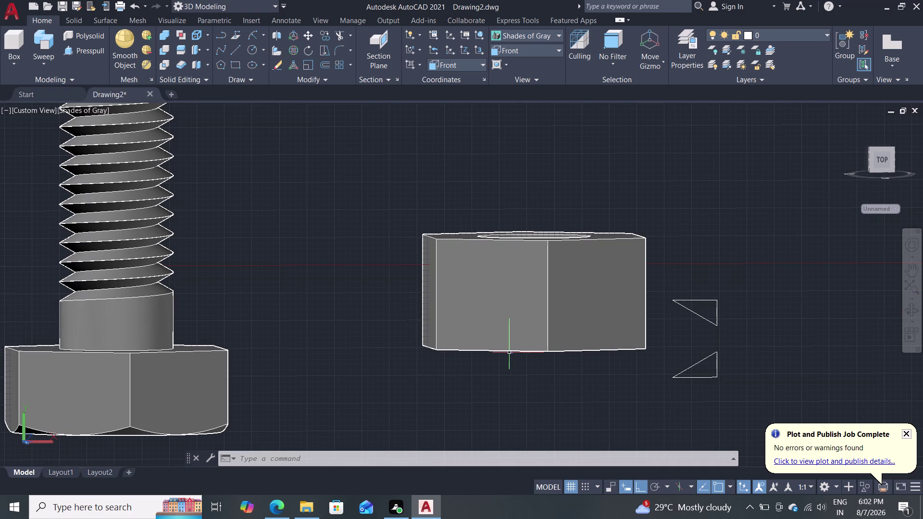
middle_drag(569, 393, 433, 376)
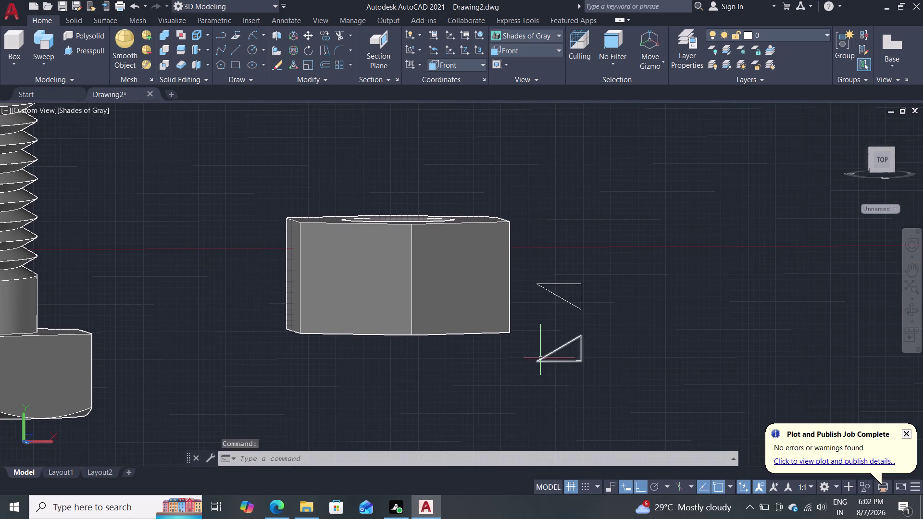
scroll(up, 3)
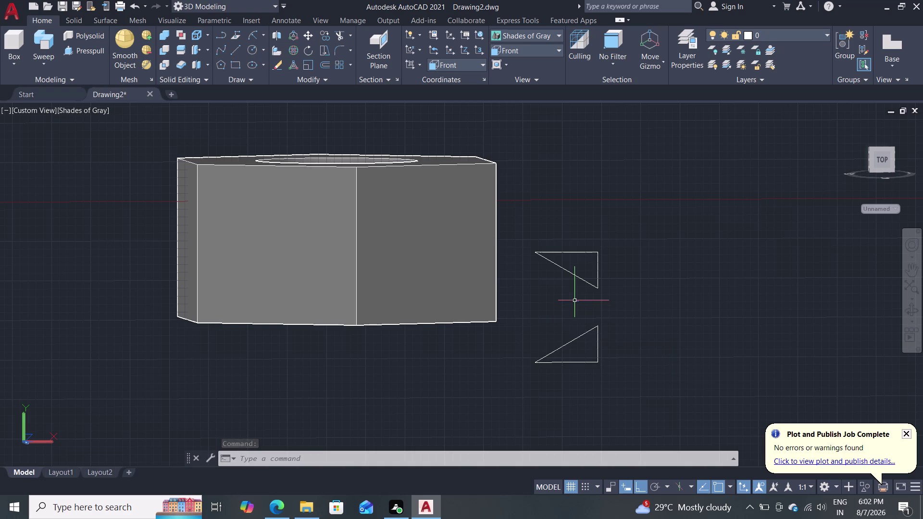
click(566, 269)
key(m)
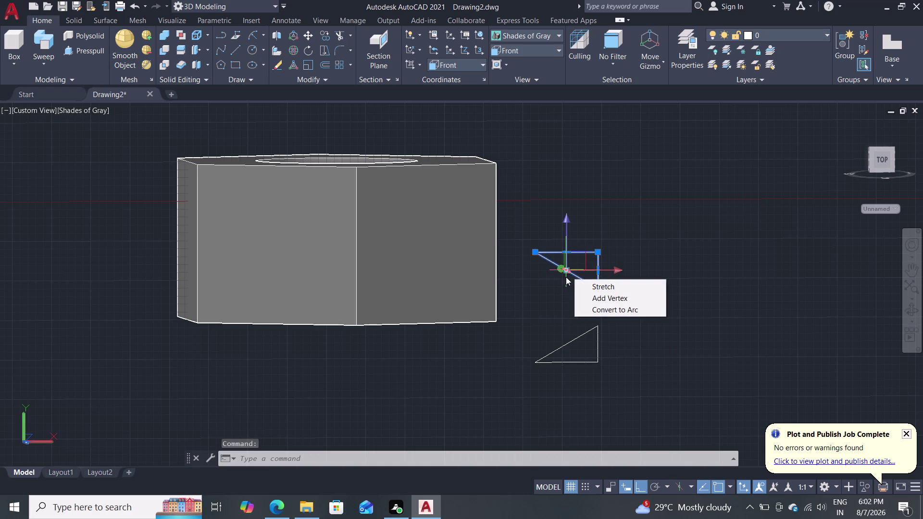
key(Return)
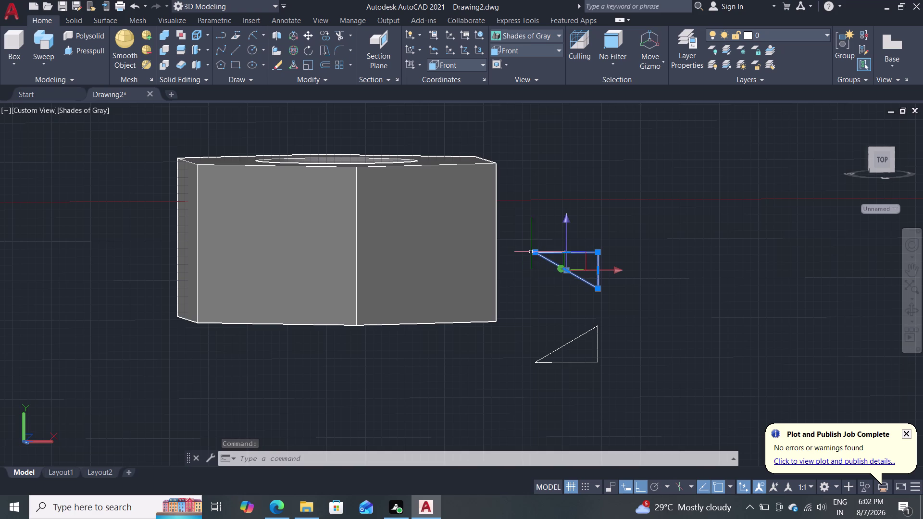
Start moving the upper triangle, using its corner as the base point.
key(m)
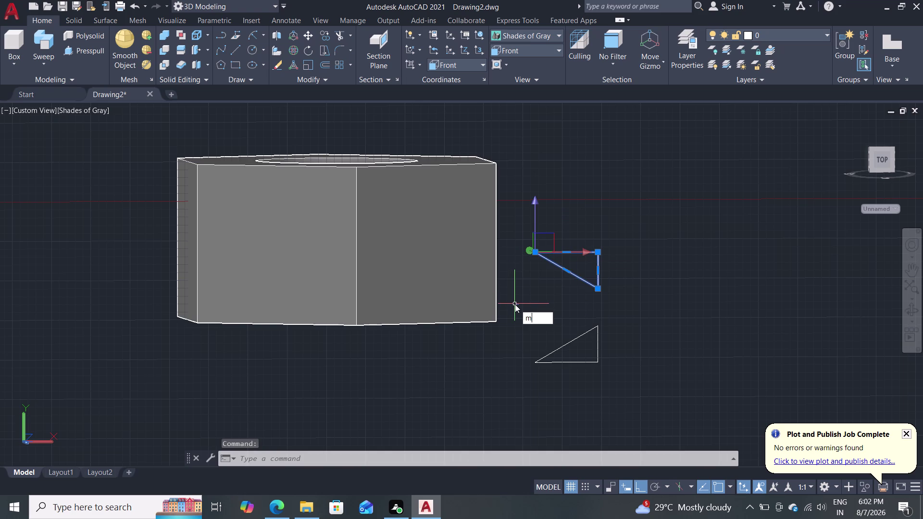
key(Return)
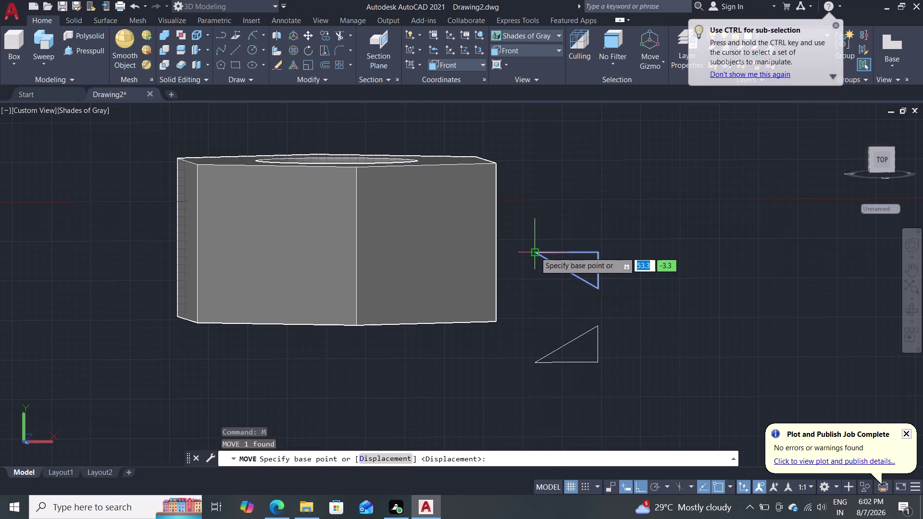
click(535, 252)
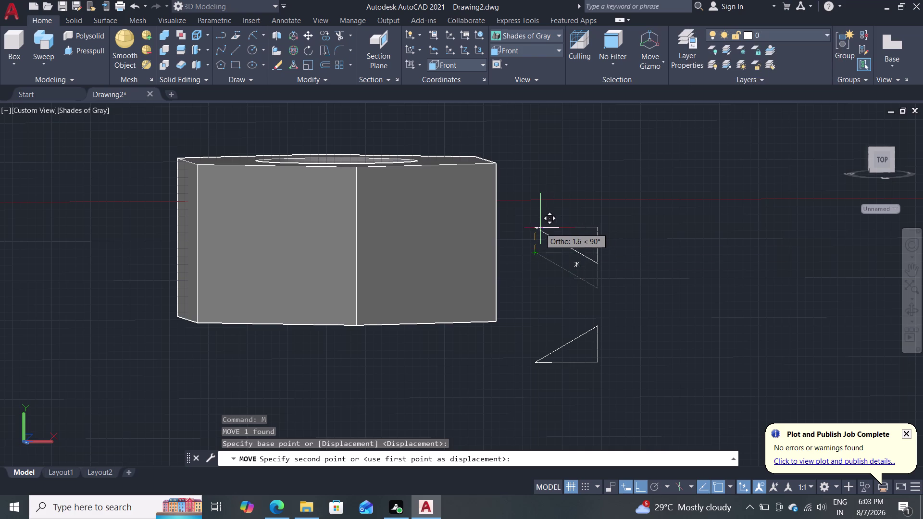
middle_drag(539, 239, 516, 272)
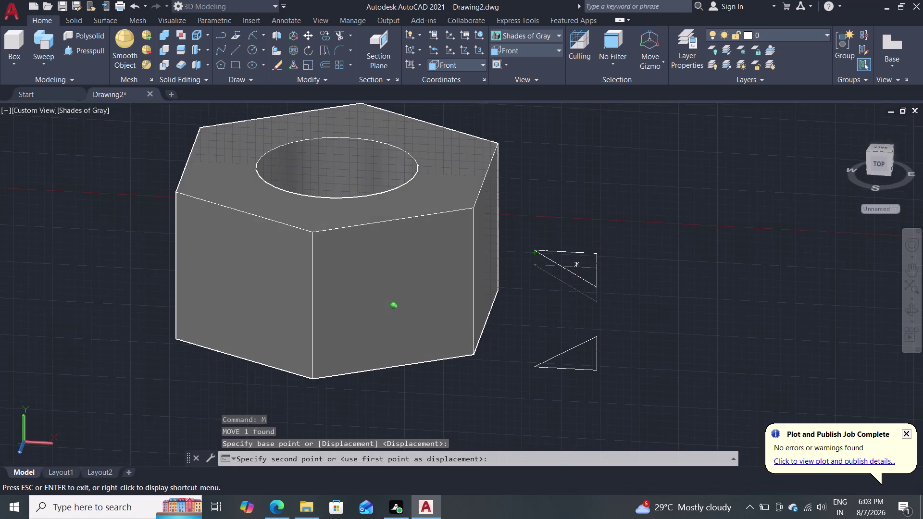
Snap the upper triangle to the nut's top right corner, then move the lower one to its bottom corner.
middle_drag(515, 272, 493, 264)
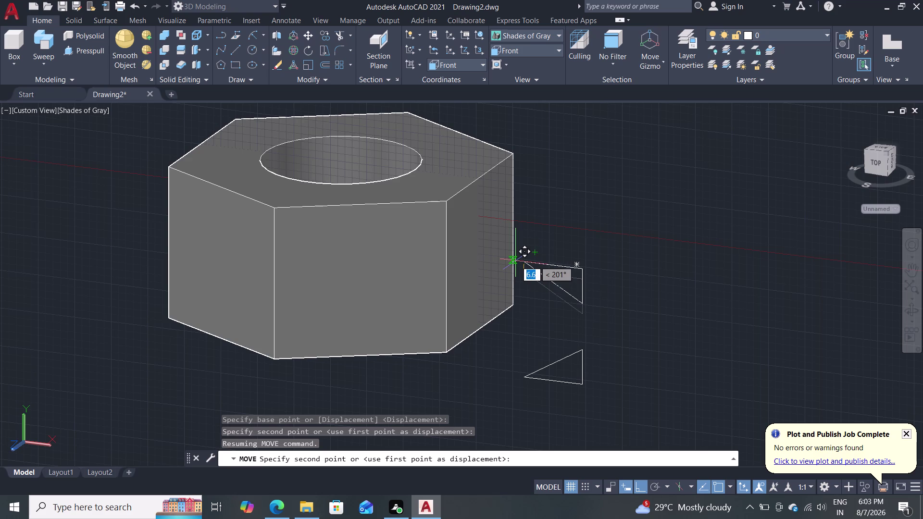
click(480, 177)
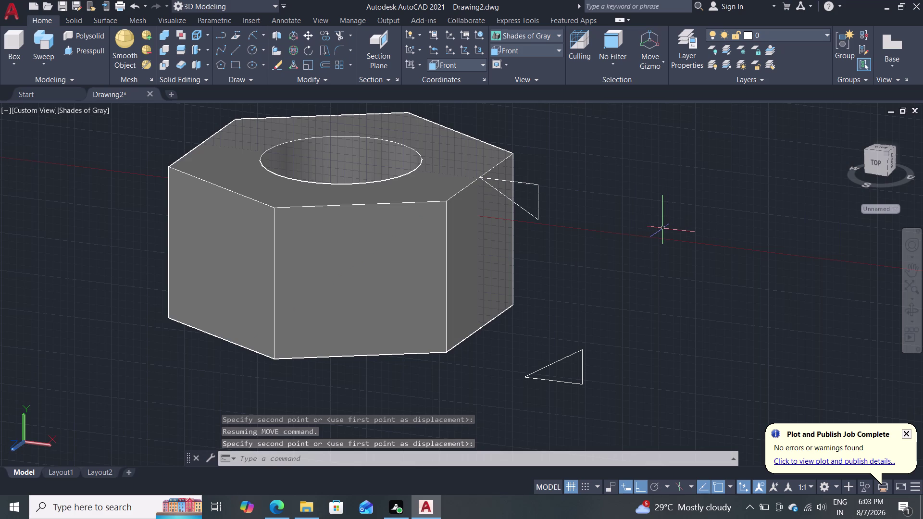
key(m)
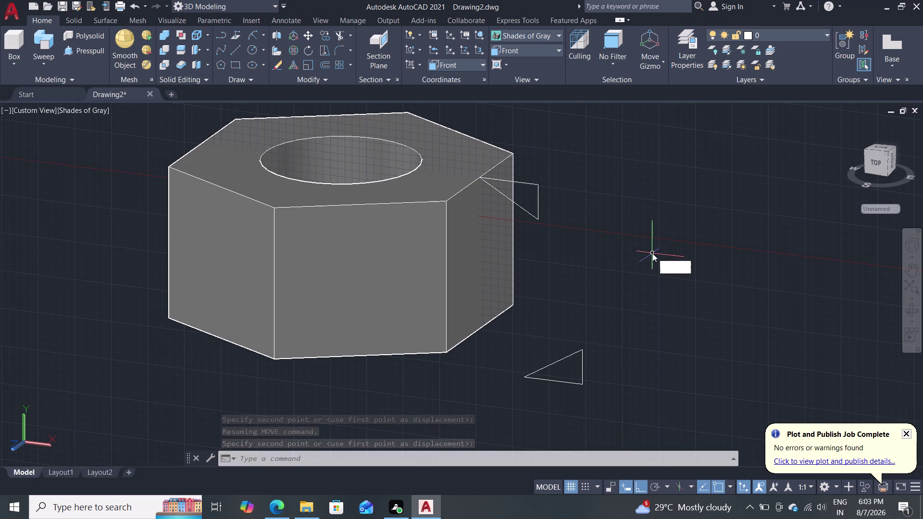
key(Return)
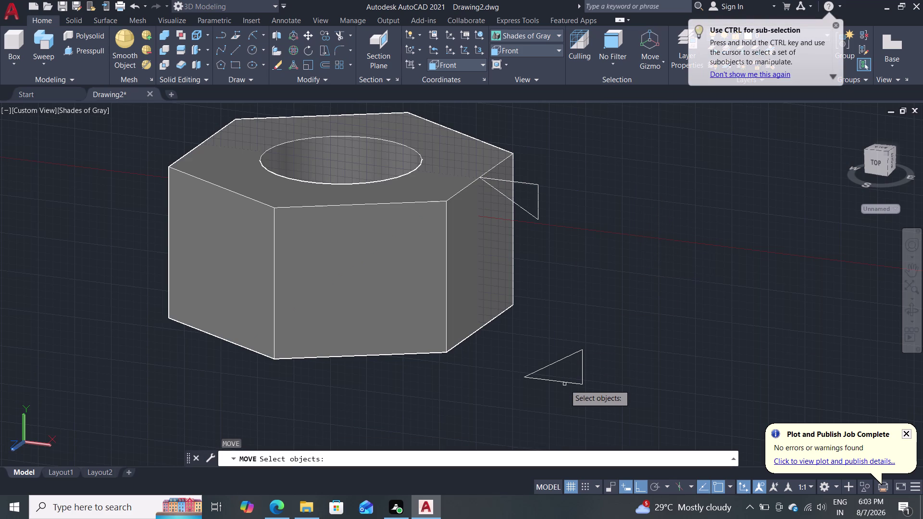
click(568, 382)
key(Return)
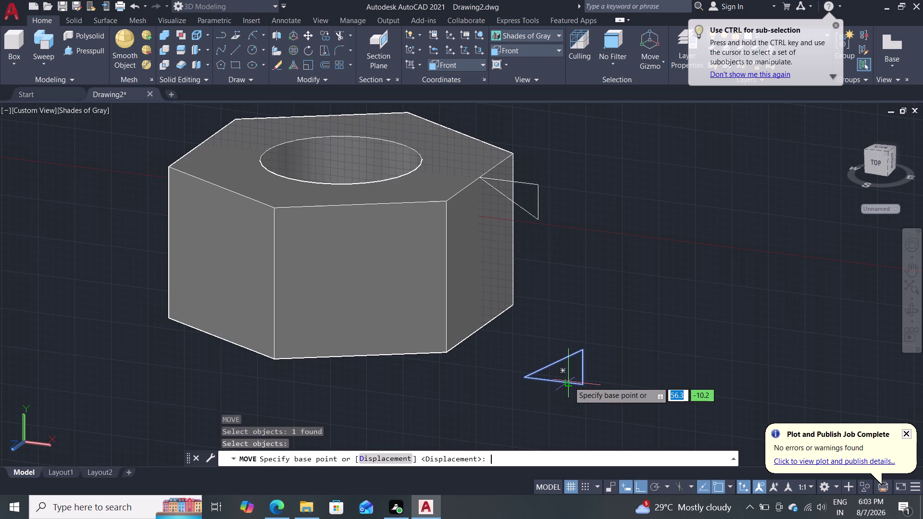
click(528, 380)
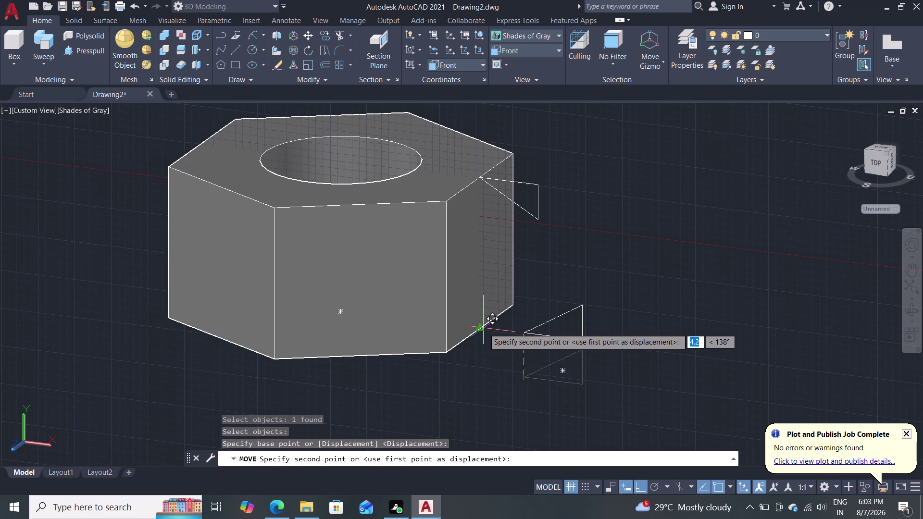
click(483, 329)
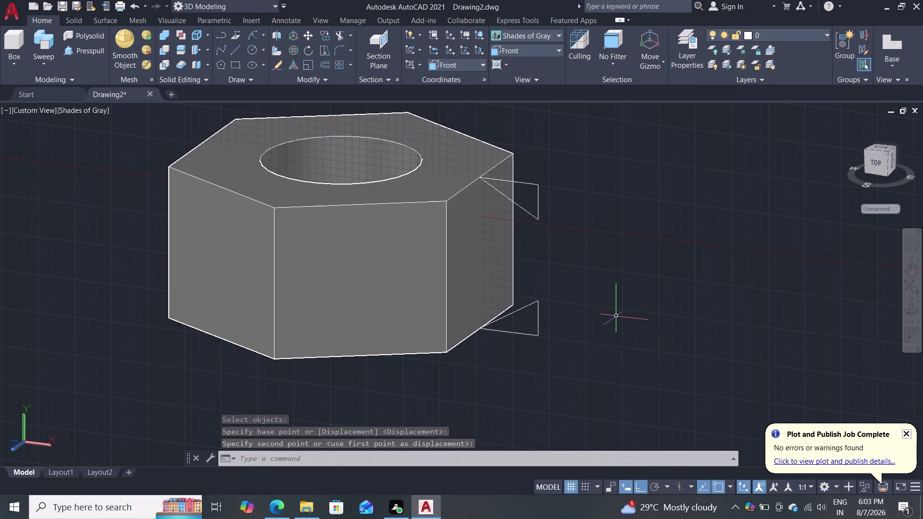
scroll(down, 3)
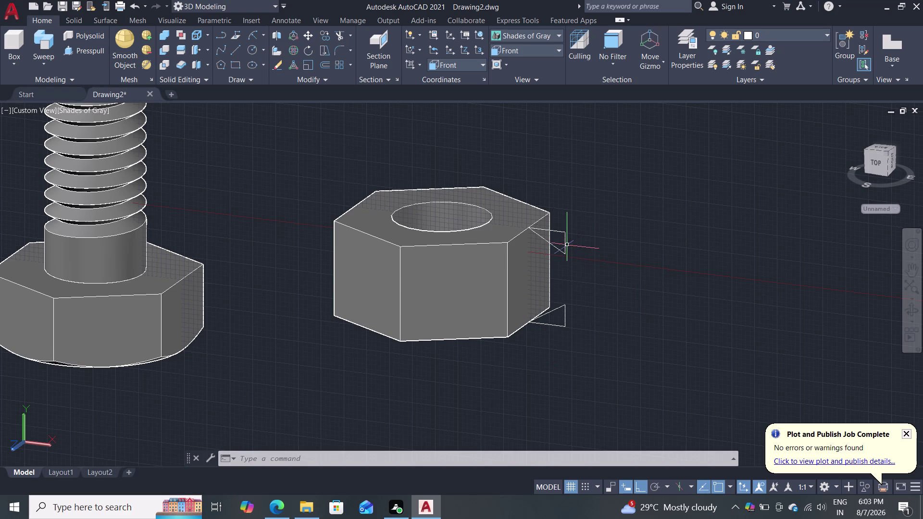
Select both thread profiles and start a Revolve, then cancel it.
click(566, 244)
click(564, 313)
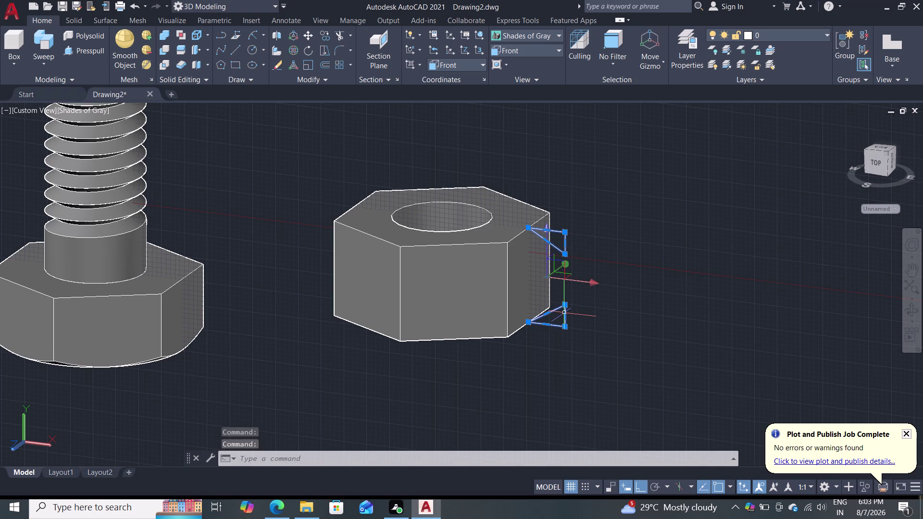
click(39, 61)
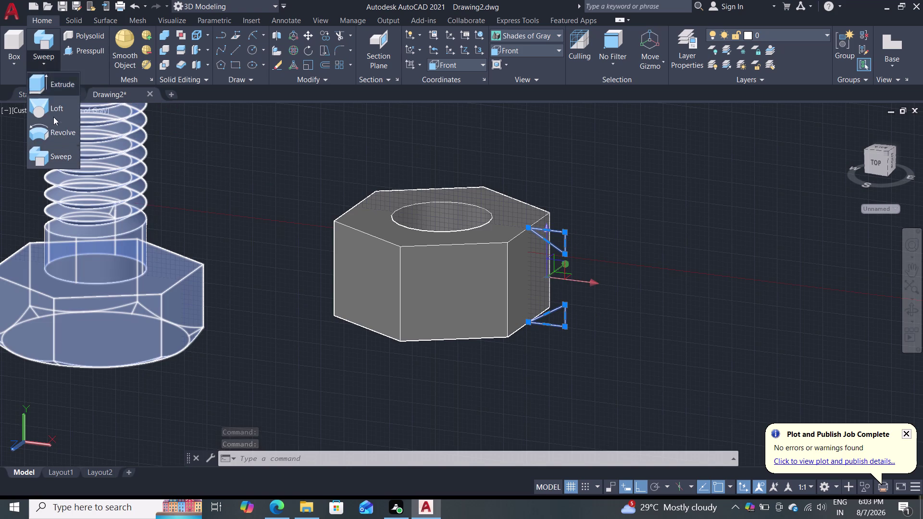
click(57, 133)
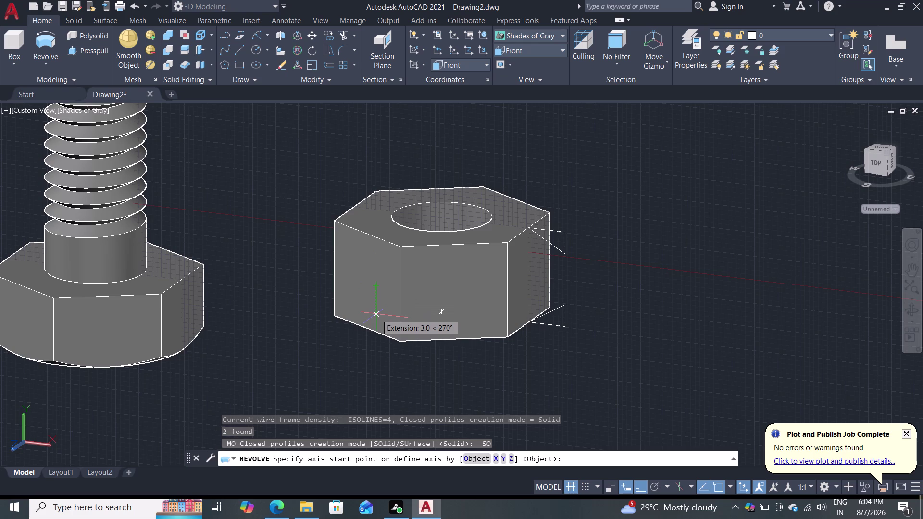
click(442, 215)
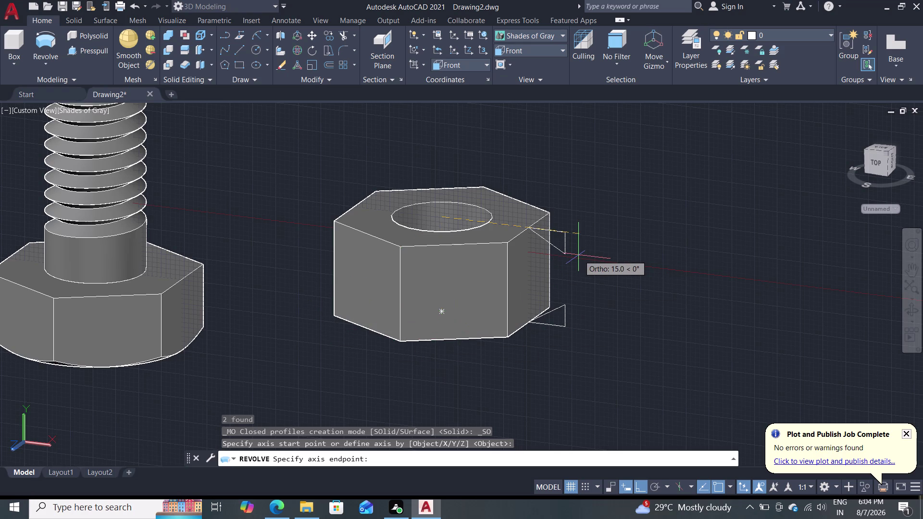
key(Escape)
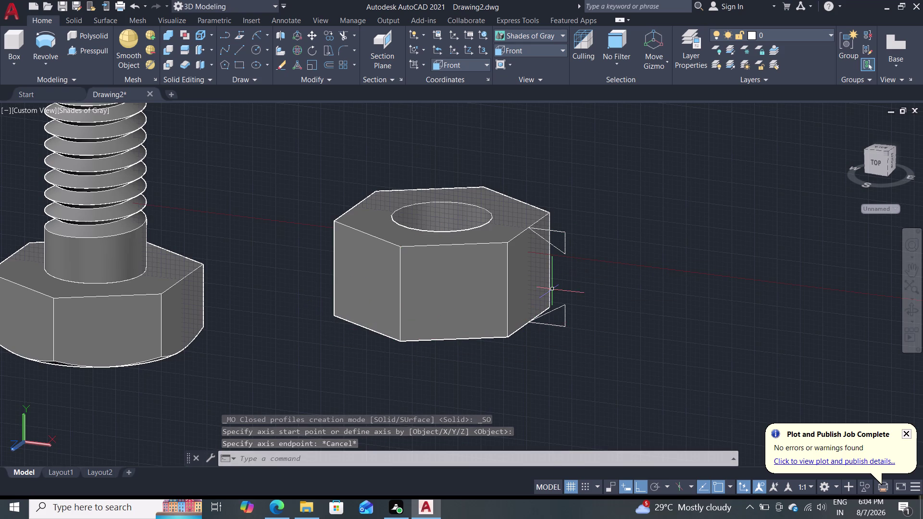
Reselect both profiles and revolve them about the axis from the hole's top centre downward.
click(565, 245)
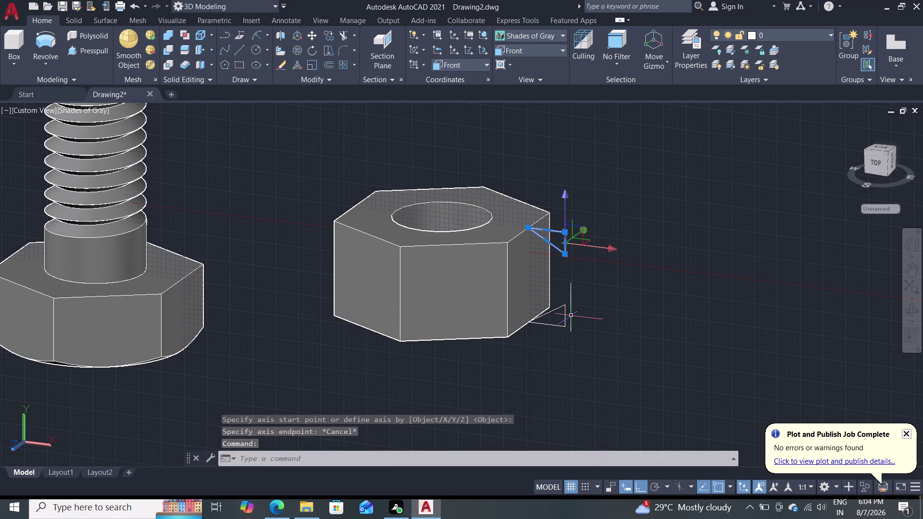
click(566, 318)
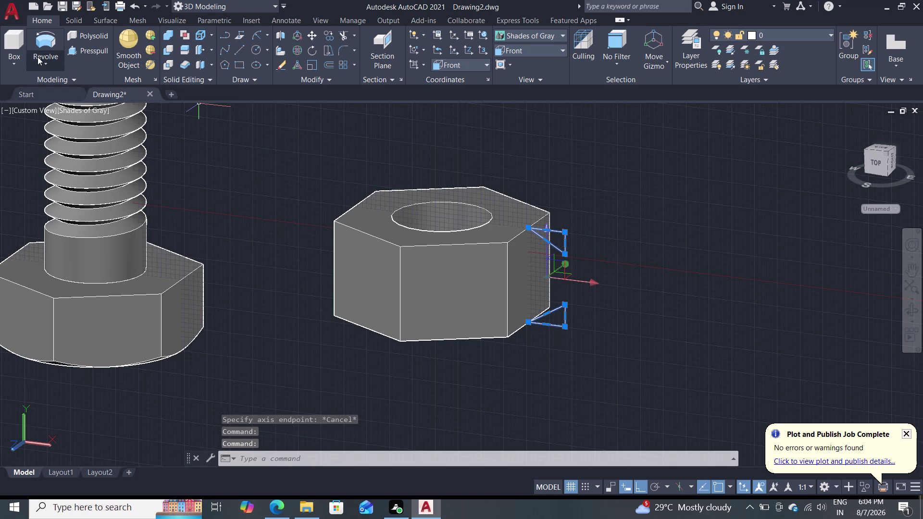
click(44, 43)
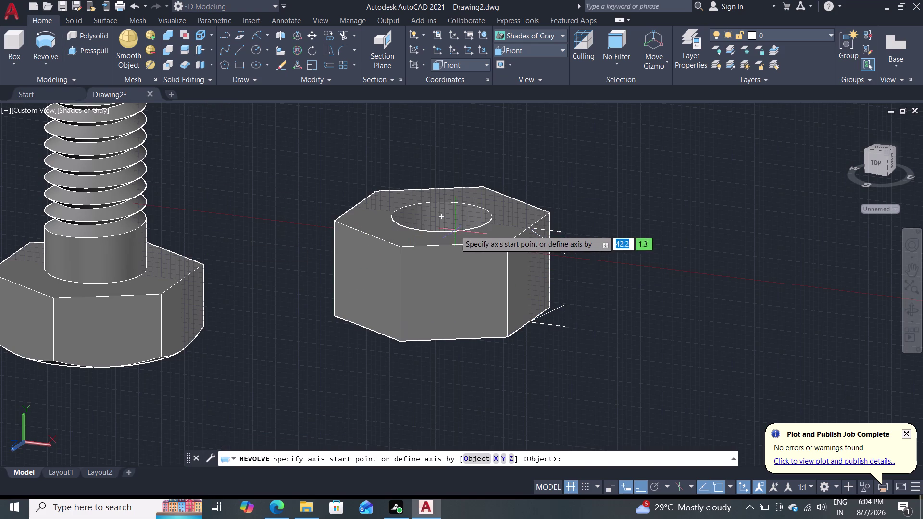
click(441, 217)
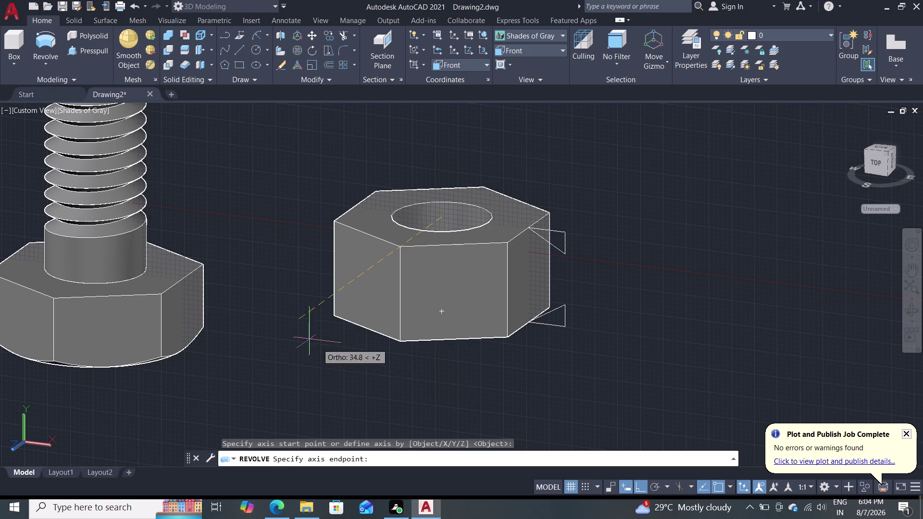
scroll(down, 3)
scroll(up, 3)
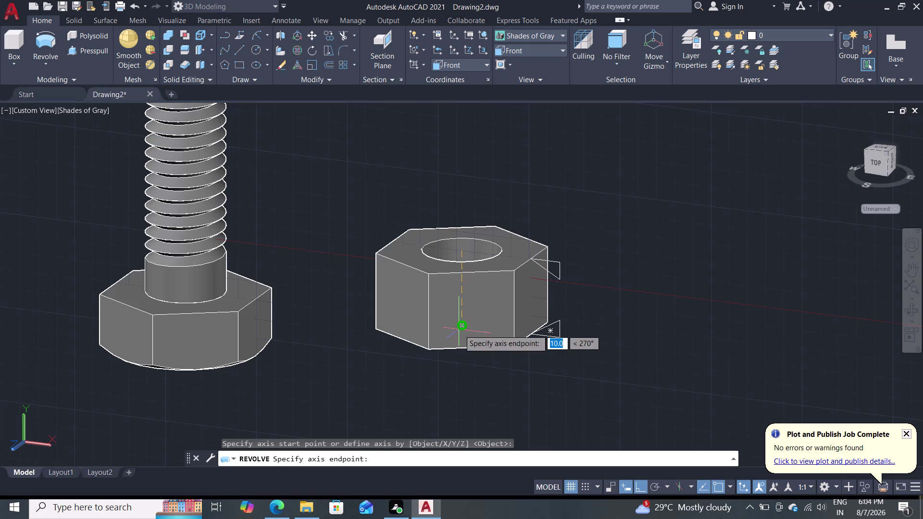
click(455, 392)
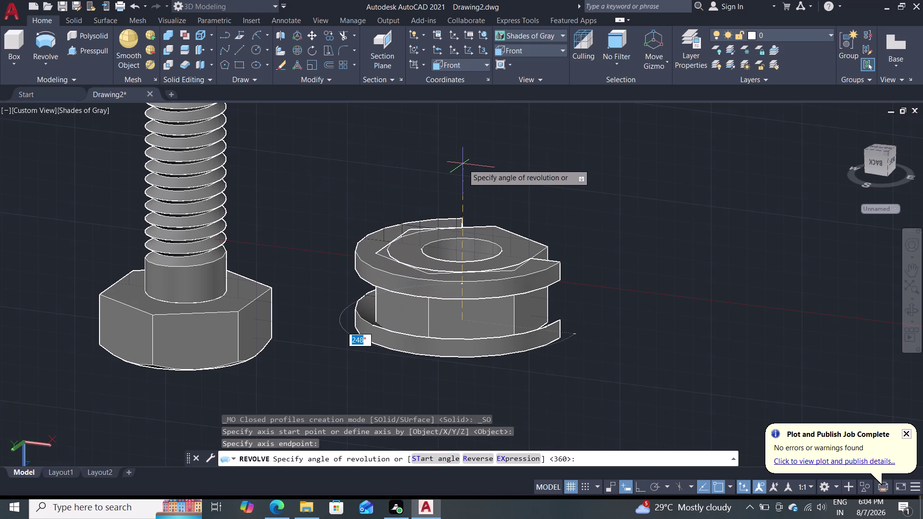
Finish the 360-degree revolve, then start Subtract with the hex nut body to keep.
key(Return)
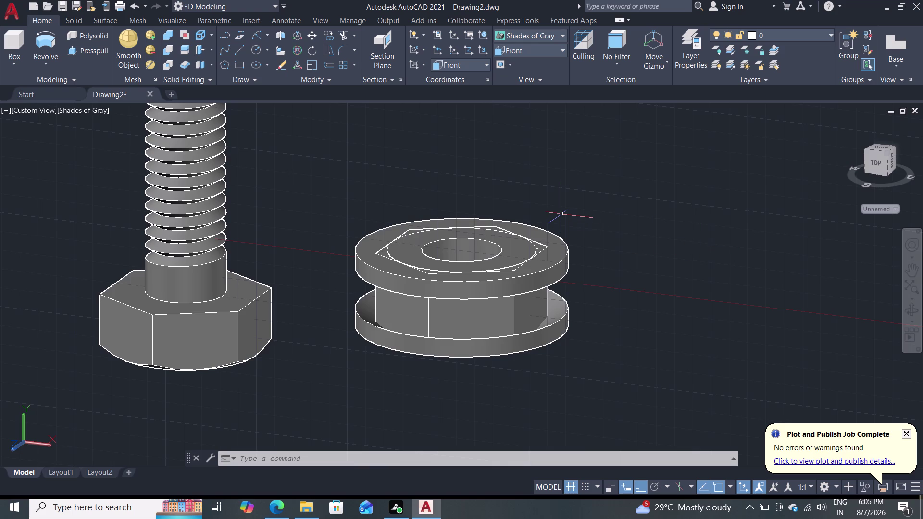
click(166, 49)
click(447, 244)
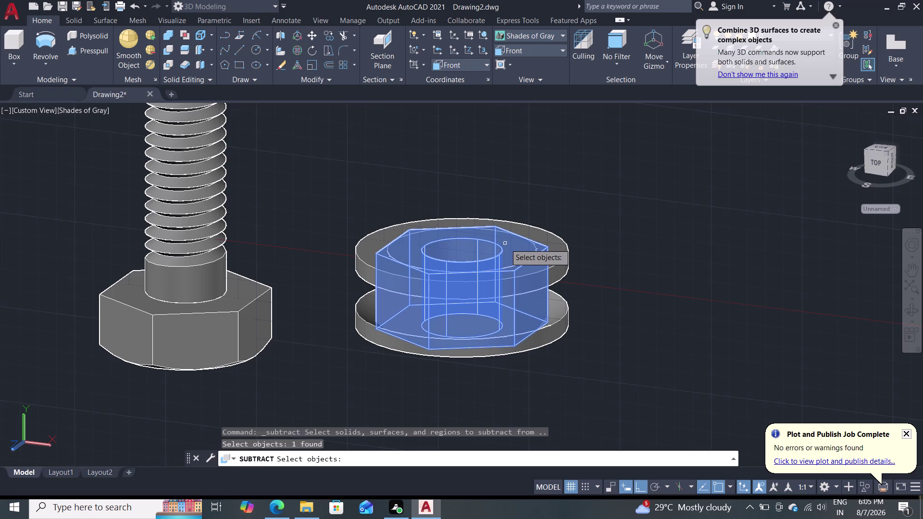
Subtract the upper and lower ring solids from the hex nut body.
key(Return)
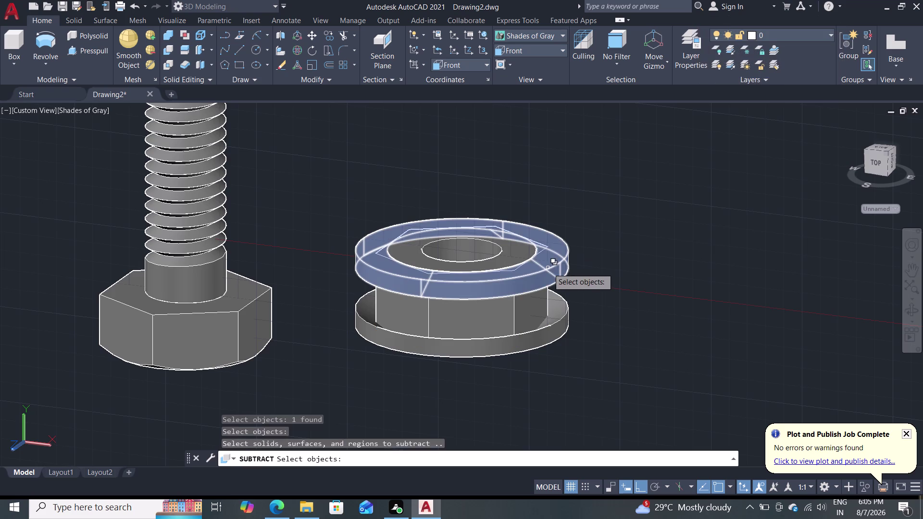
click(548, 268)
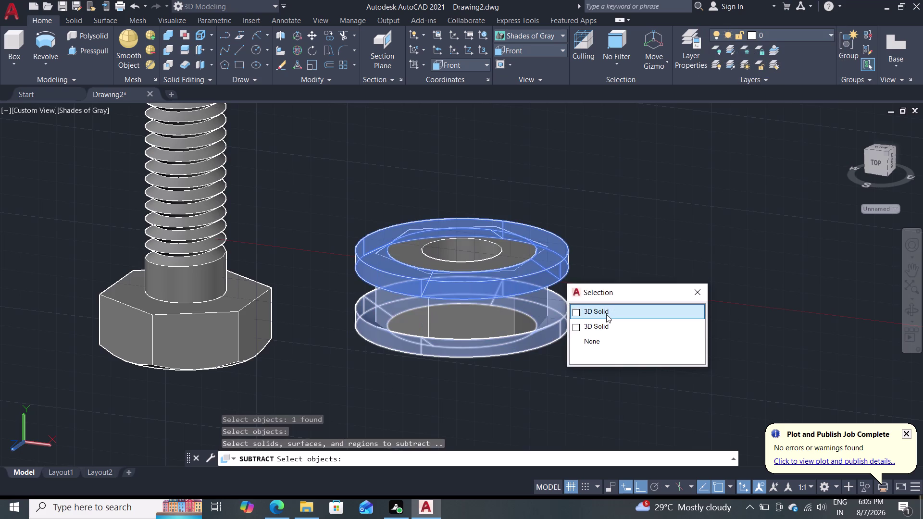
click(606, 314)
click(548, 333)
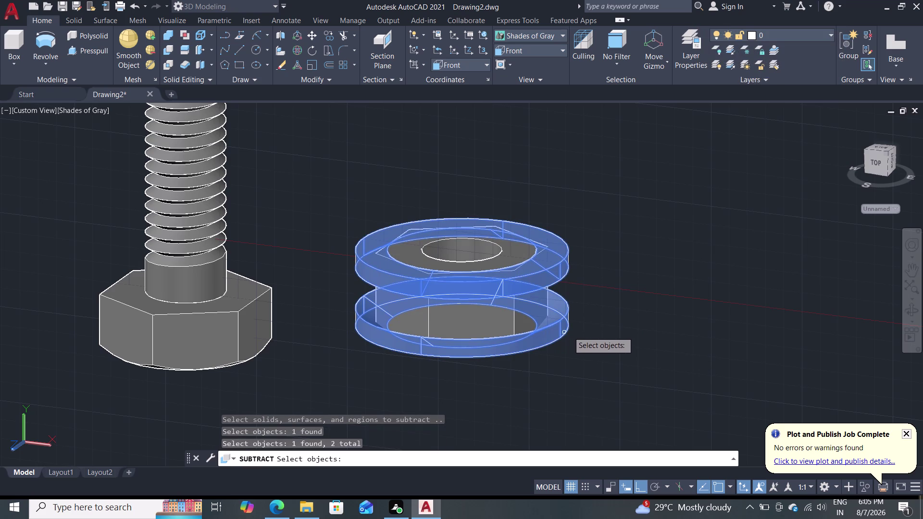
key(Return)
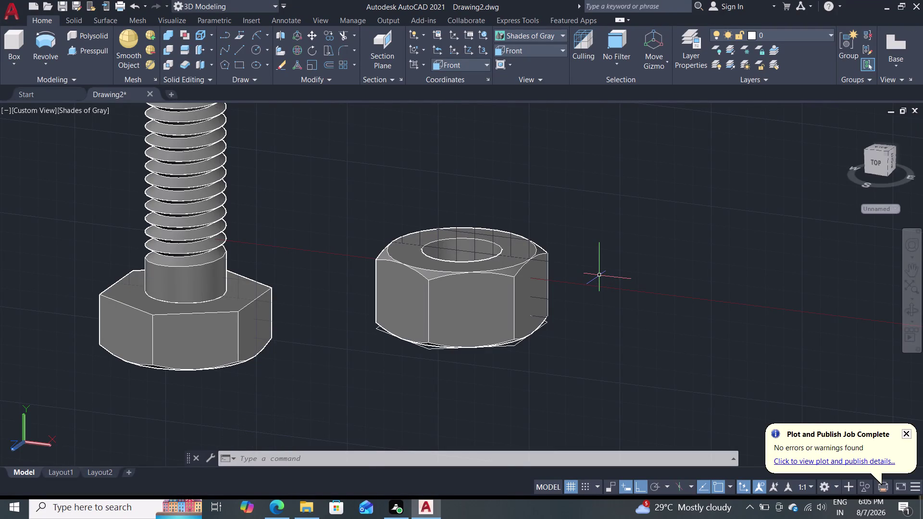
key(Escape)
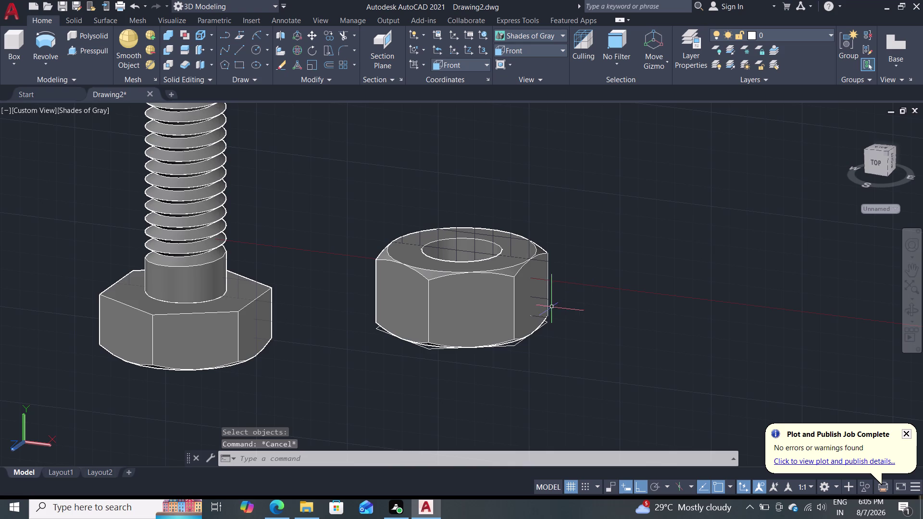
middle_drag(588, 306, 602, 206)
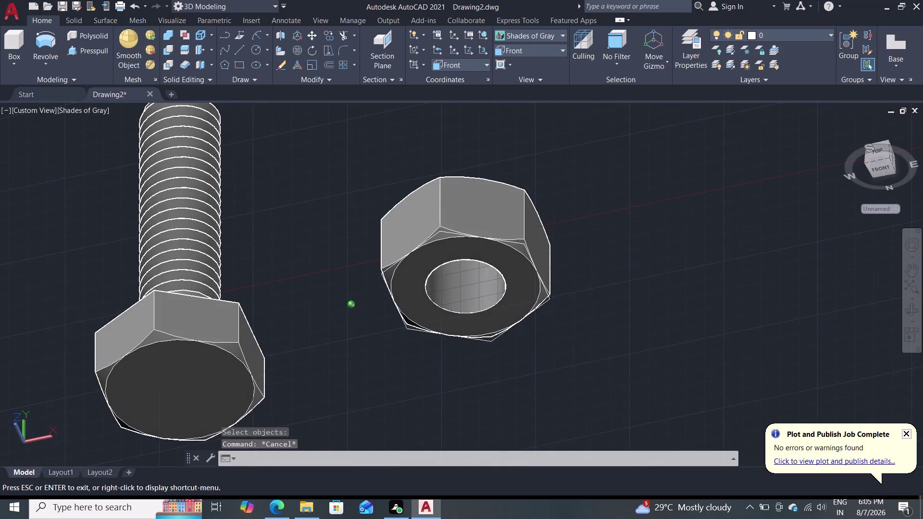
middle_drag(602, 205, 574, 323)
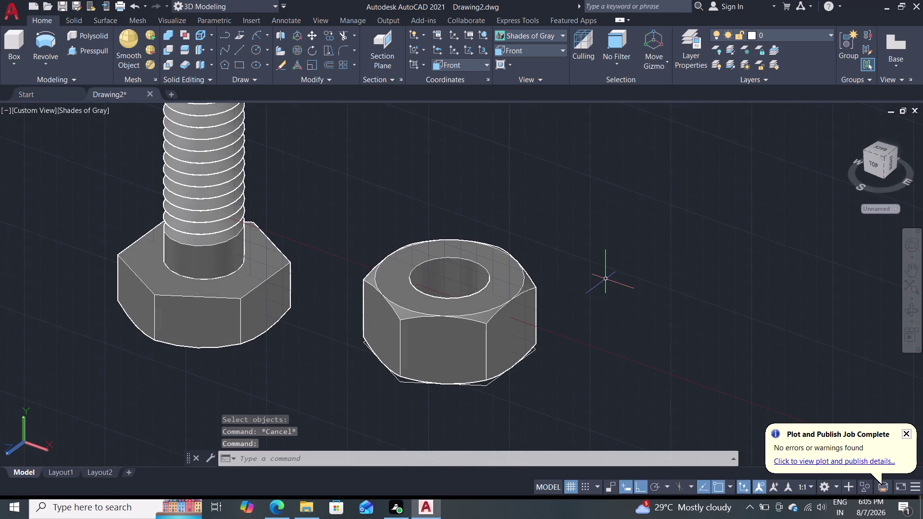
scroll(down, 3)
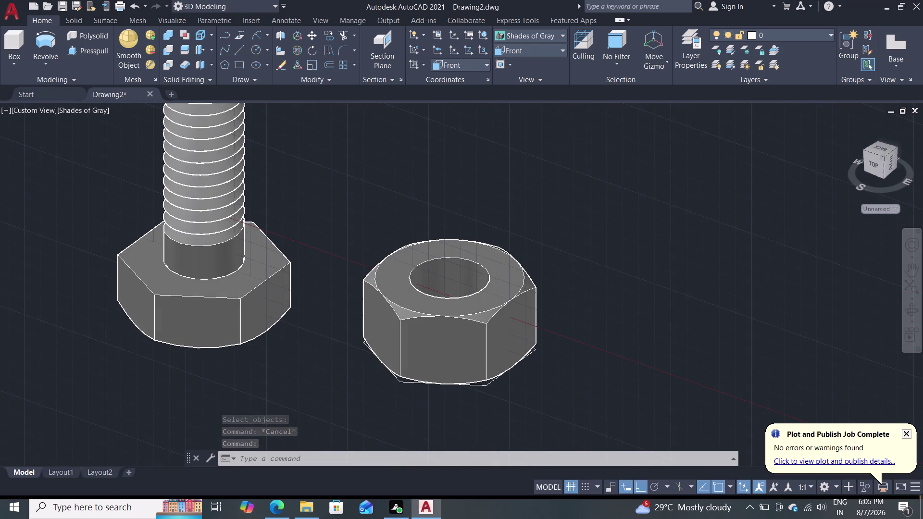
scroll(up, 3)
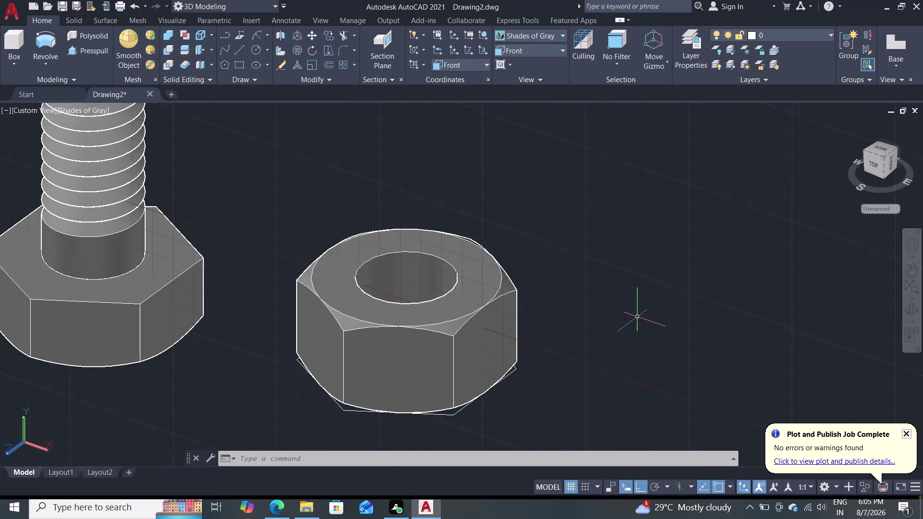
scroll(down, 3)
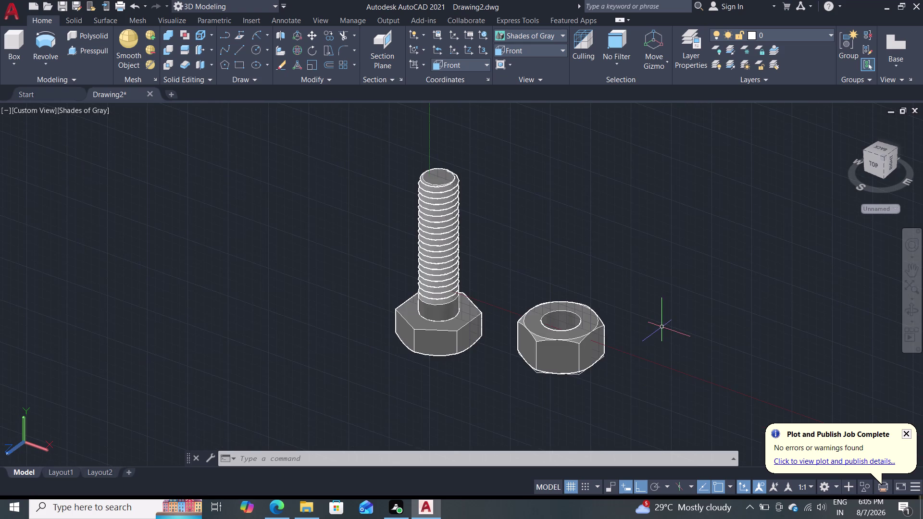
scroll(up, 3)
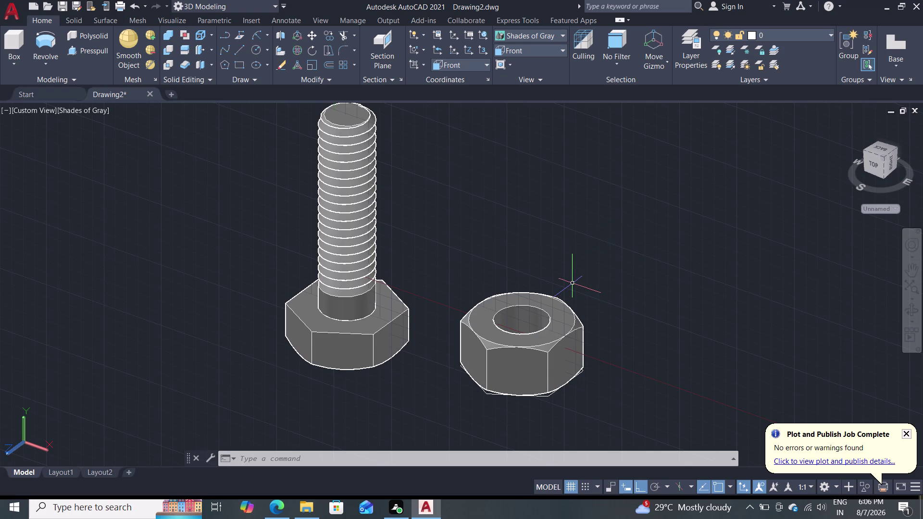
scroll(up, 3)
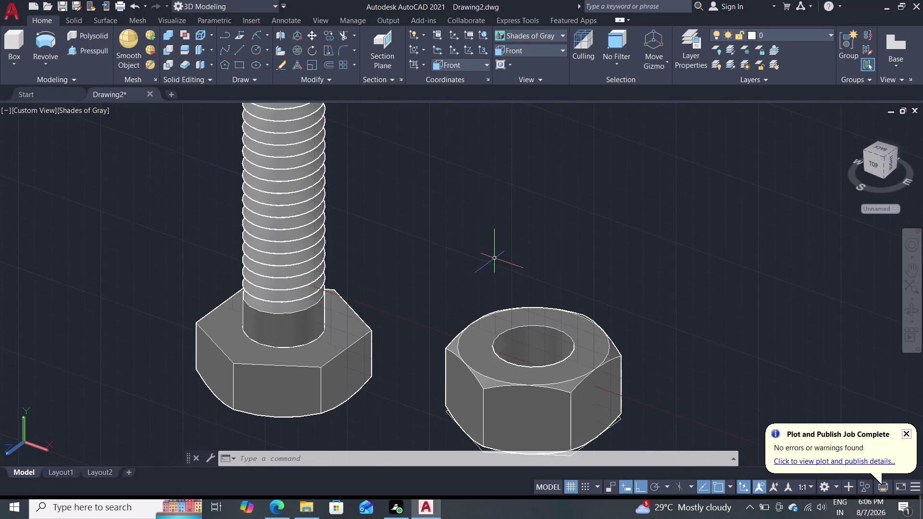
scroll(up, 3)
middle_drag(490, 259, 541, 222)
scroll(down, 3)
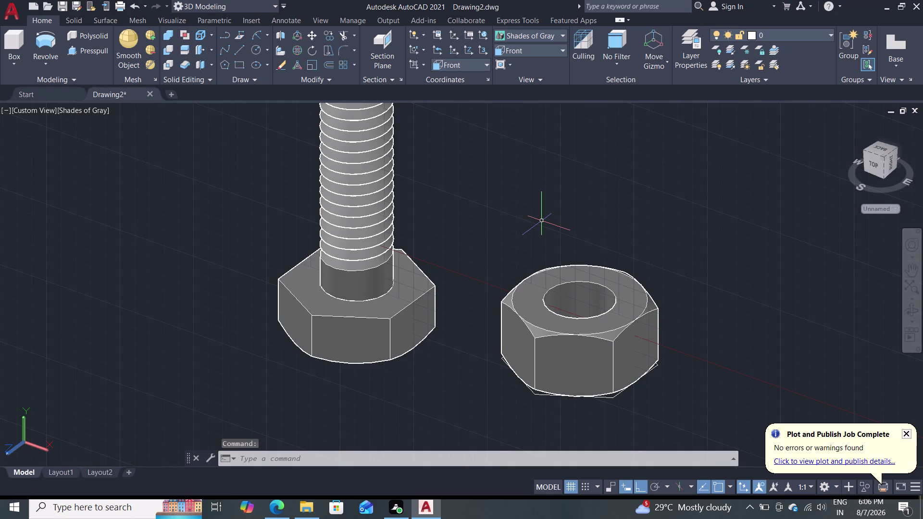
scroll(down, 3)
scroll(up, 3)
scroll(up, 3)
middle_drag(401, 172, 462, 425)
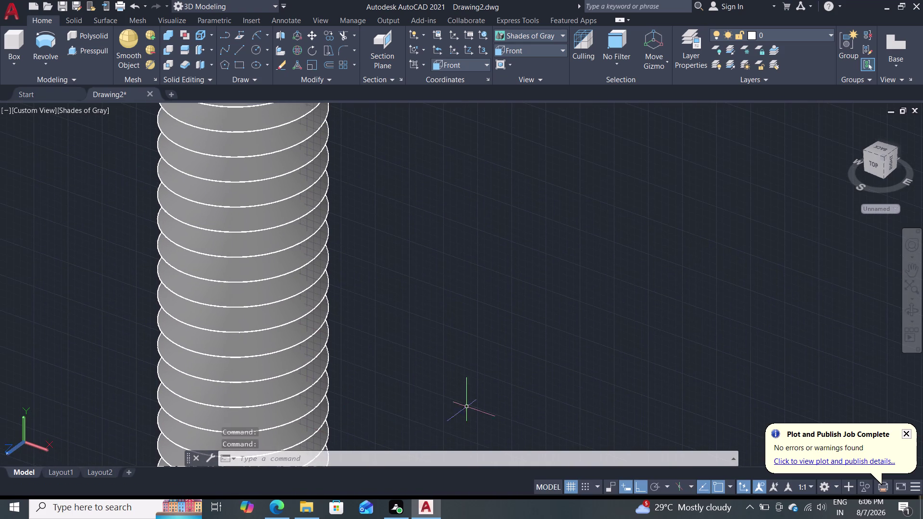
scroll(down, 3)
scroll(down, 3)
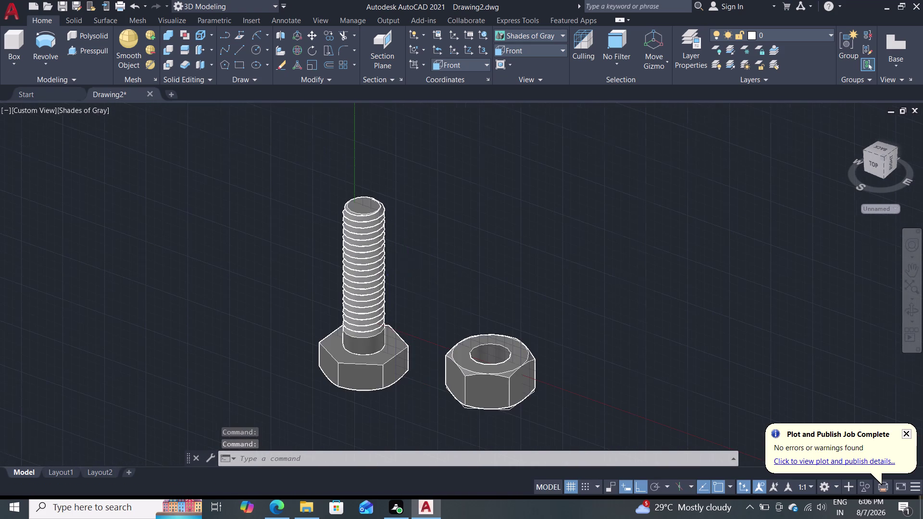
scroll(up, 3)
middle_drag(406, 222, 398, 332)
scroll(up, 3)
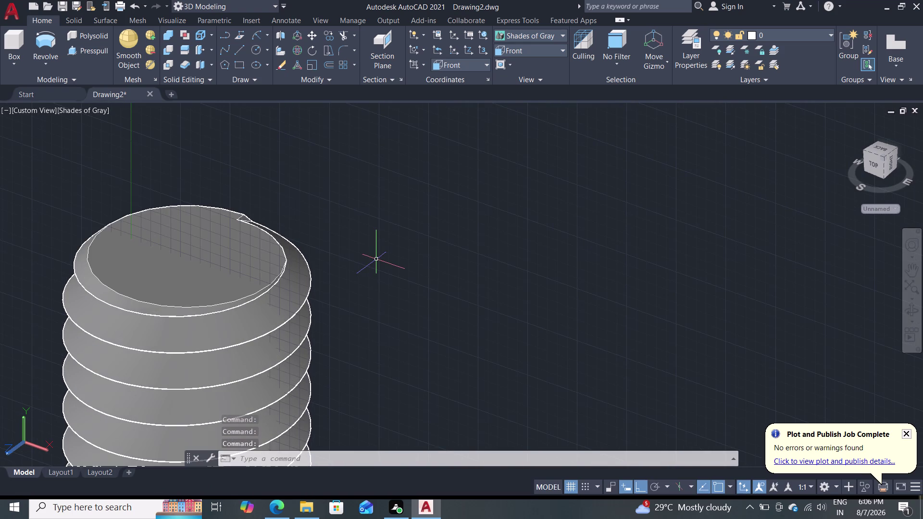
scroll(down, 3)
scroll(down, 3)
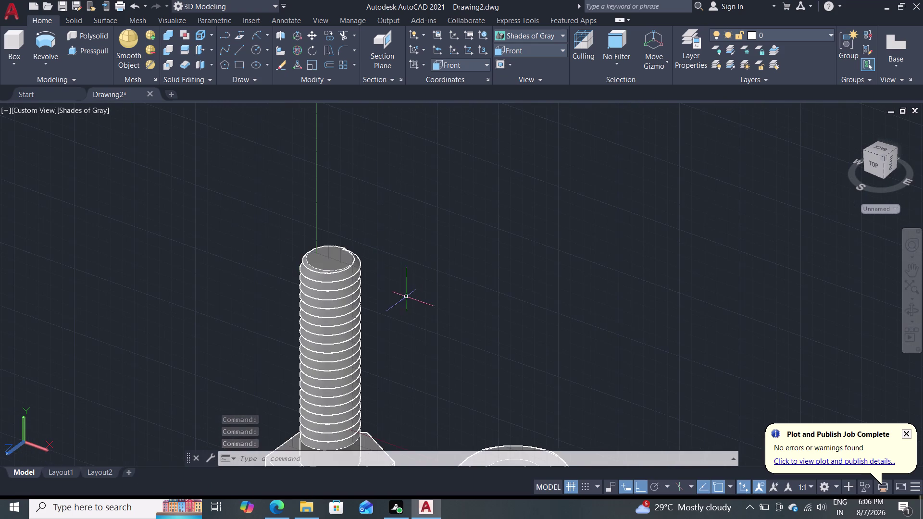
middle_drag(408, 296, 390, 209)
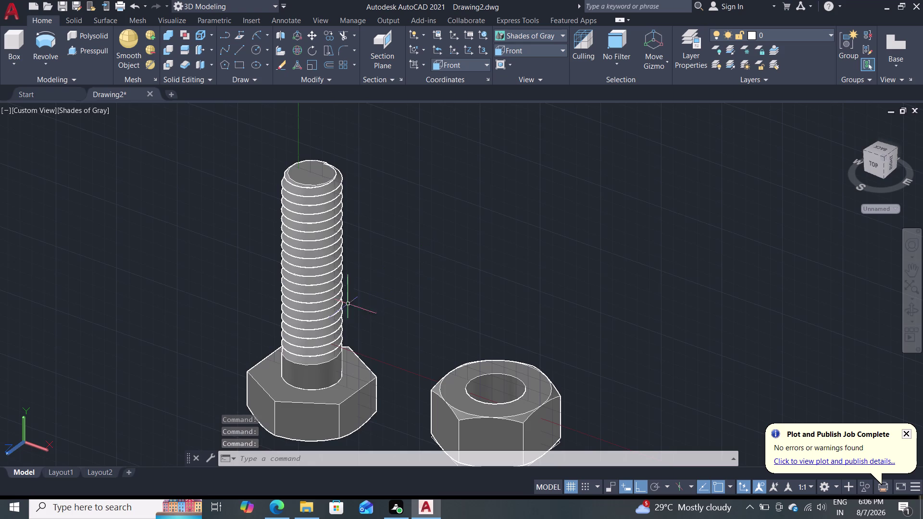
click(331, 277)
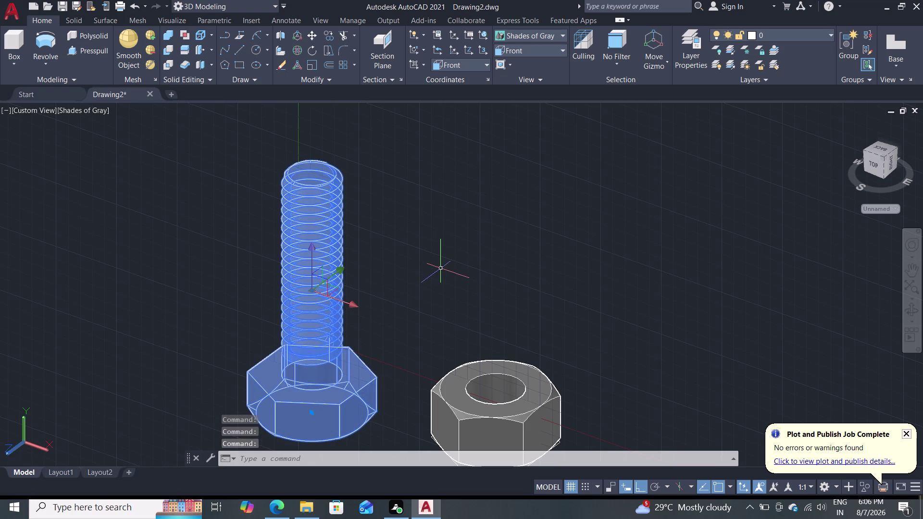
Start a copy with the CO alias, then abandon it.
key(c)
key(o)
key(Return)
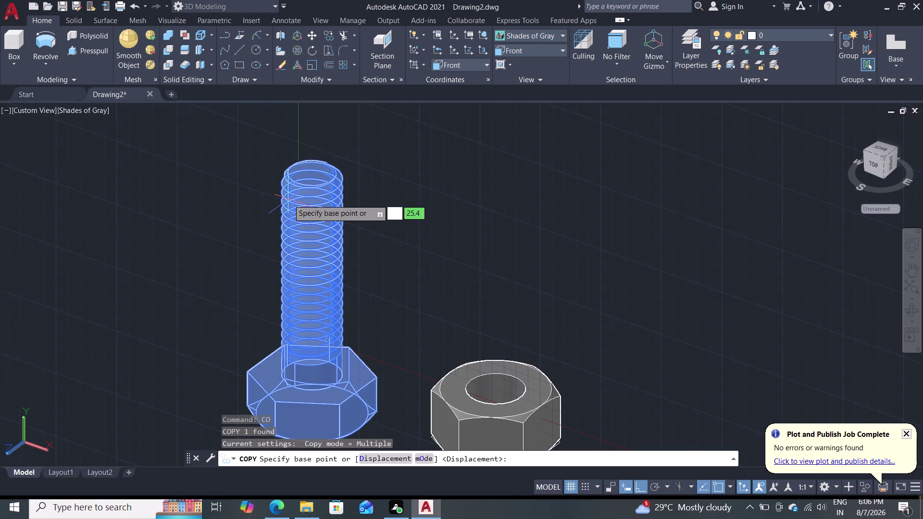
key(Escape)
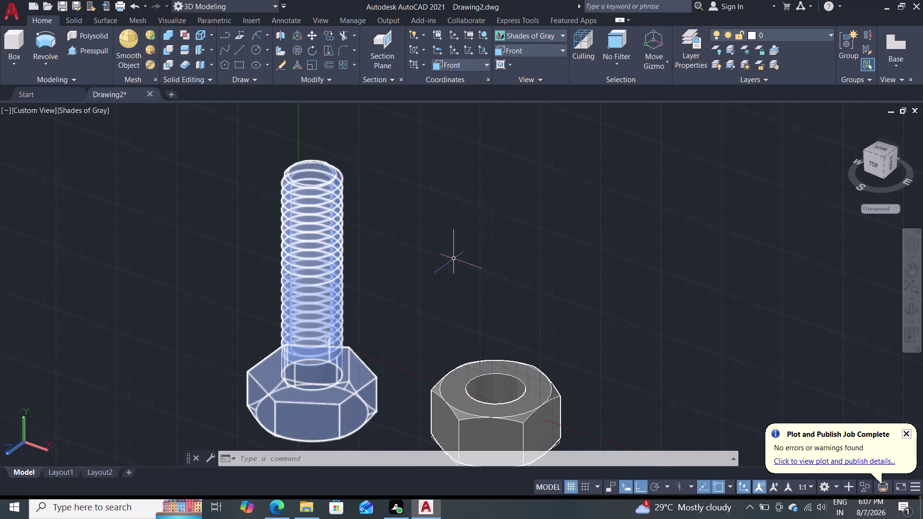
Restart COPY and select the threaded bolt as the object to copy.
text(co)
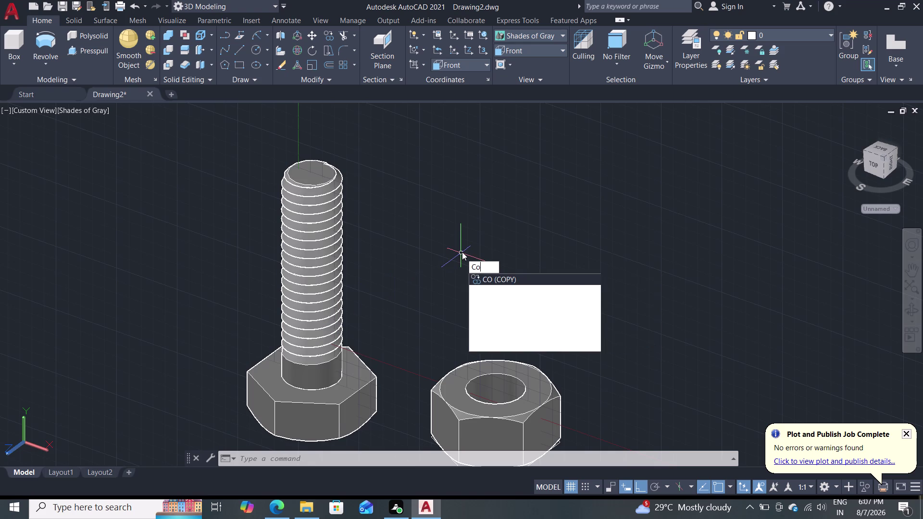
key(Return)
click(316, 247)
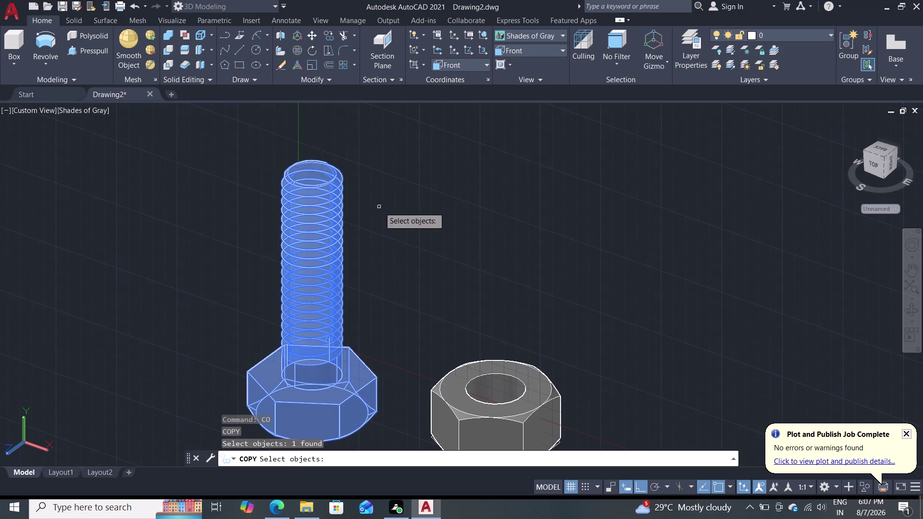
key(Return)
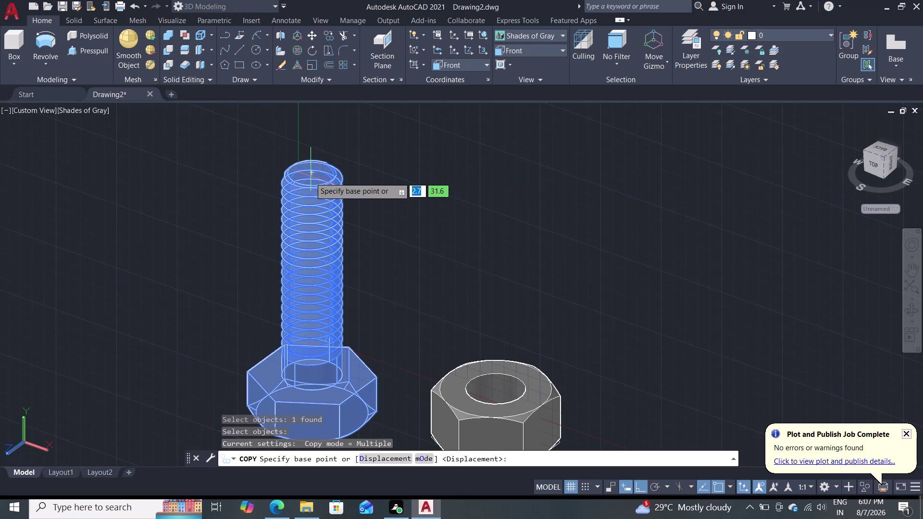
scroll(up, 3)
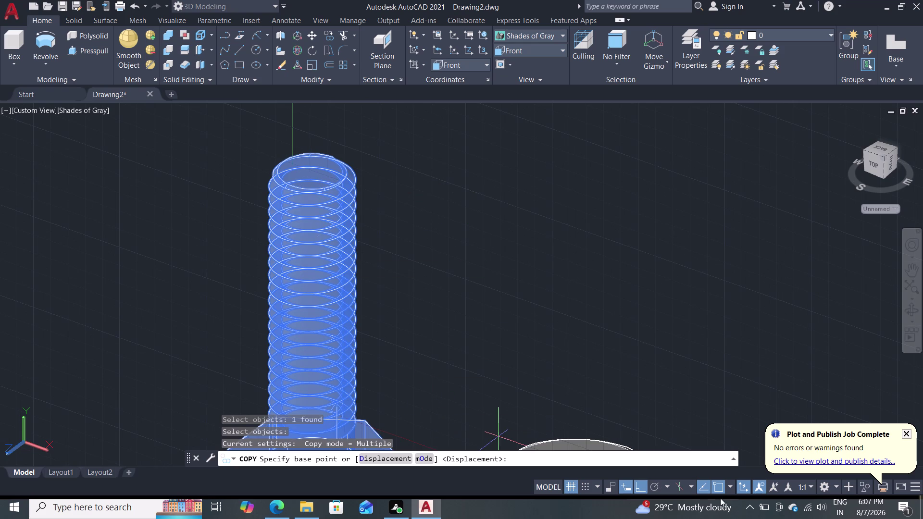
click(766, 510)
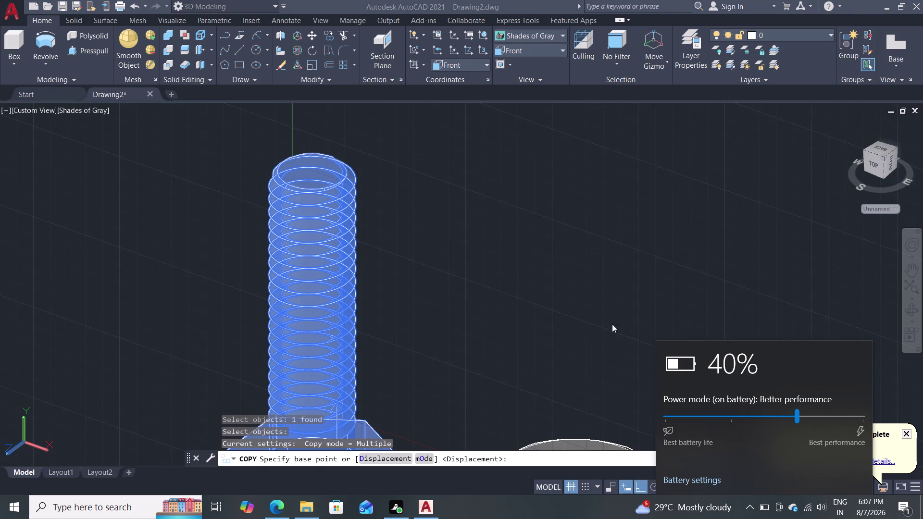
click(602, 317)
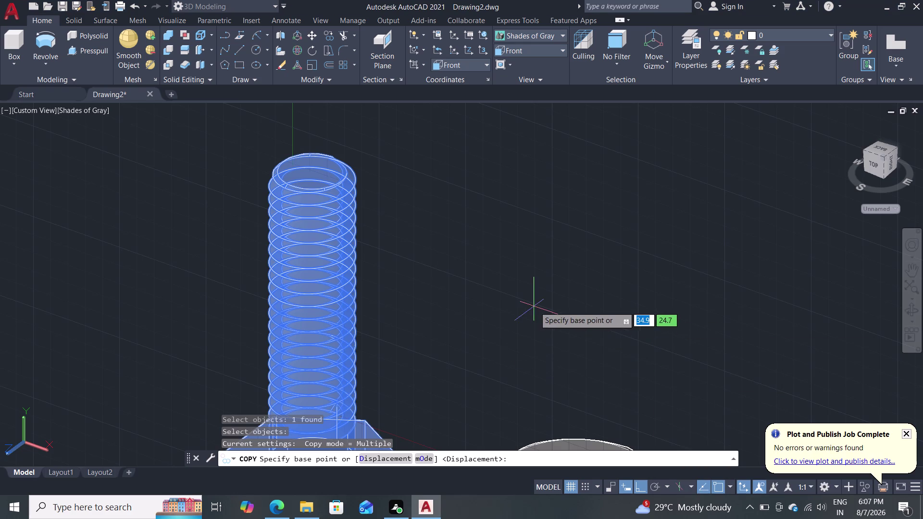
scroll(down, 3)
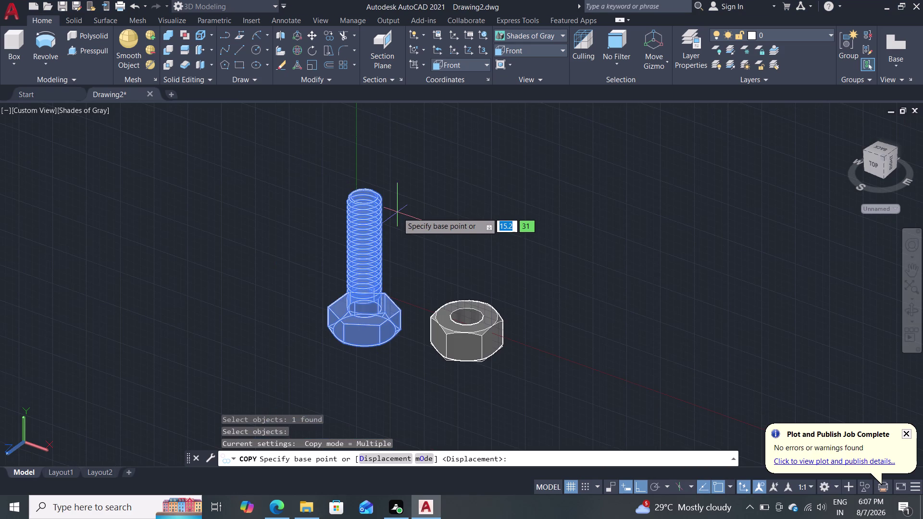
scroll(up, 3)
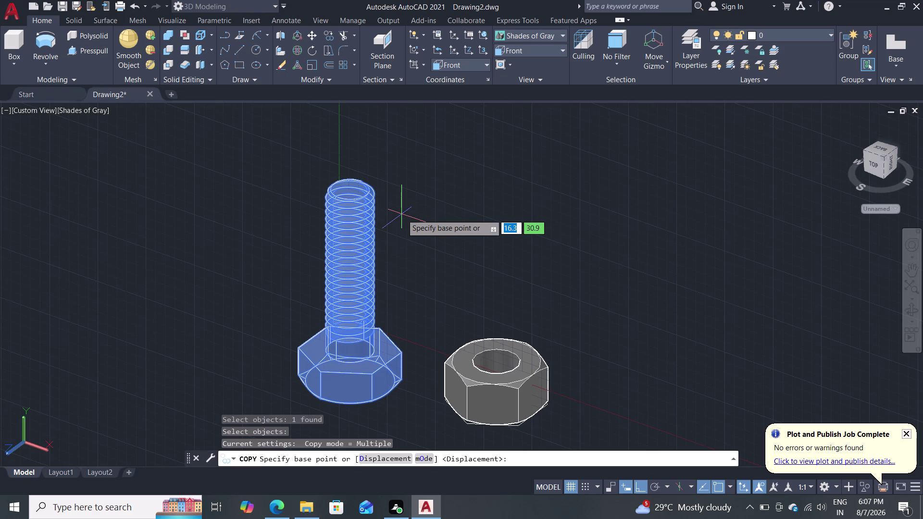
scroll(up, 3)
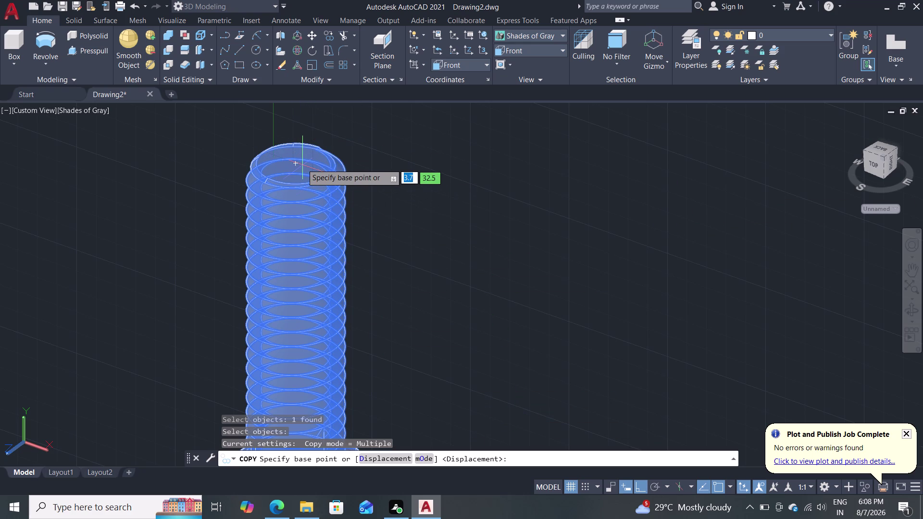
scroll(up, 3)
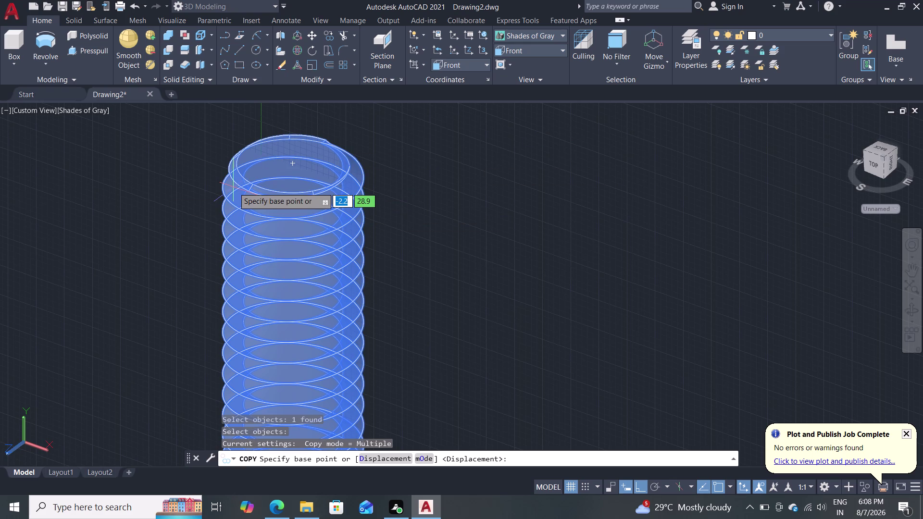
key(Escape)
key(Escape)
scroll(down, 3)
scroll(down, 3)
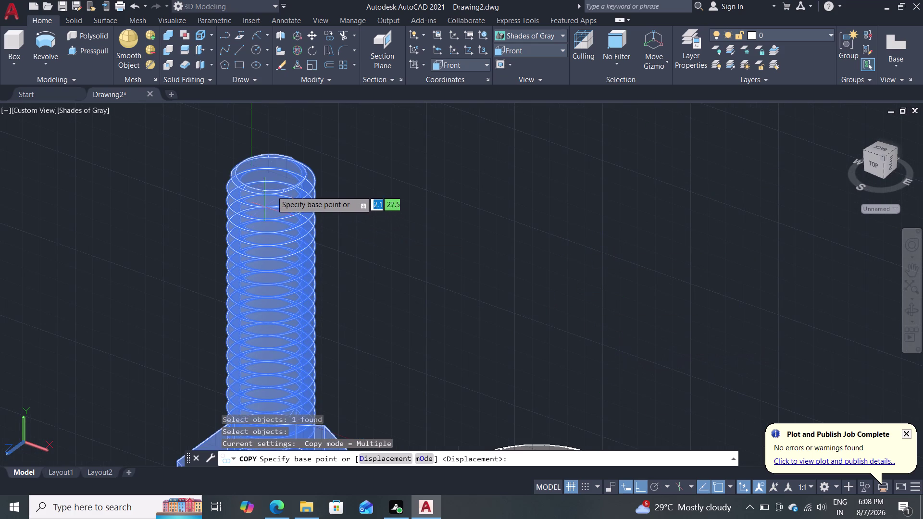
click(273, 172)
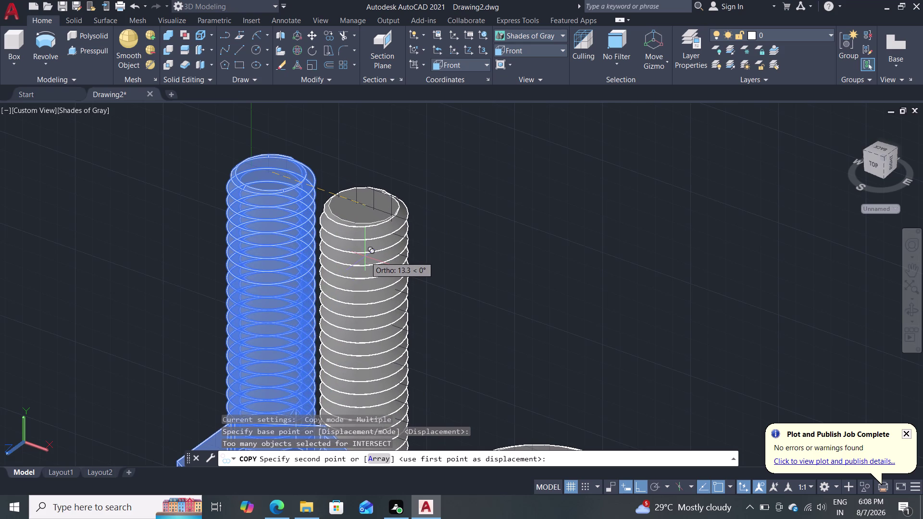
scroll(down, 3)
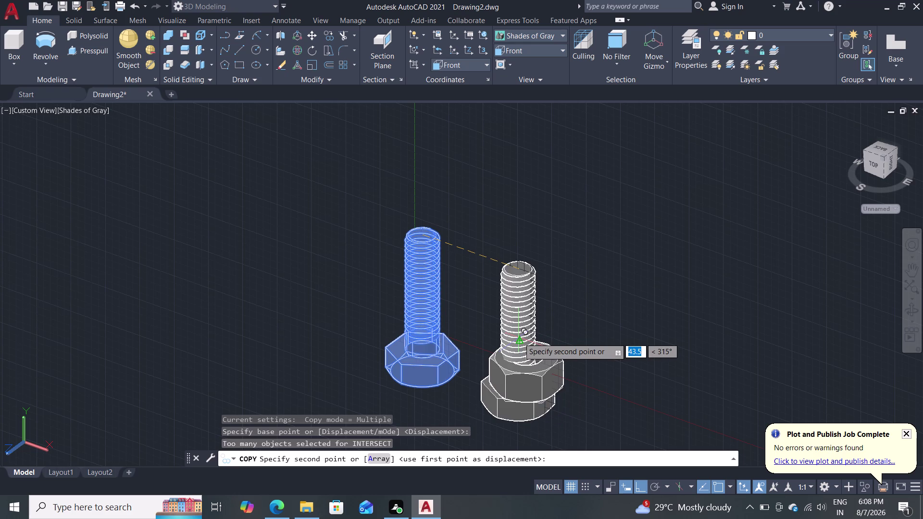
key(F8)
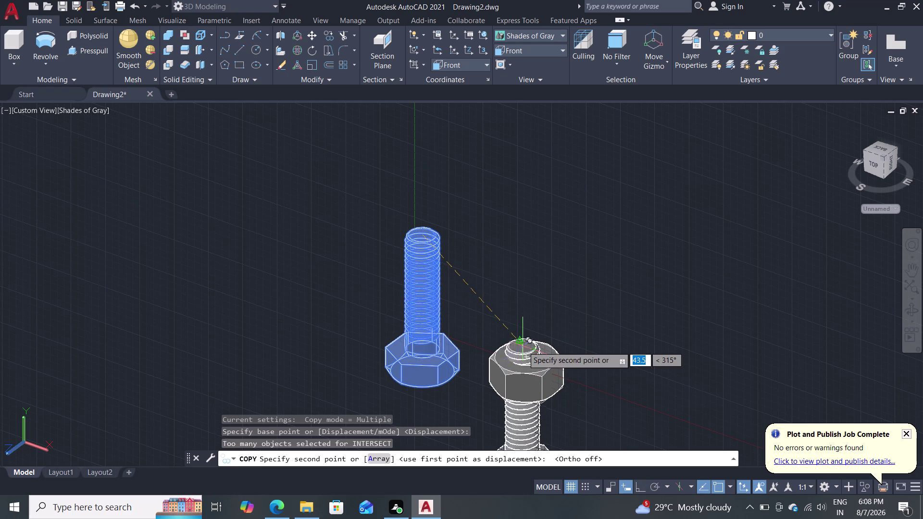
key(Escape)
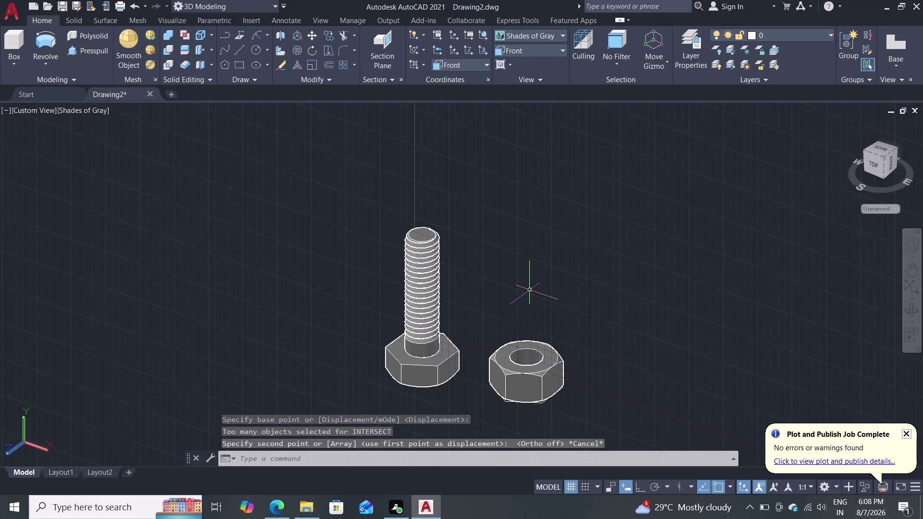
text(co)
key(Return)
click(427, 267)
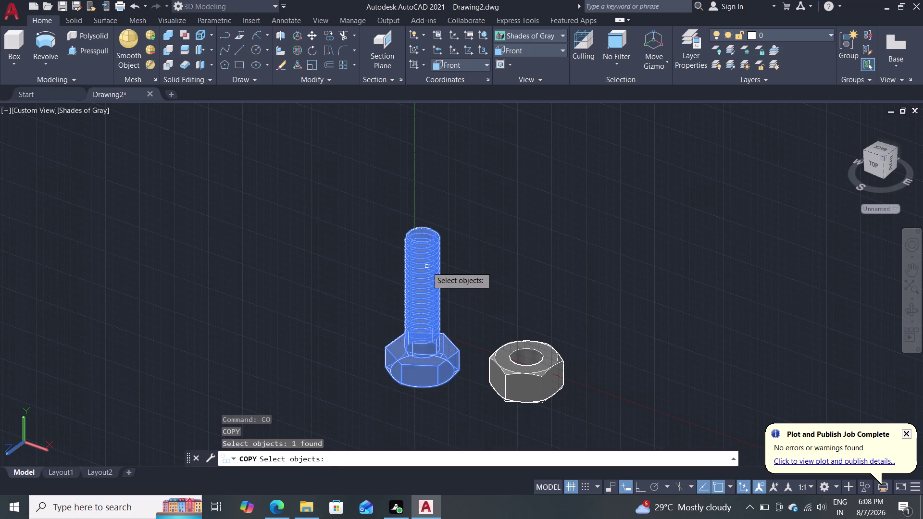
key(Return)
scroll(up, 3)
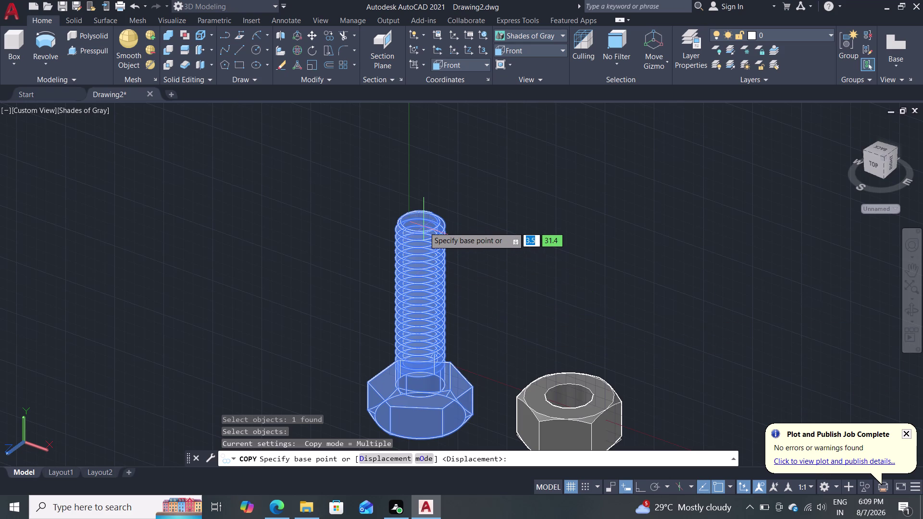
scroll(up, 3)
scroll(up, 3)
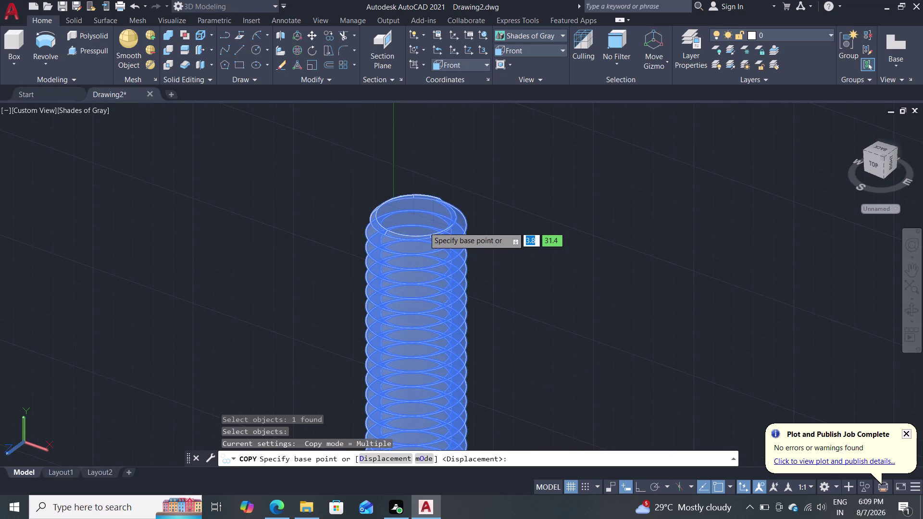
scroll(up, 3)
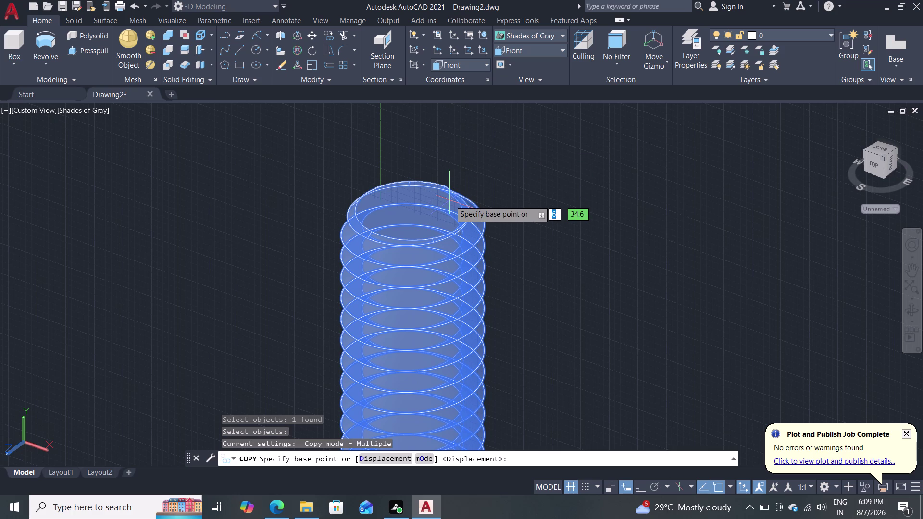
triple_click(412, 226)
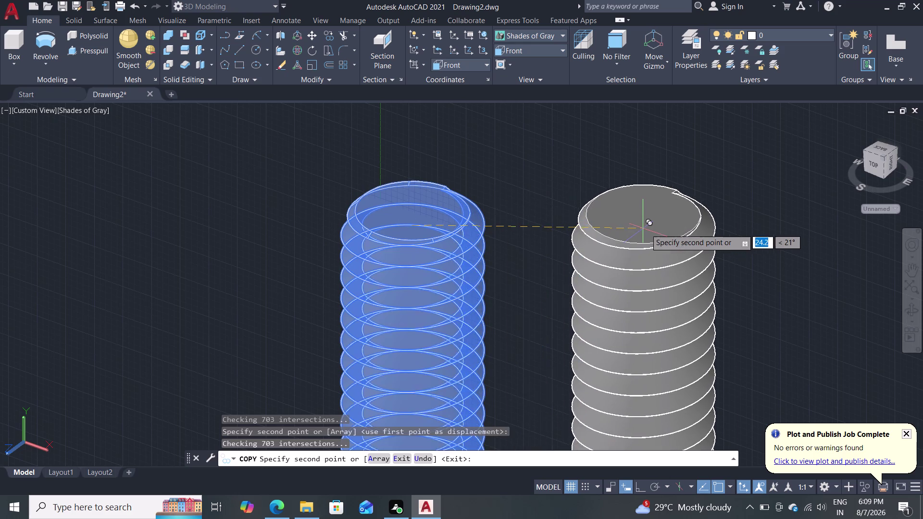
scroll(down, 3)
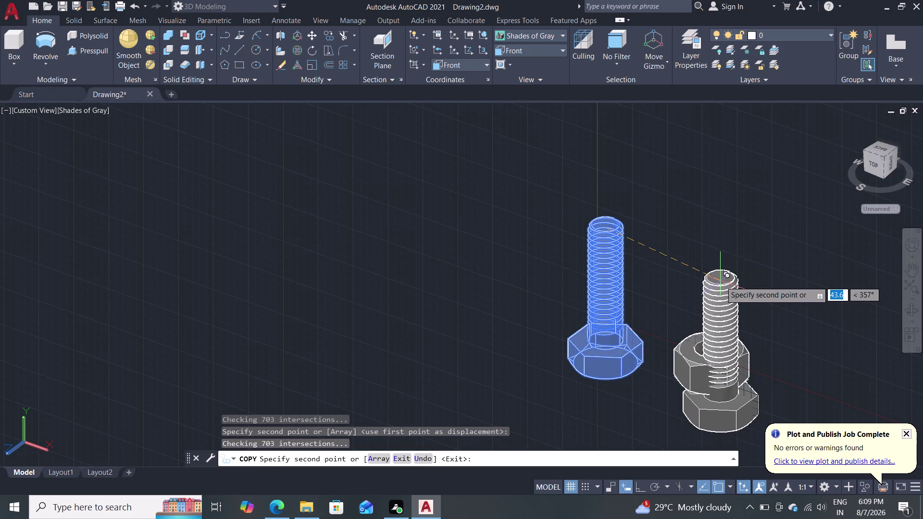
scroll(up, 3)
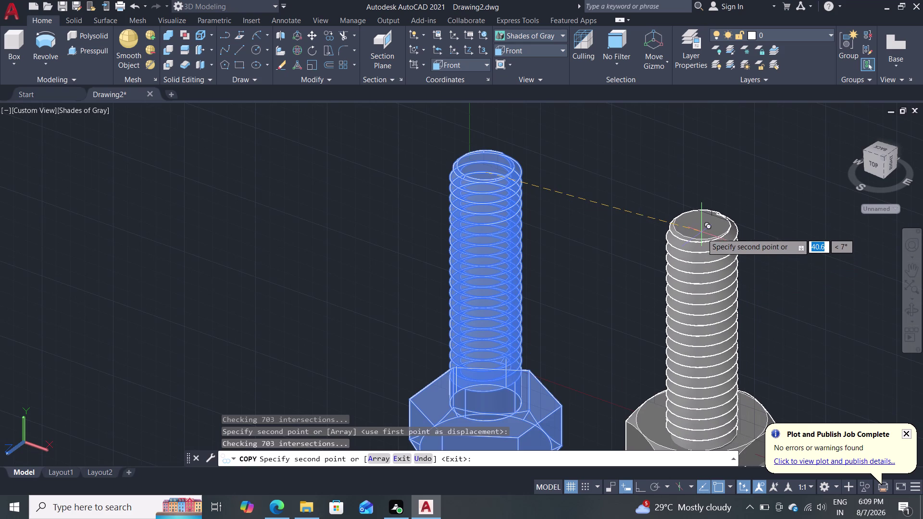
middle_drag(713, 250, 703, 206)
scroll(up, 3)
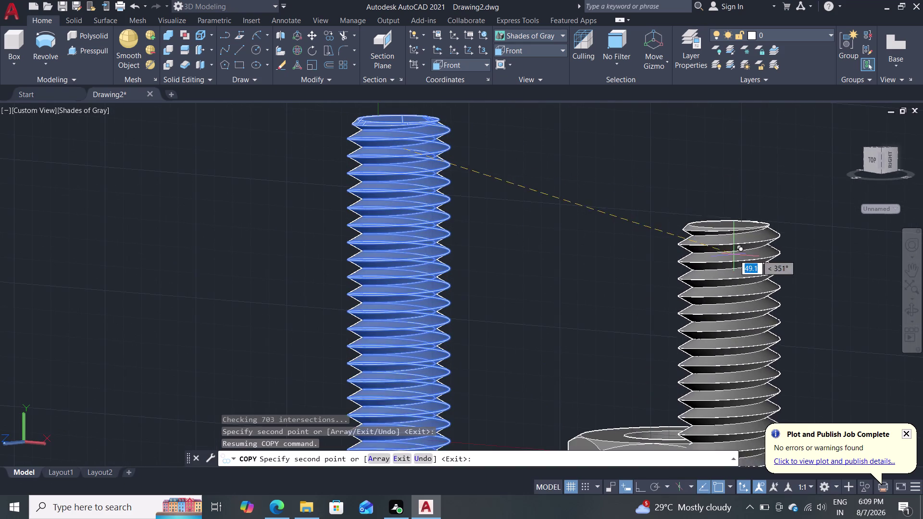
scroll(down, 3)
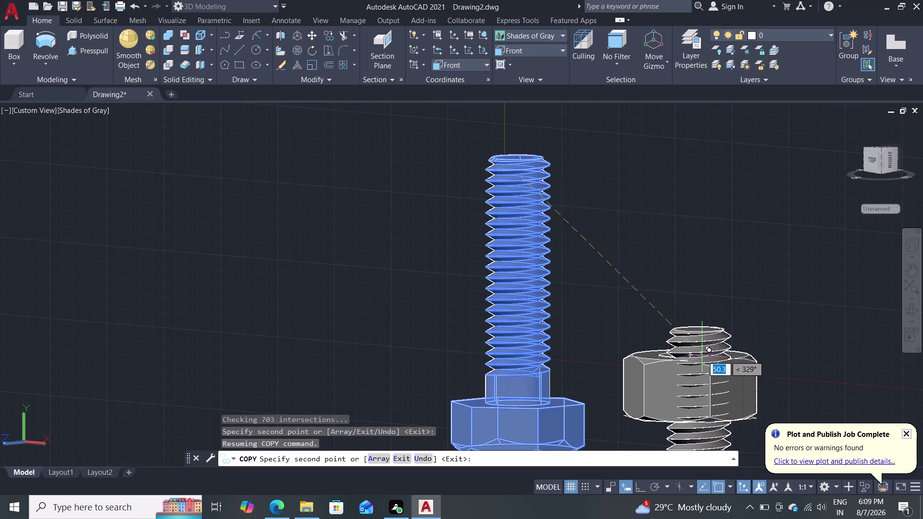
key(Escape)
Start copying the hex nut with CO and confirm it as the only selected object.
key(Escape)
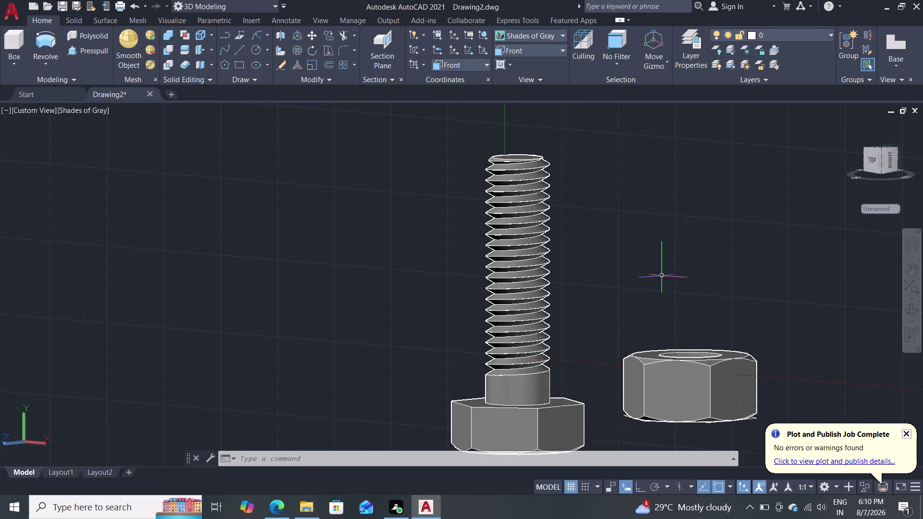
scroll(down, 3)
scroll(up, 3)
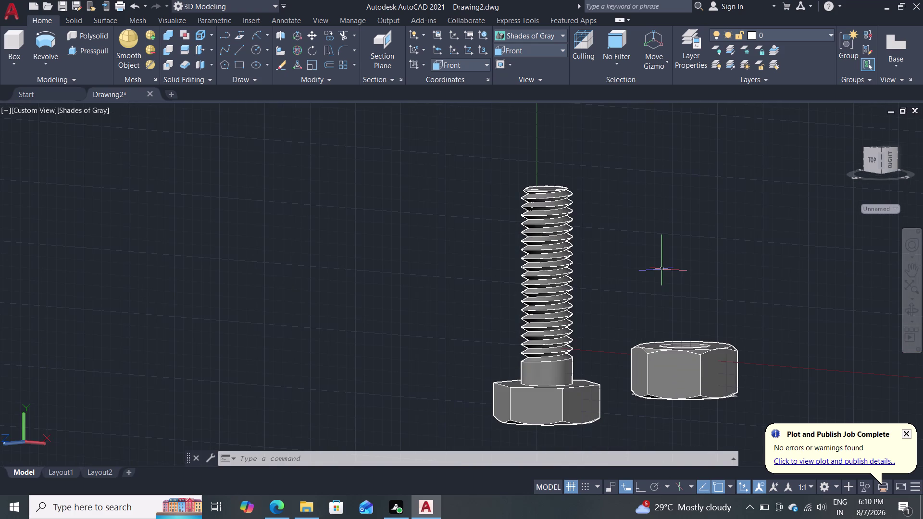
key(c)
key(o)
key(Return)
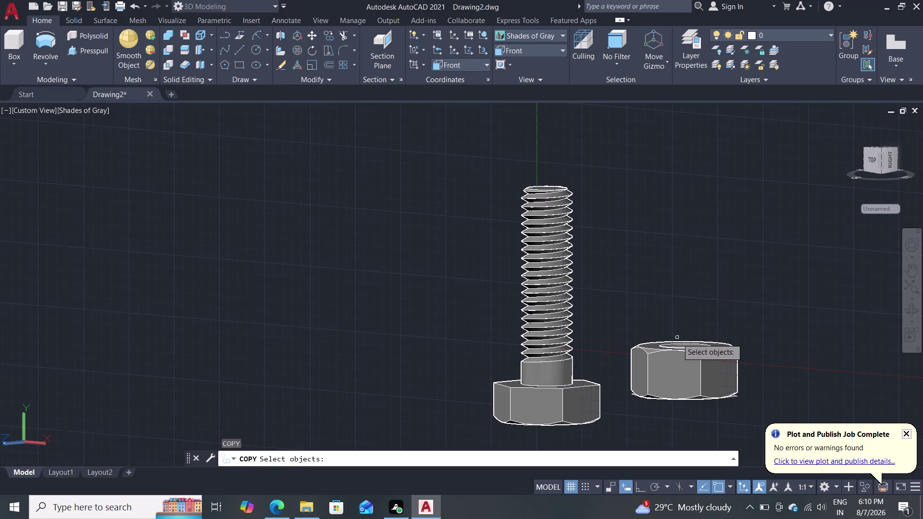
click(687, 364)
scroll(up, 3)
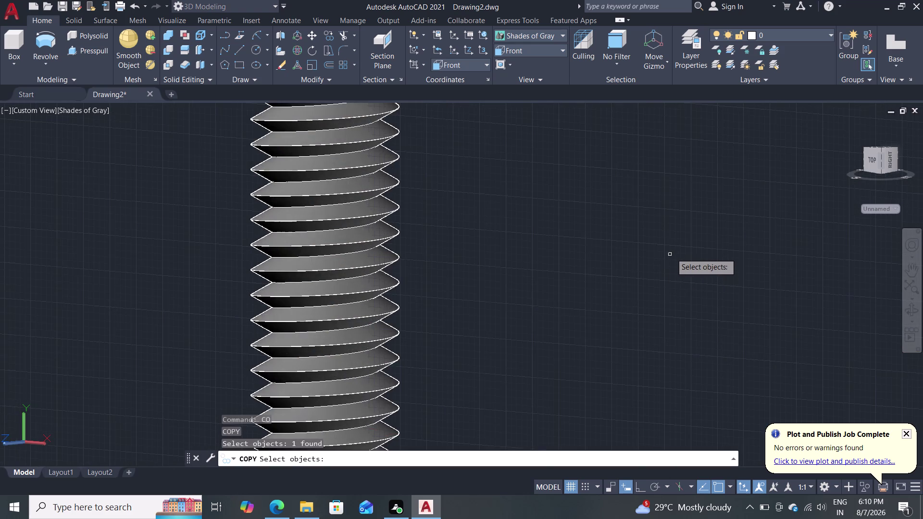
scroll(down, 3)
middle_drag(672, 253, 661, 326)
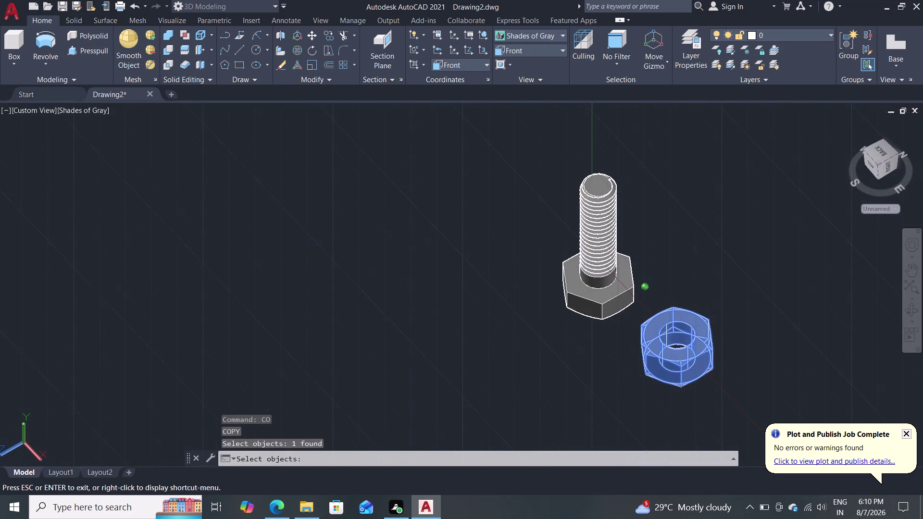
middle_drag(660, 325, 660, 346)
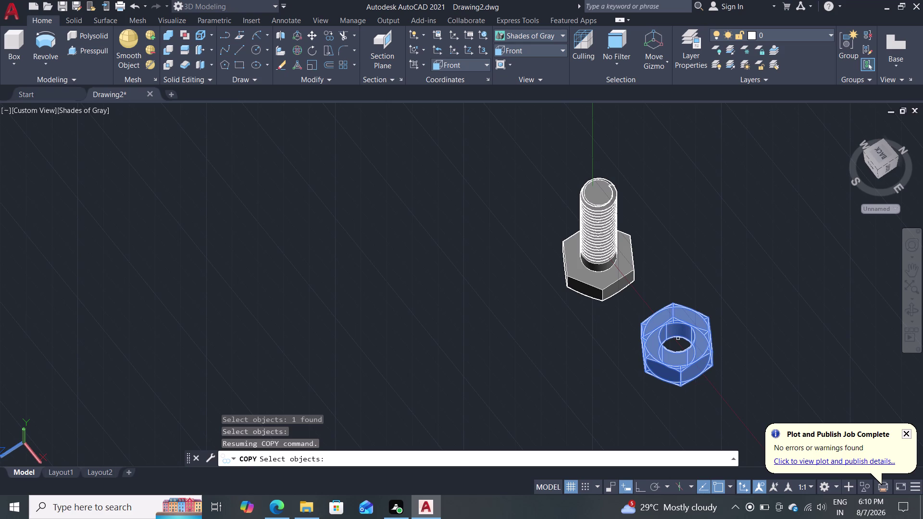
key(Return)
Set the copy base point at the nut's bore centre and orbit to view the bolt.
scroll(up, 3)
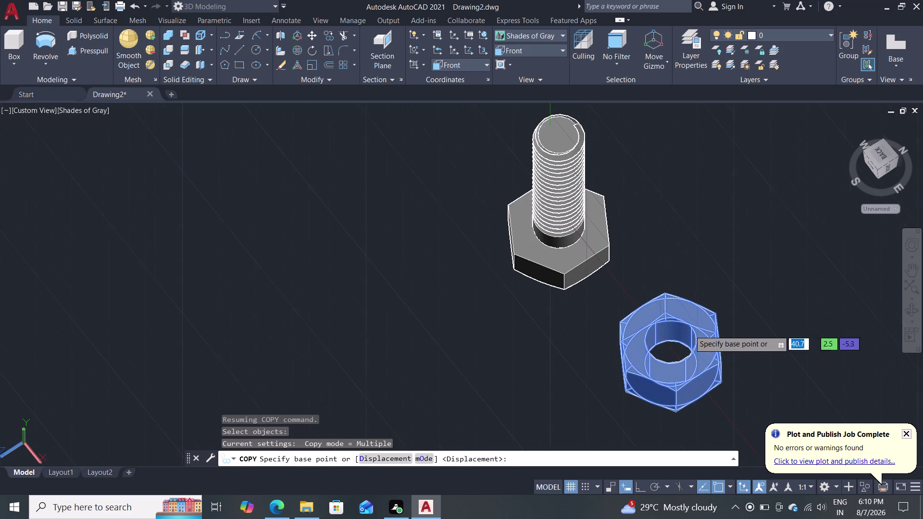
scroll(up, 3)
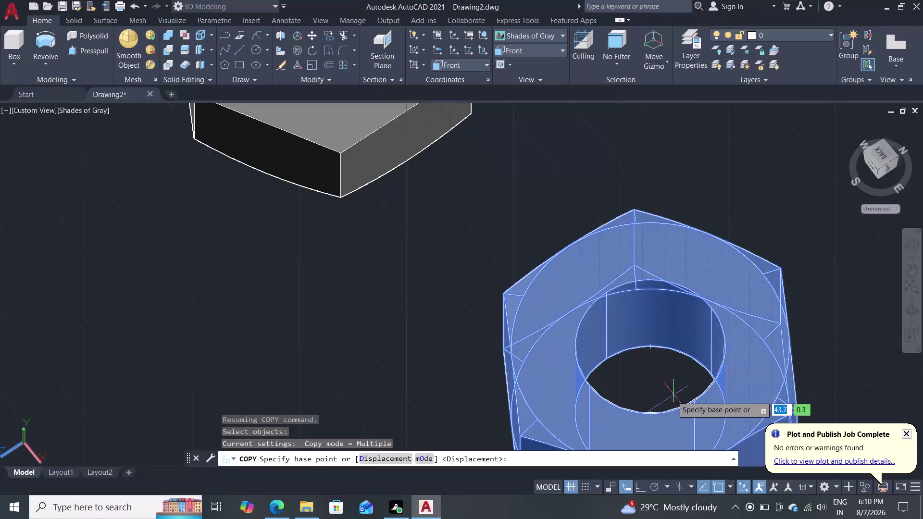
click(649, 345)
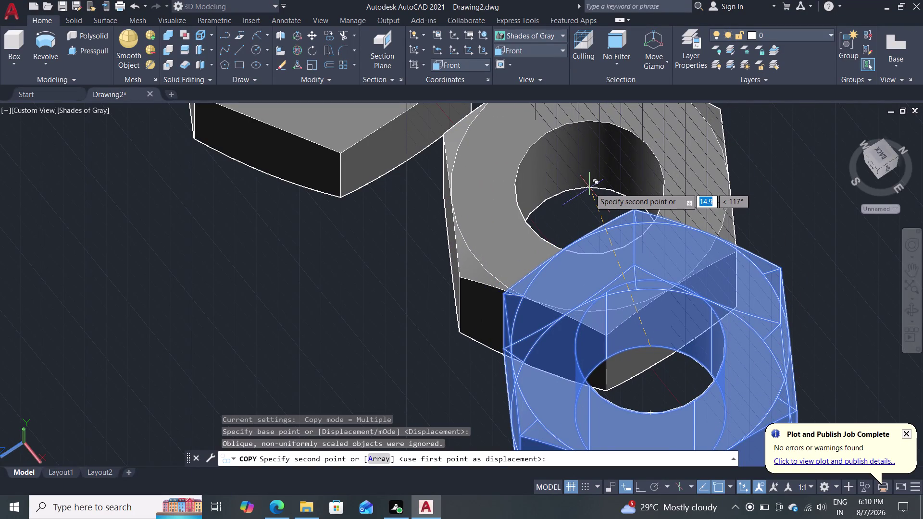
scroll(down, 3)
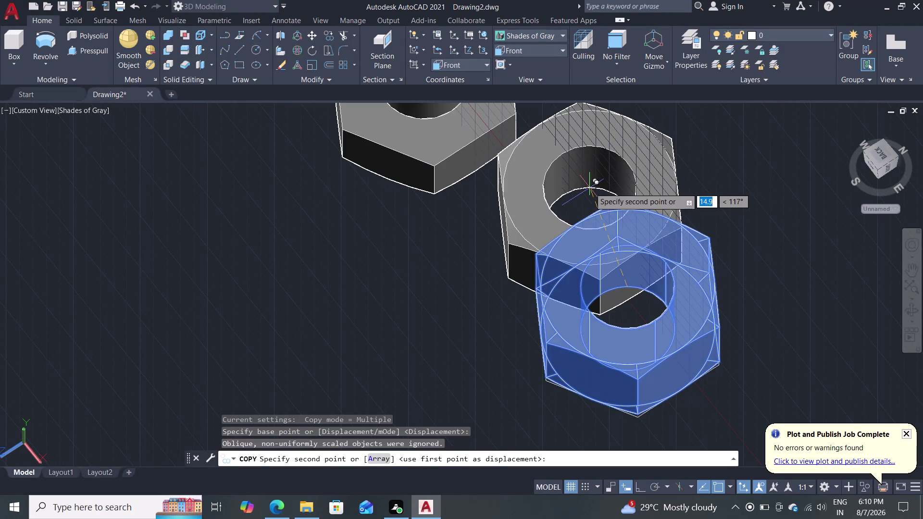
middle_drag(587, 188, 603, 251)
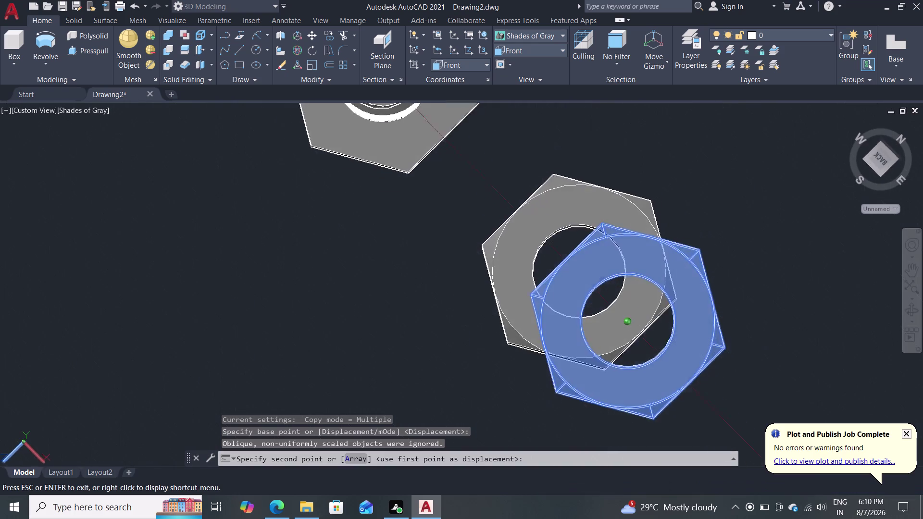
middle_drag(602, 250, 663, 256)
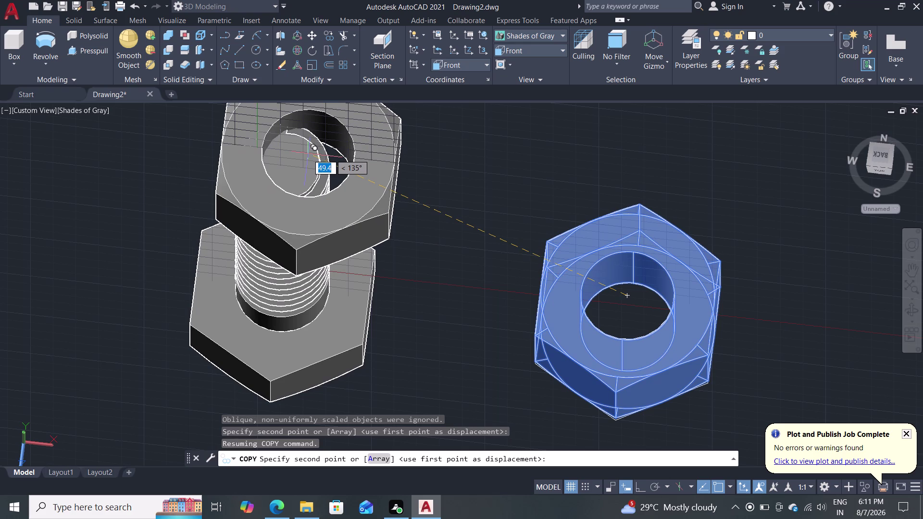
scroll(up, 3)
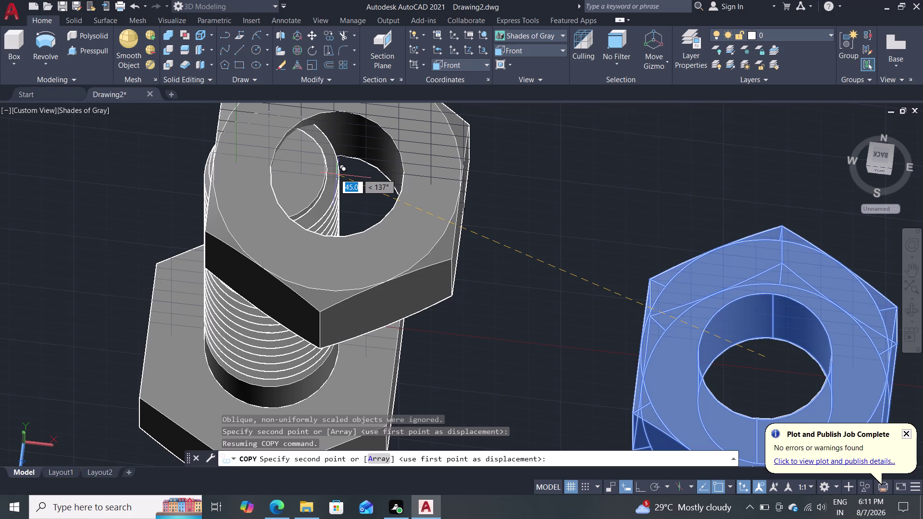
Place a second nut copy near the bolt, end the copy command, then undo once.
click(379, 382)
middle_click(380, 382)
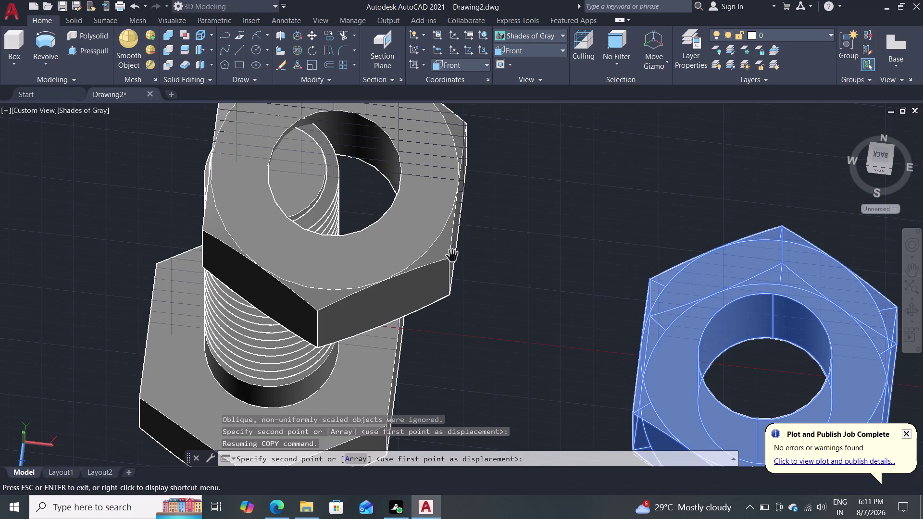
scroll(down, 3)
scroll(down, 3)
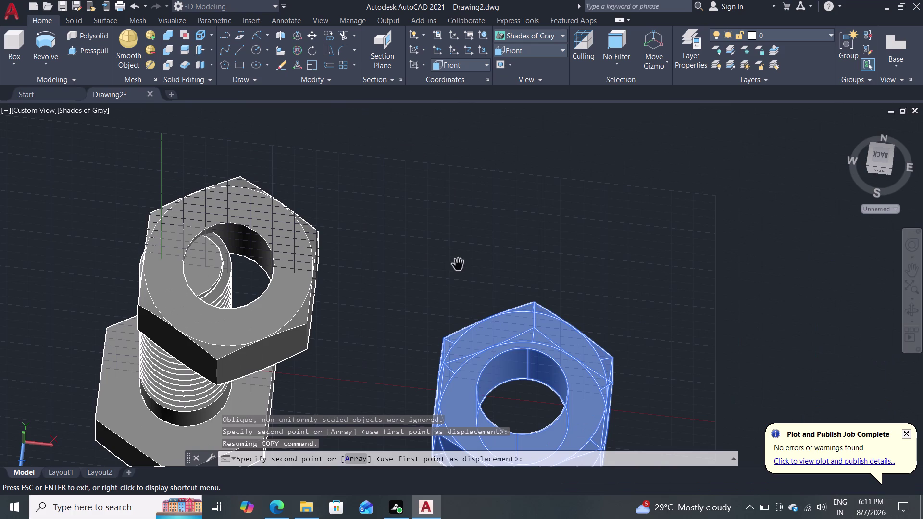
key(Escape)
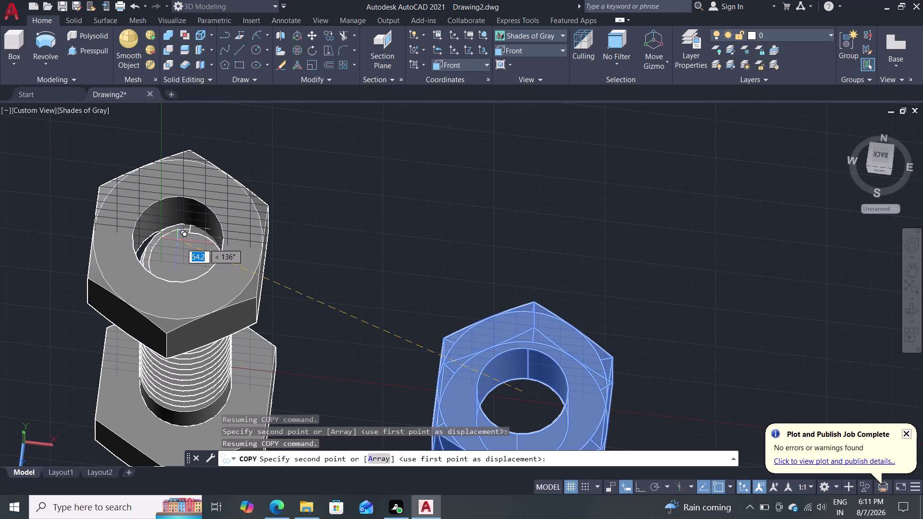
click(417, 243)
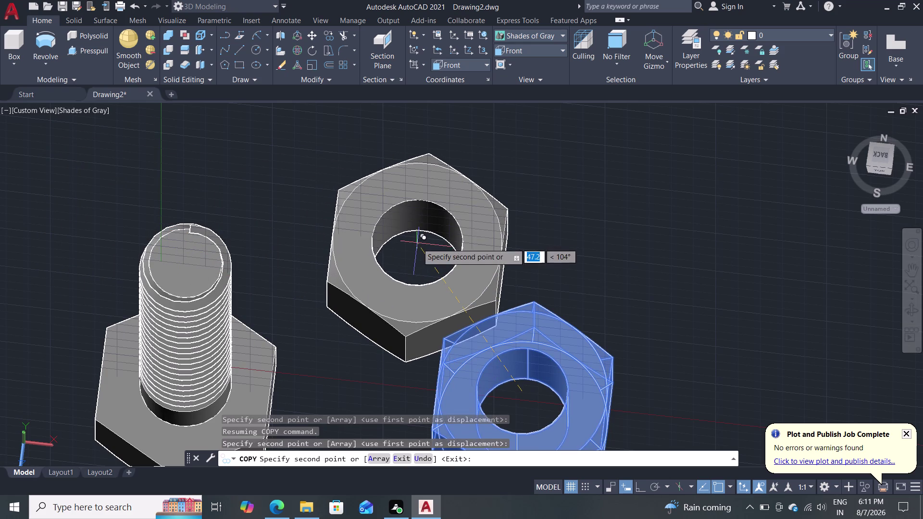
key(Escape)
key(Escape)
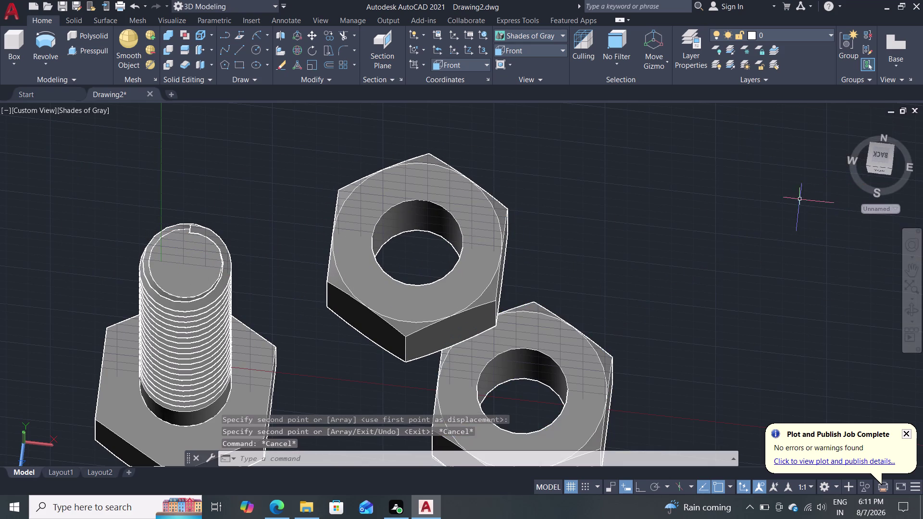
key(ctrl+z)
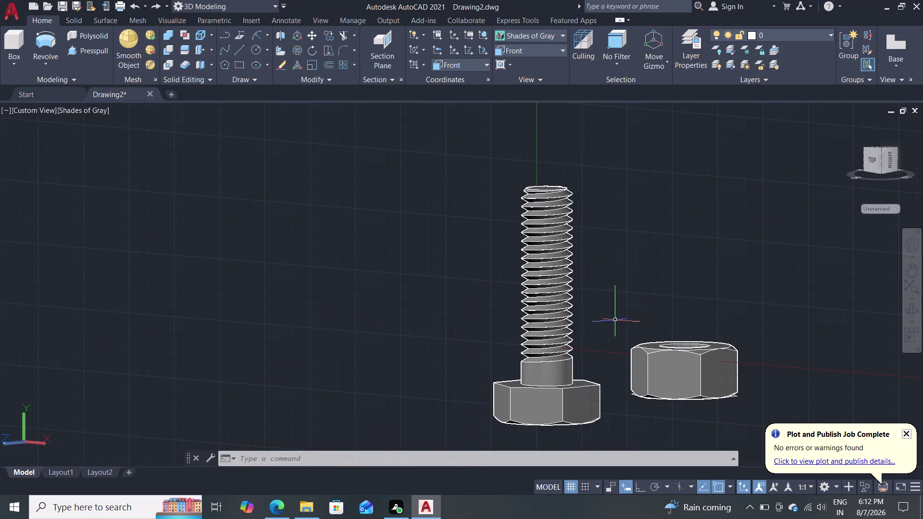
Select the hex nut to move with the M command.
scroll(down, 3)
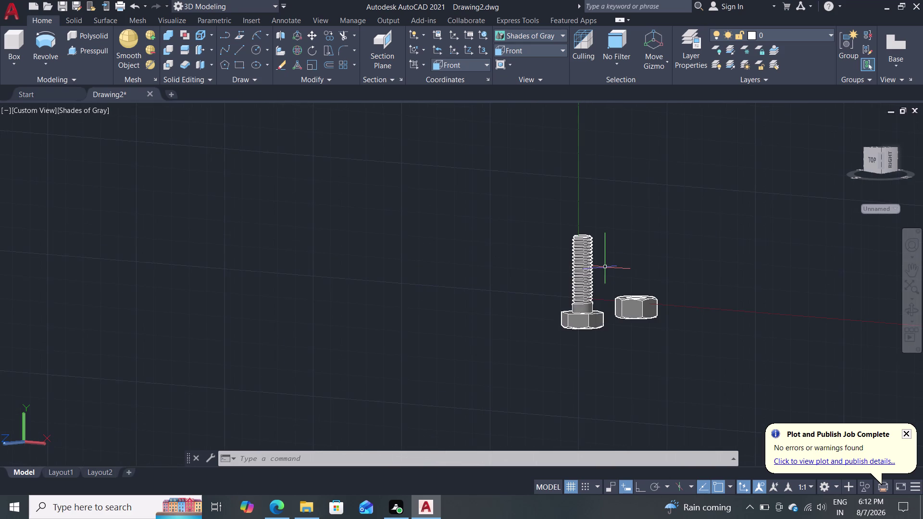
scroll(up, 3)
middle_drag(628, 262, 627, 262)
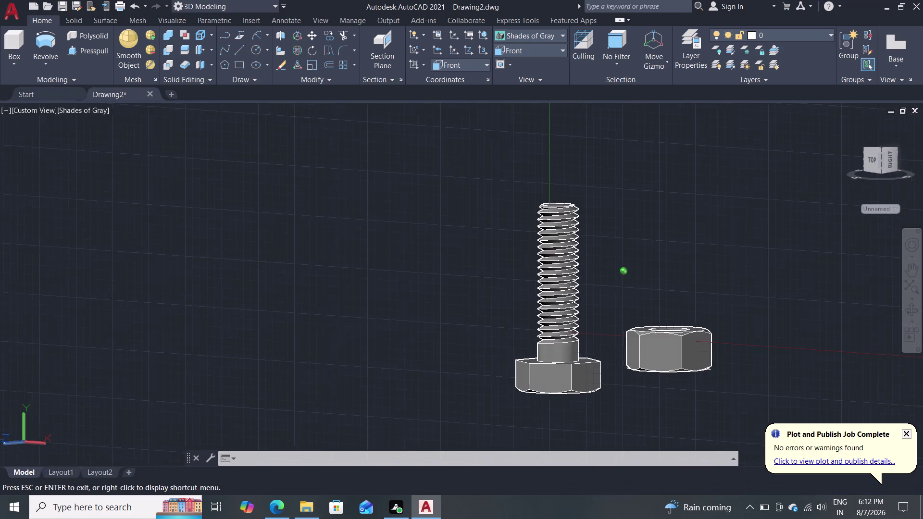
middle_drag(626, 263, 607, 288)
key(m)
key(Return)
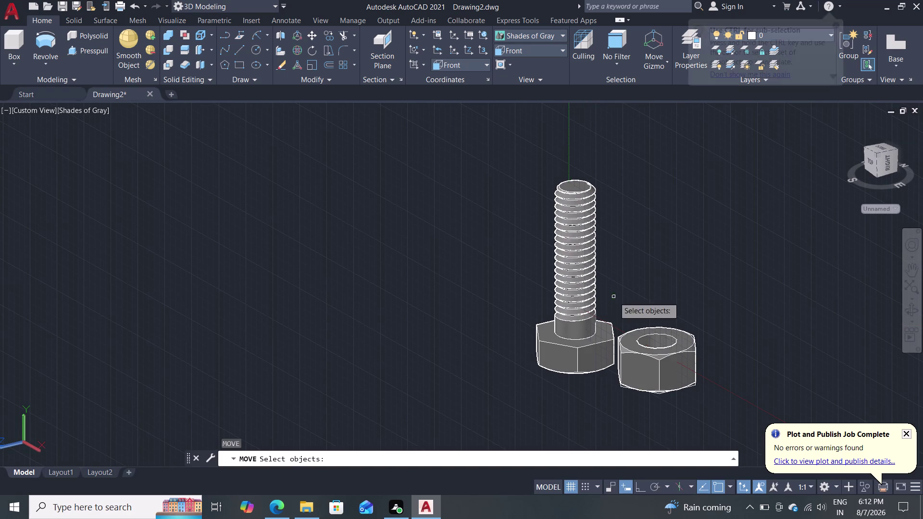
click(661, 348)
scroll(up, 3)
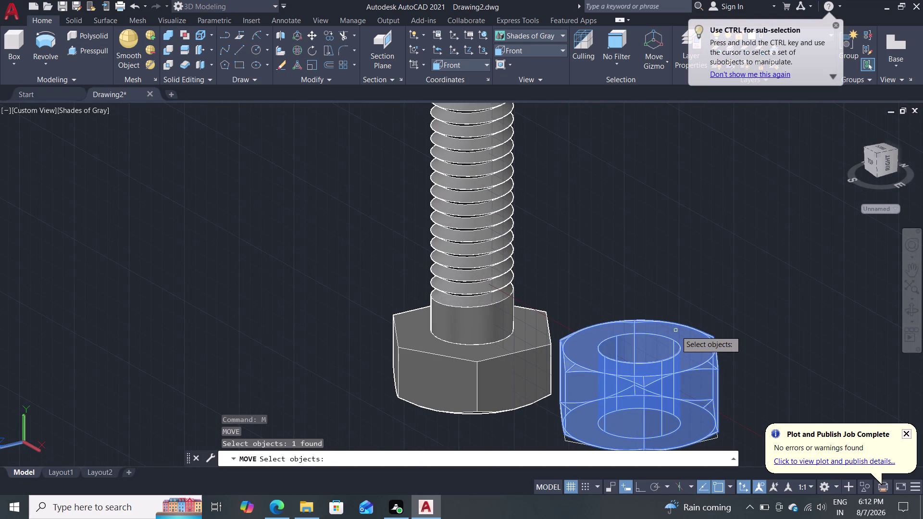
key(Return)
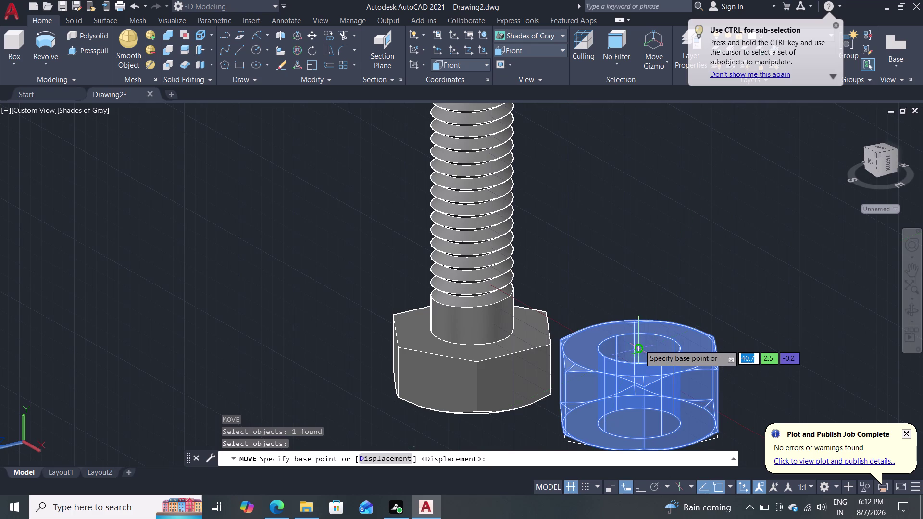
Move the nut from its hole centre to the end centre of the bolt's shank.
click(639, 345)
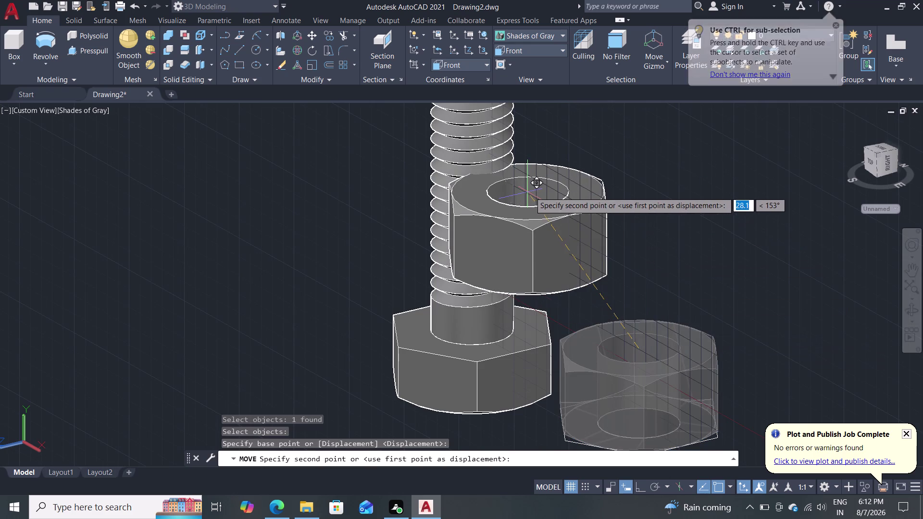
middle_drag(553, 175, 593, 307)
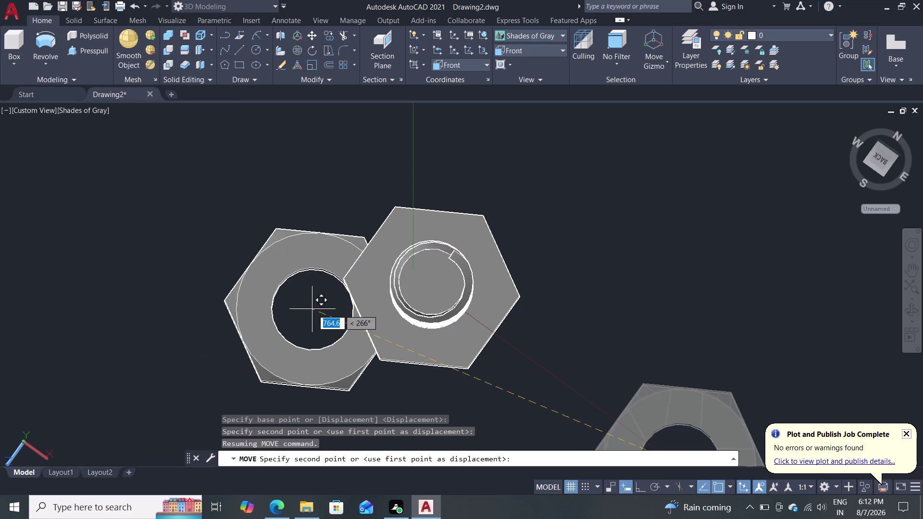
click(426, 276)
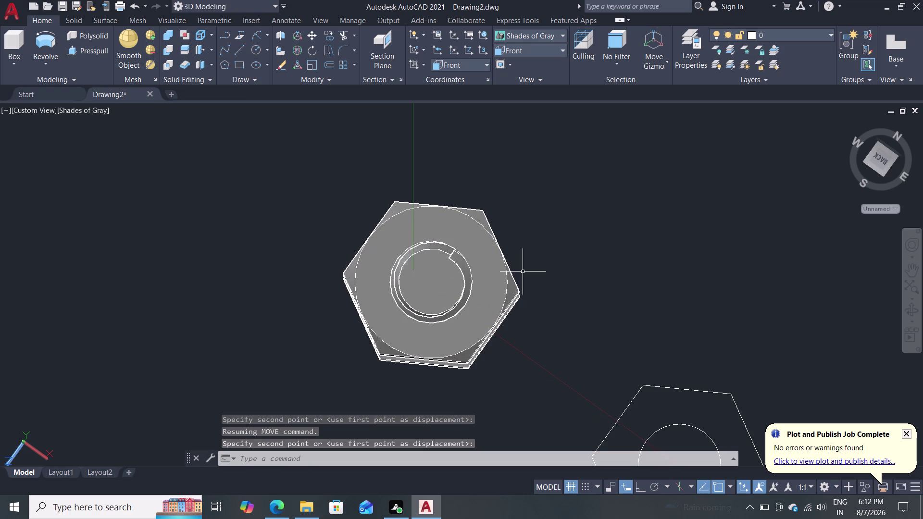
scroll(down, 3)
middle_drag(524, 313, 528, 308)
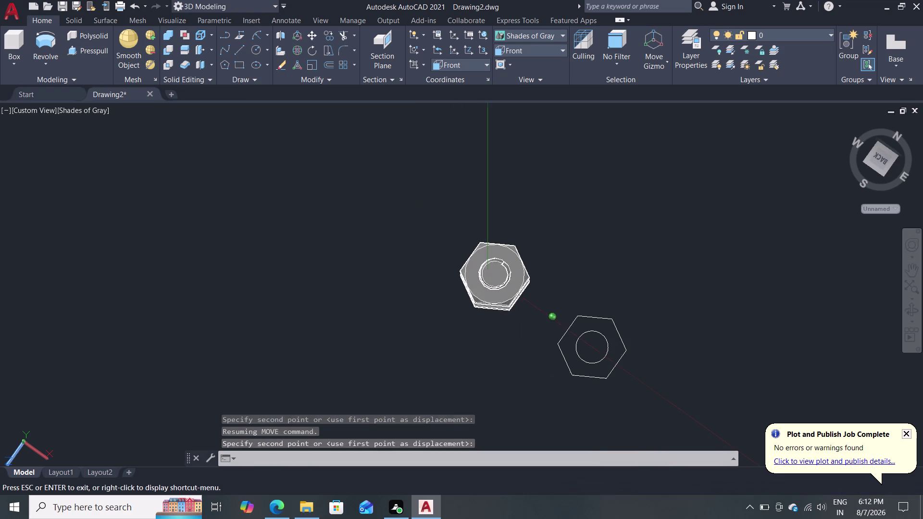
middle_drag(528, 308, 596, 184)
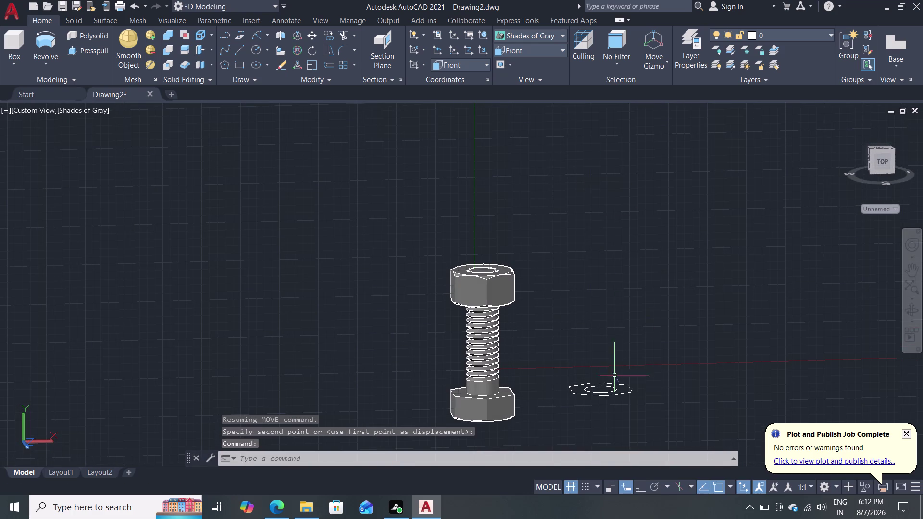
Delete the flat hexagon outline lying beside the bolt.
drag(662, 341, 602, 387)
click(600, 390)
click(588, 395)
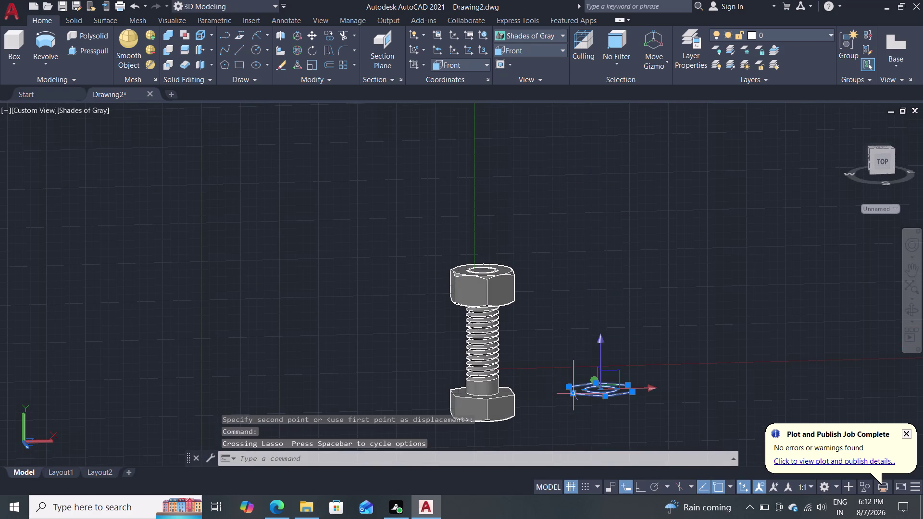
key(Delete)
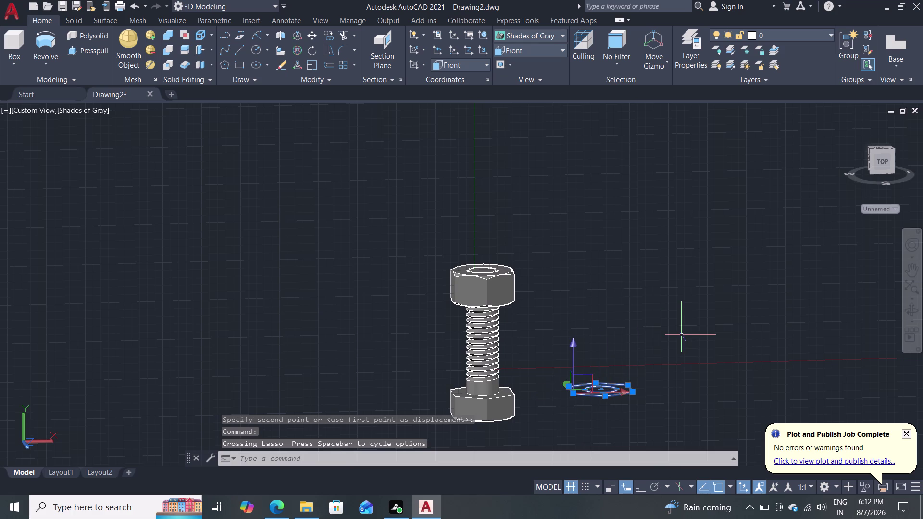
key(Delete)
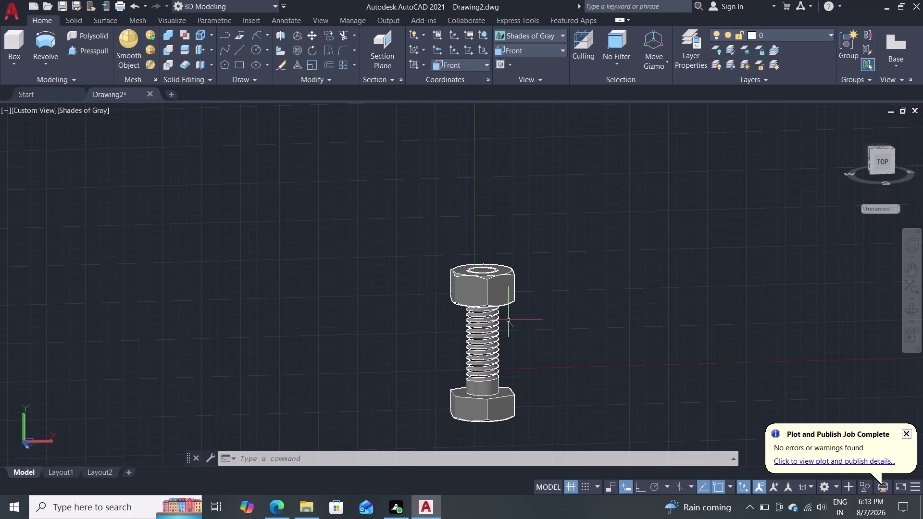
Start moving the overlapping solids at the bolt head.
key(m)
key(Return)
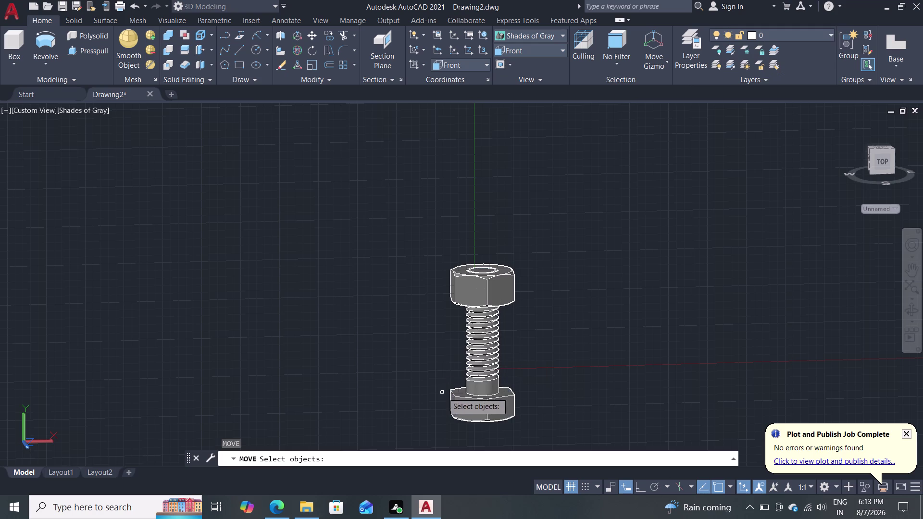
click(493, 363)
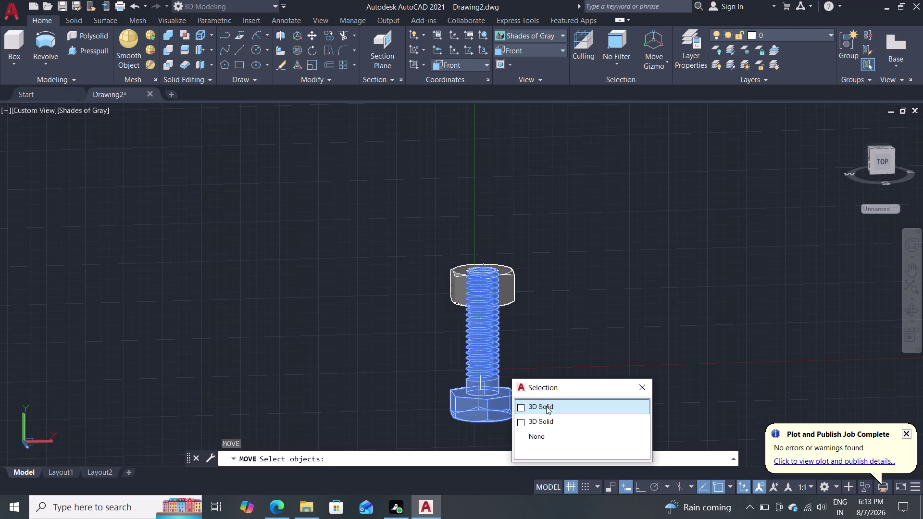
click(546, 406)
key(Return)
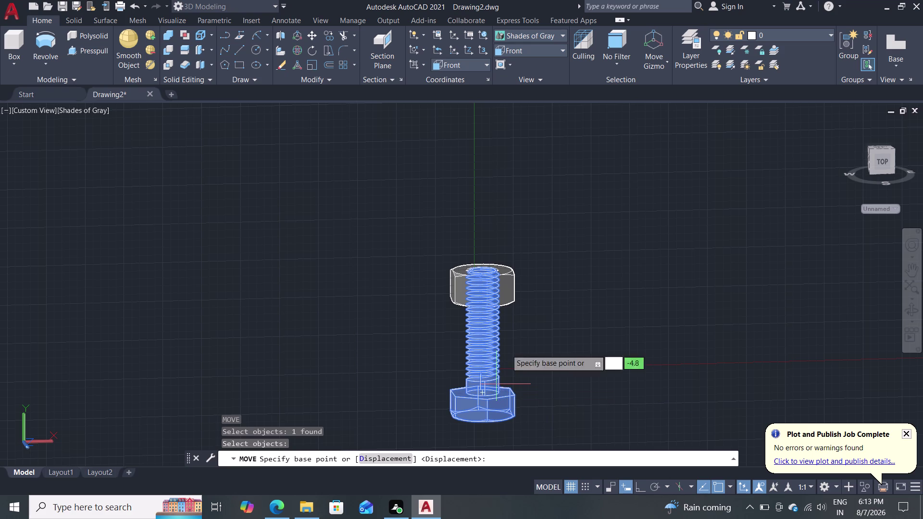
click(482, 405)
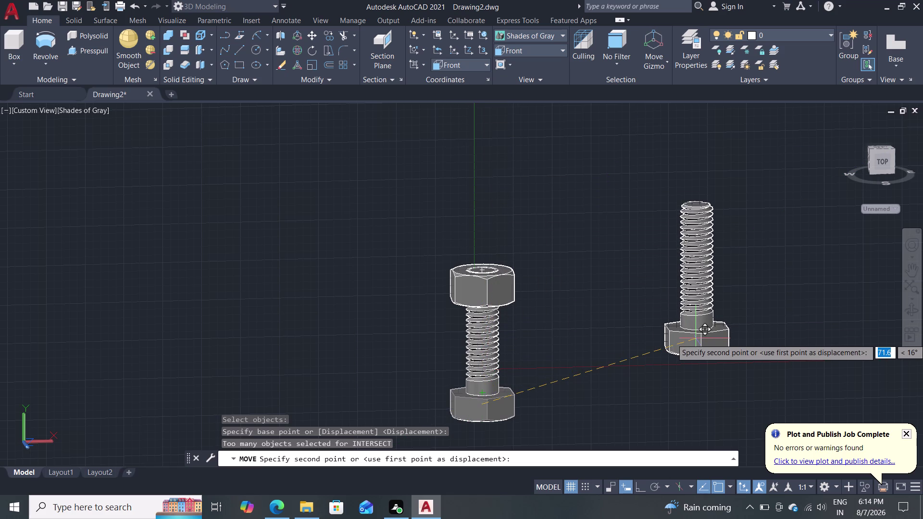
key(Escape)
key(m)
key(Return)
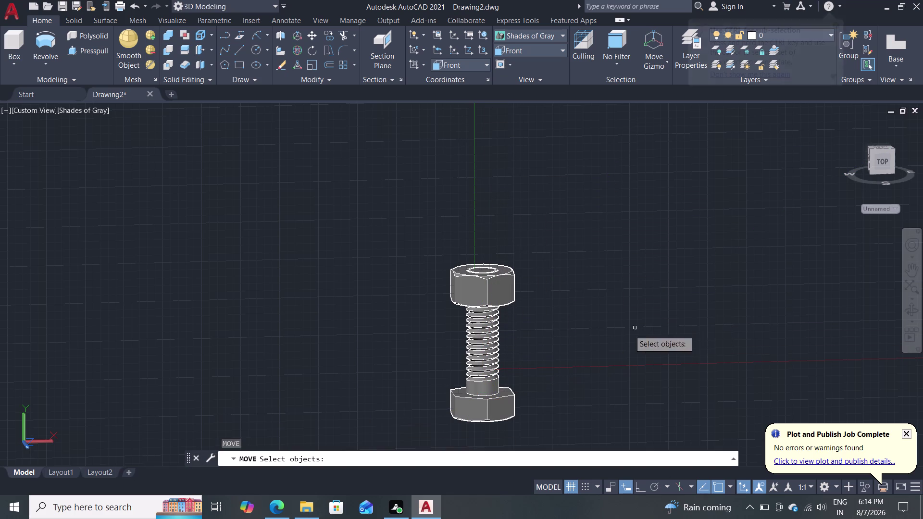
click(483, 368)
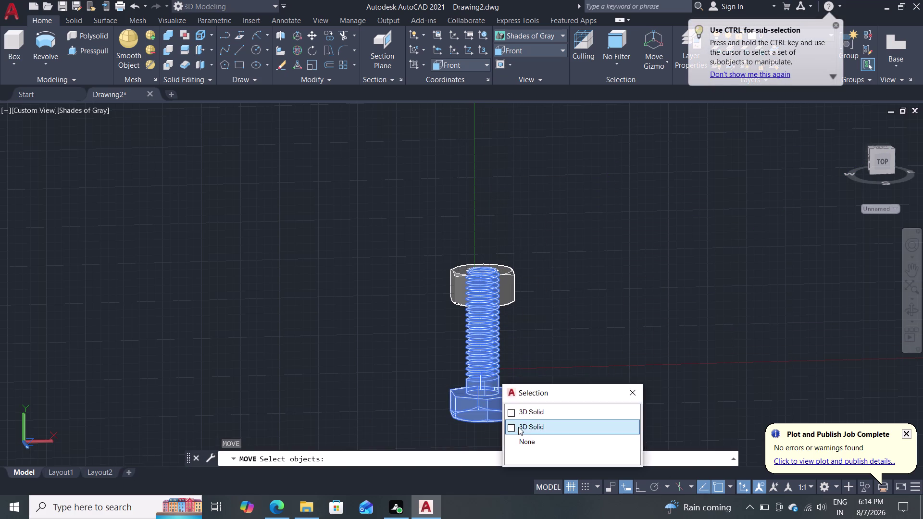
Move the hidden second nut straight up to mid-shank with Ortho on.
click(532, 411)
key(Return)
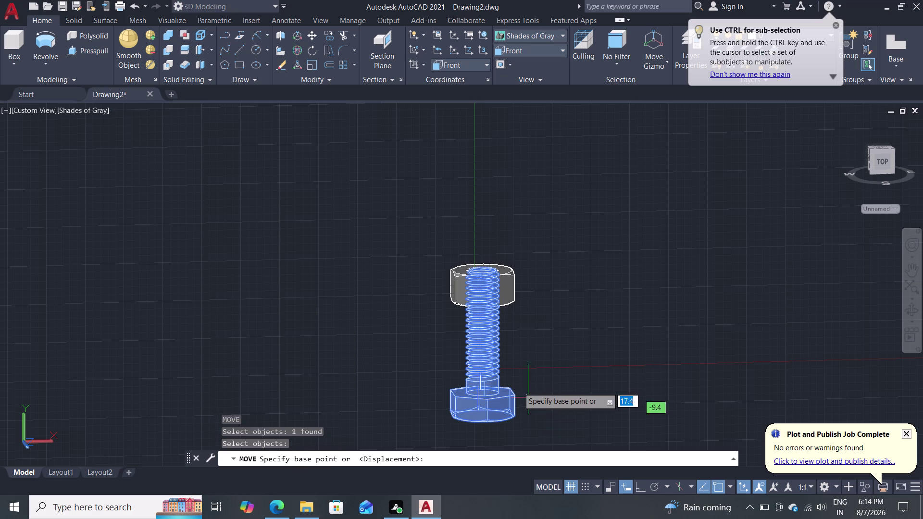
click(473, 395)
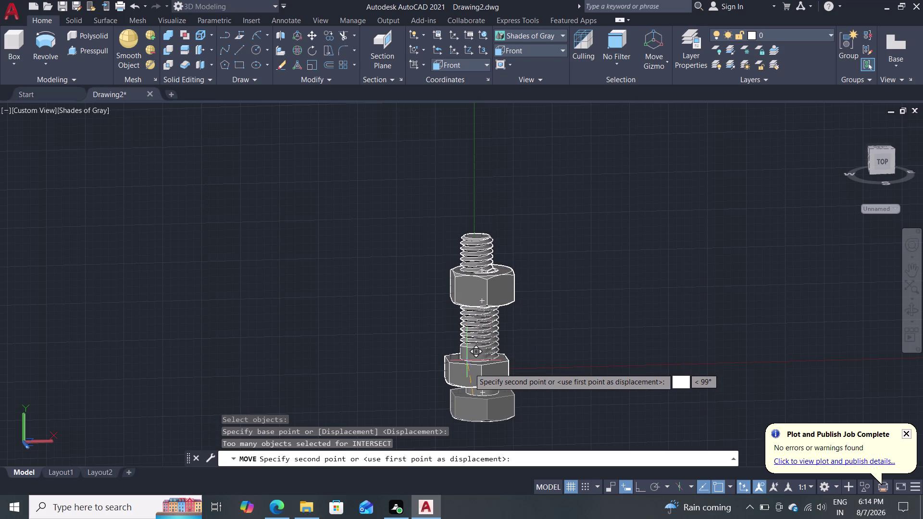
key(F8)
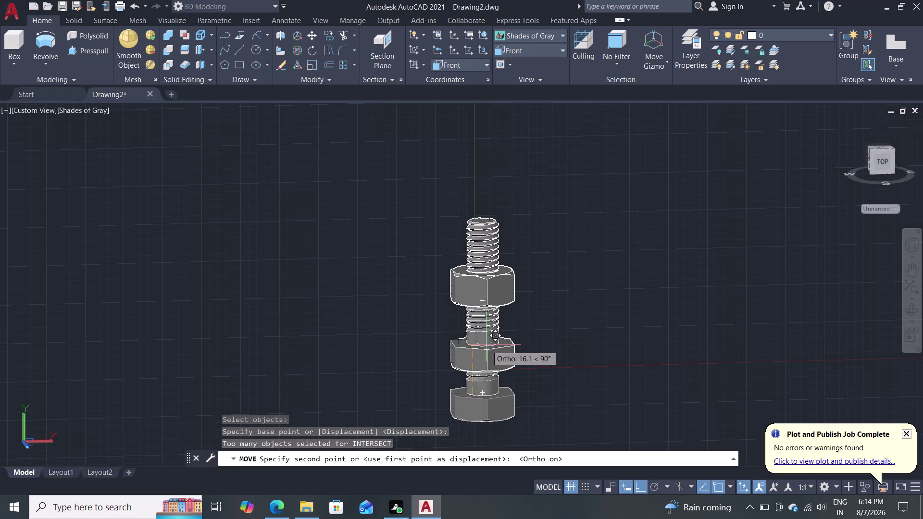
click(487, 349)
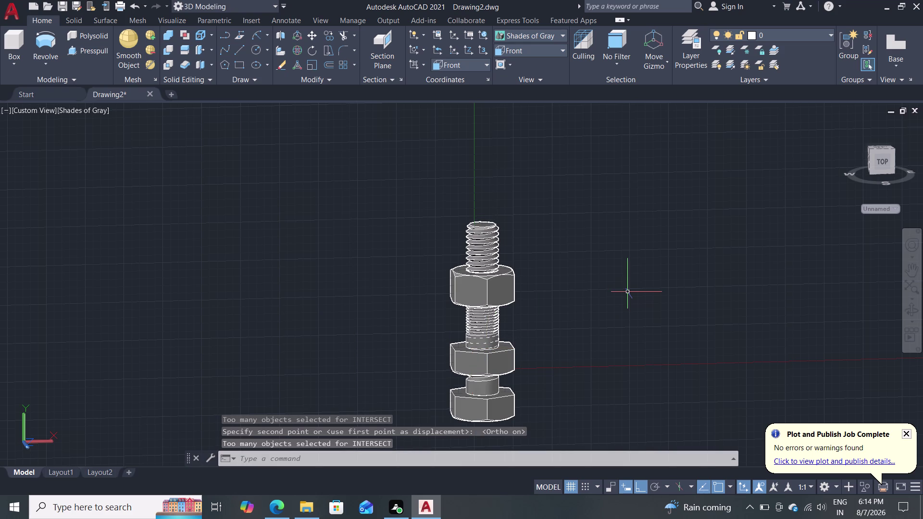
Delete the unwanted bottom solid beneath the bolt assembly.
scroll(down, 3)
scroll(up, 3)
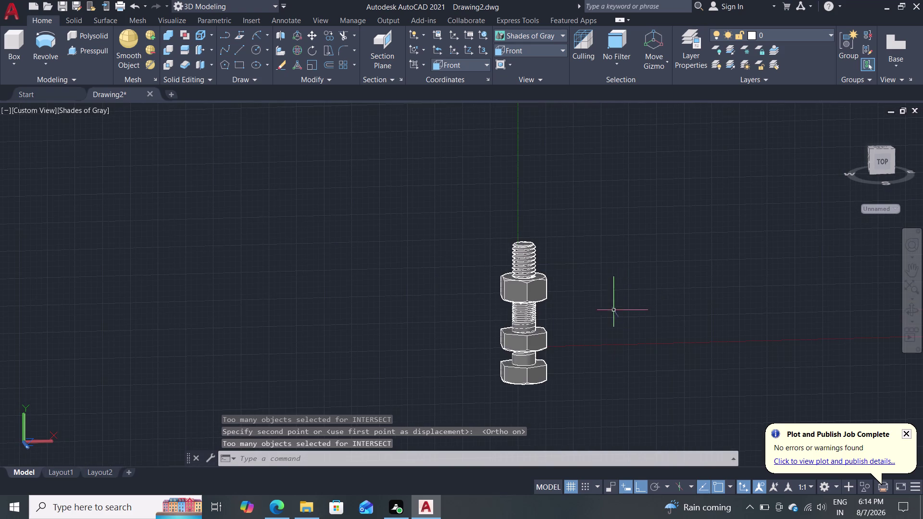
scroll(up, 3)
middle_drag(588, 343, 590, 263)
scroll(up, 3)
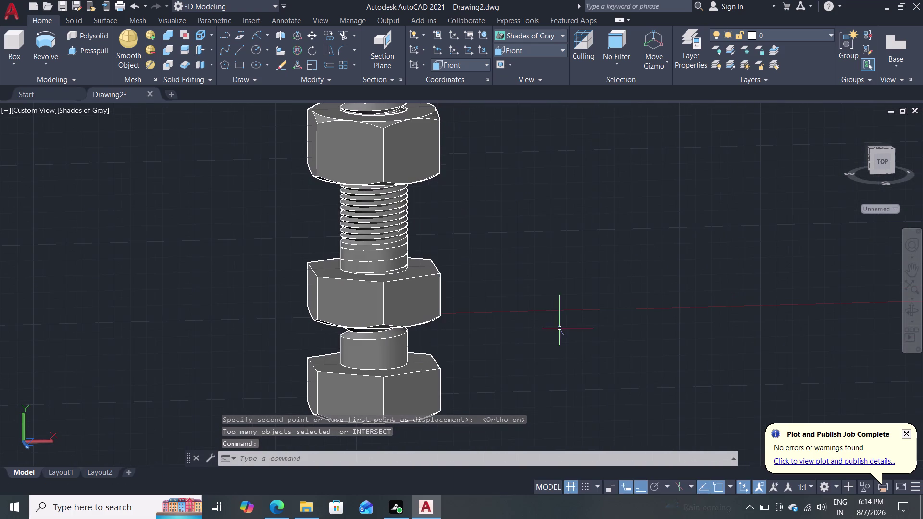
middle_drag(539, 334, 527, 357)
scroll(up, 3)
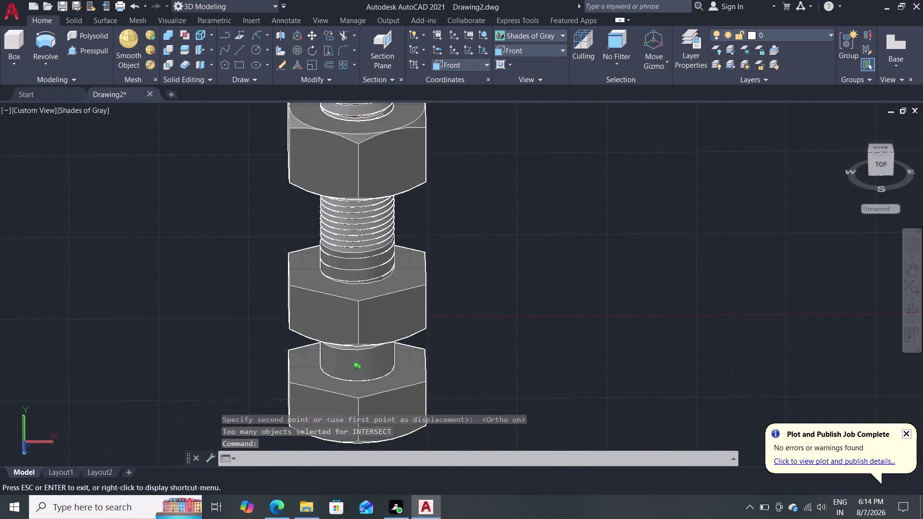
middle_drag(528, 357, 527, 372)
scroll(down, 3)
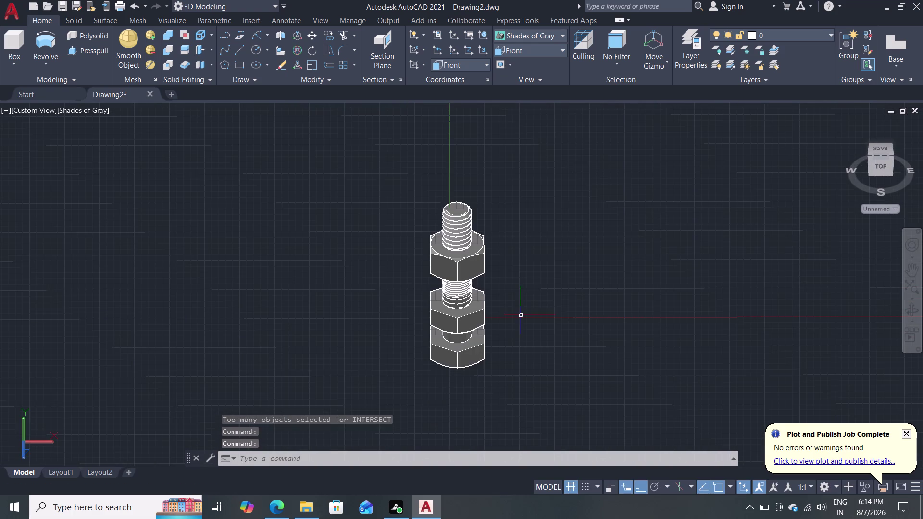
scroll(up, 3)
click(412, 389)
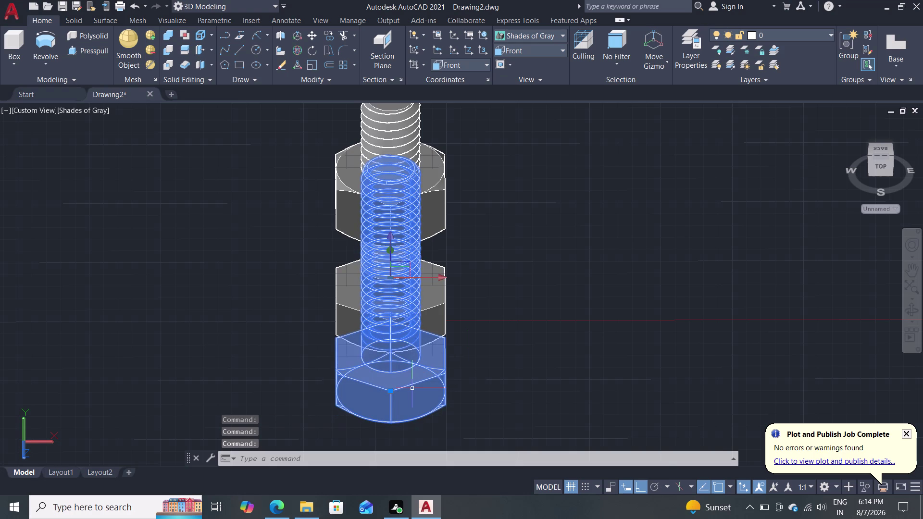
key(Delete)
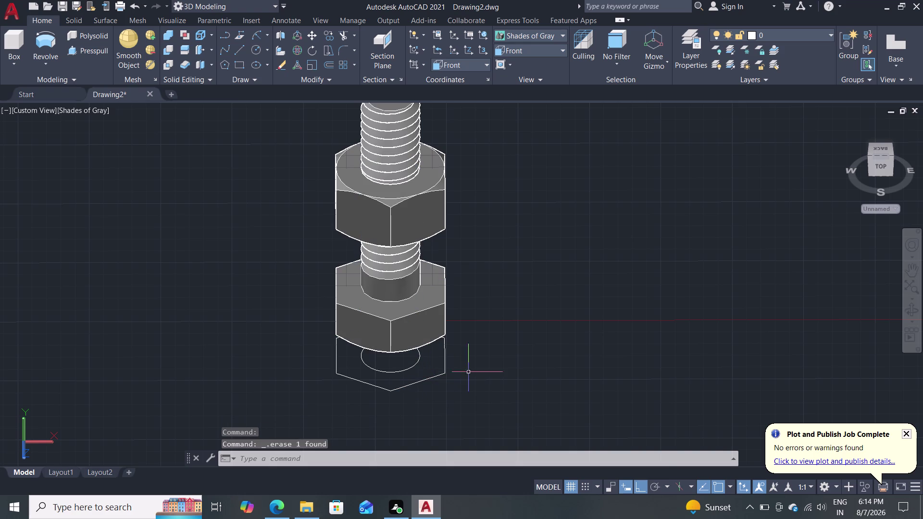
Erase the leftover flat hexagon and circle outlines under the lower hex.
middle_drag(500, 362, 520, 286)
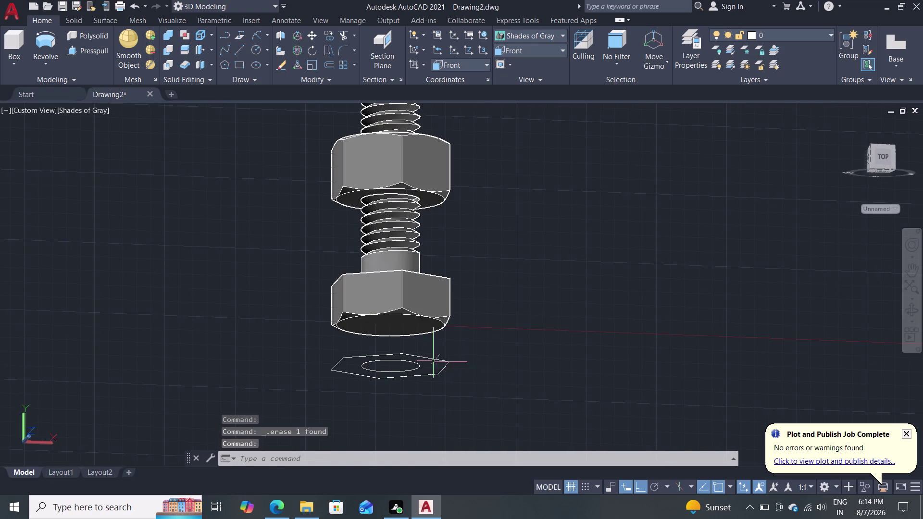
drag(469, 356, 350, 358)
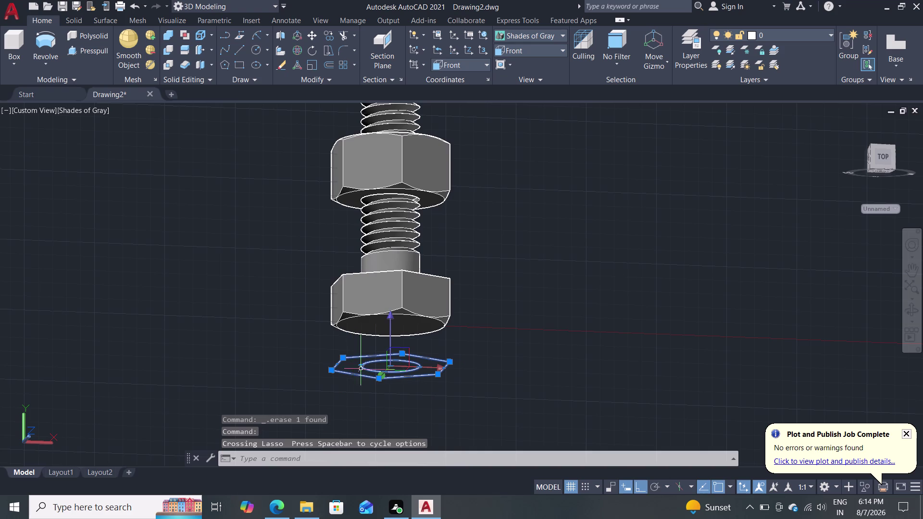
key(Delete)
middle_drag(539, 271, 546, 273)
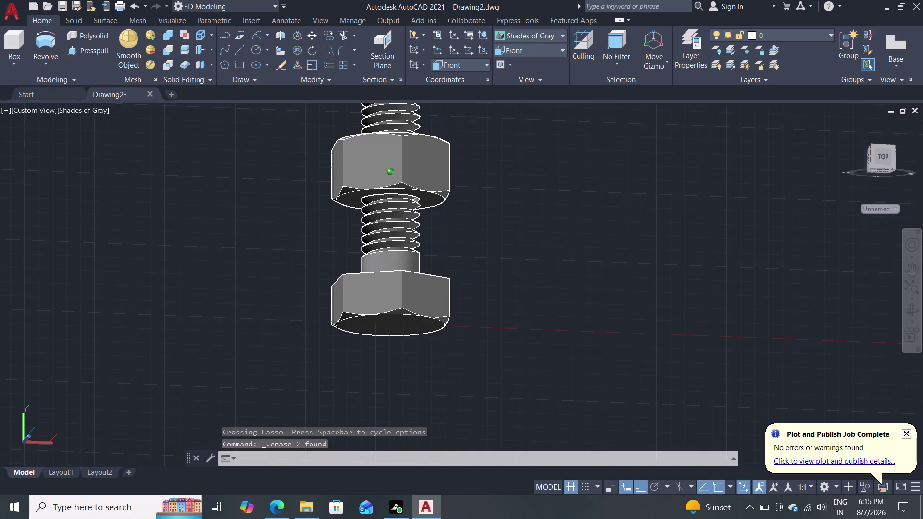
middle_drag(546, 274, 532, 342)
scroll(down, 3)
scroll(up, 3)
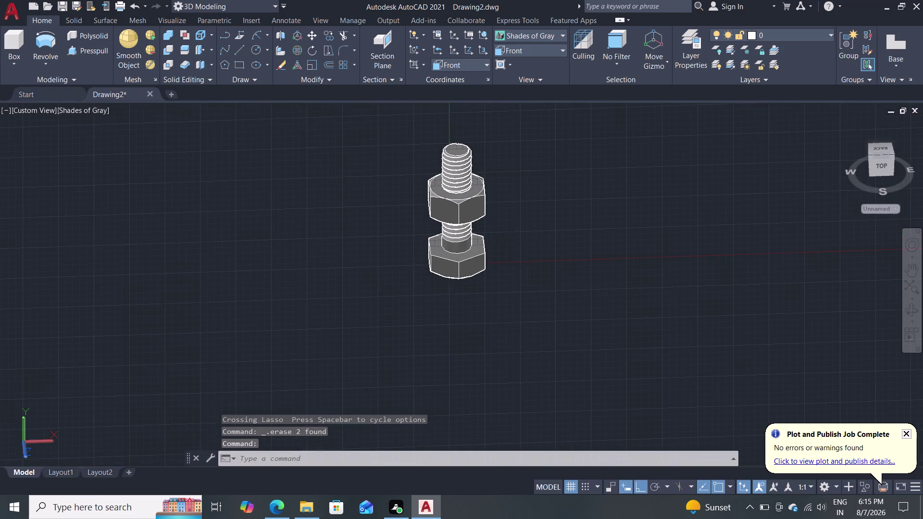
scroll(up, 3)
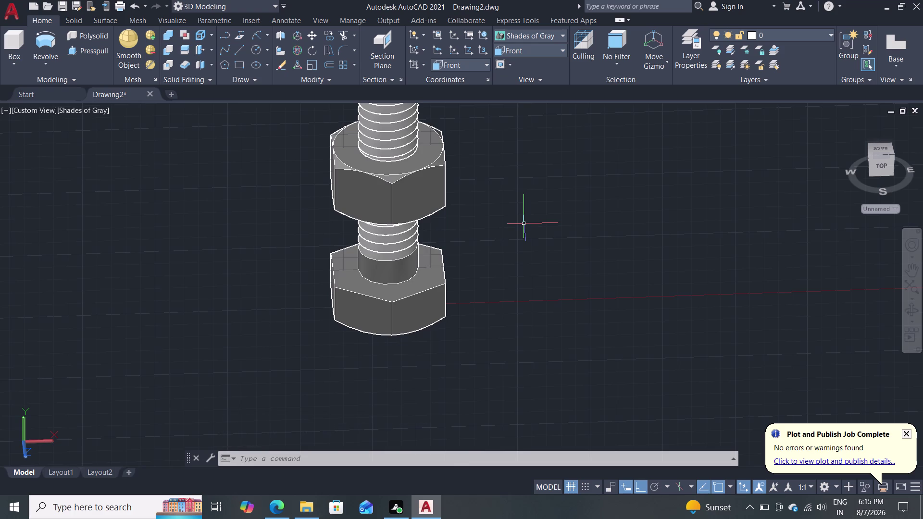
scroll(down, 3)
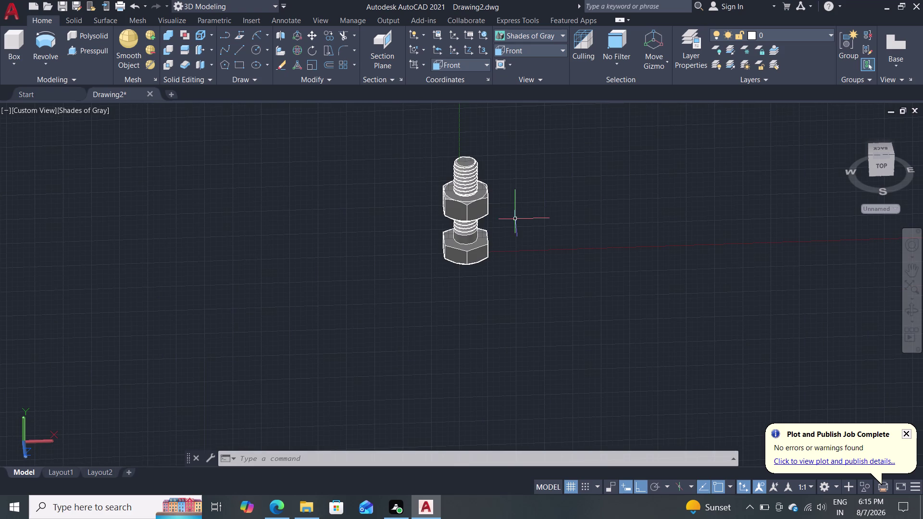
middle_drag(541, 195, 547, 218)
scroll(up, 3)
scroll(up, 3)
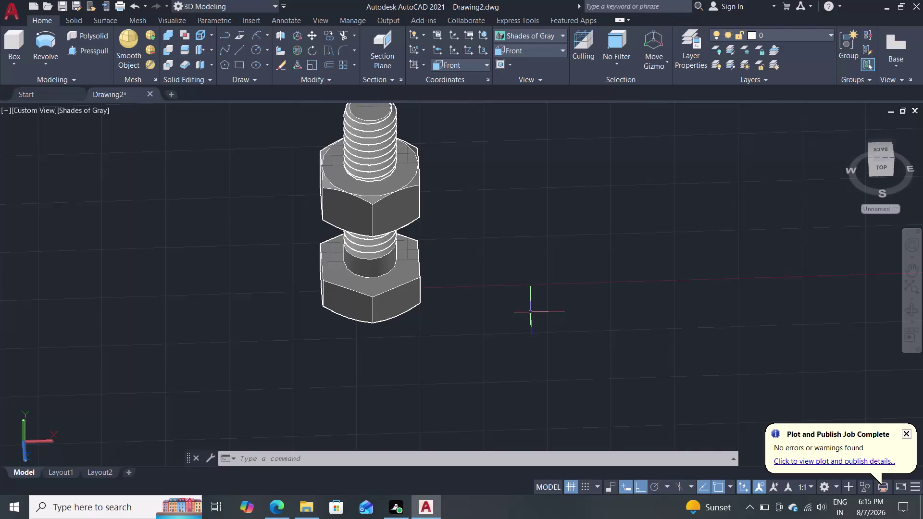
Copy the threaded bolt with CO to a spot right of the assembly.
scroll(down, 3)
text(c)
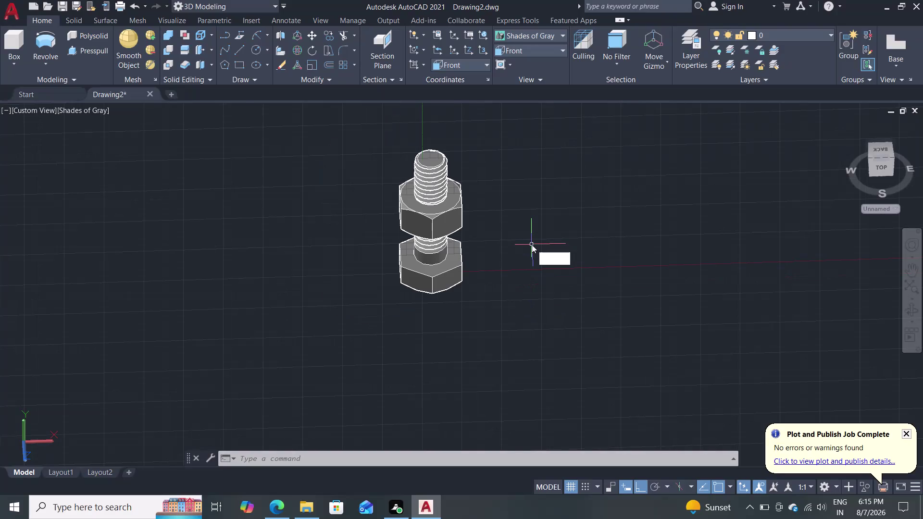
text(o)
key(Return)
click(443, 261)
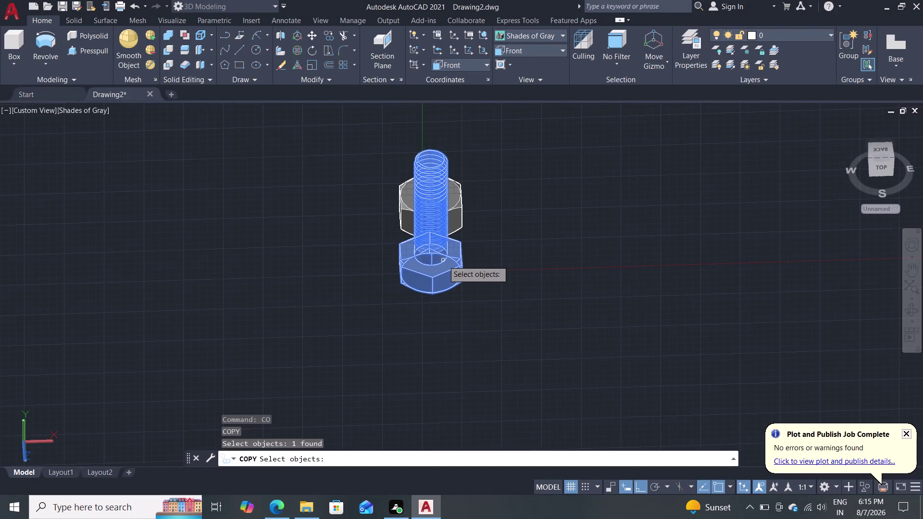
key(Return)
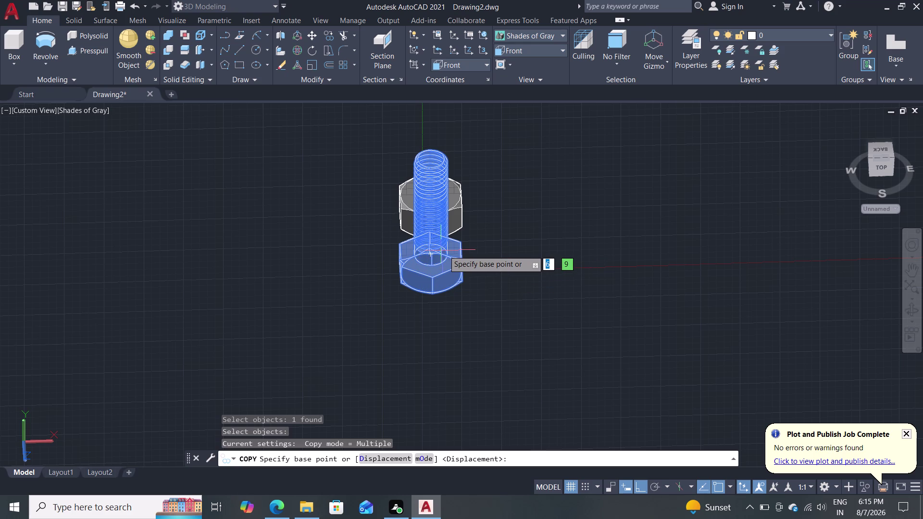
click(429, 258)
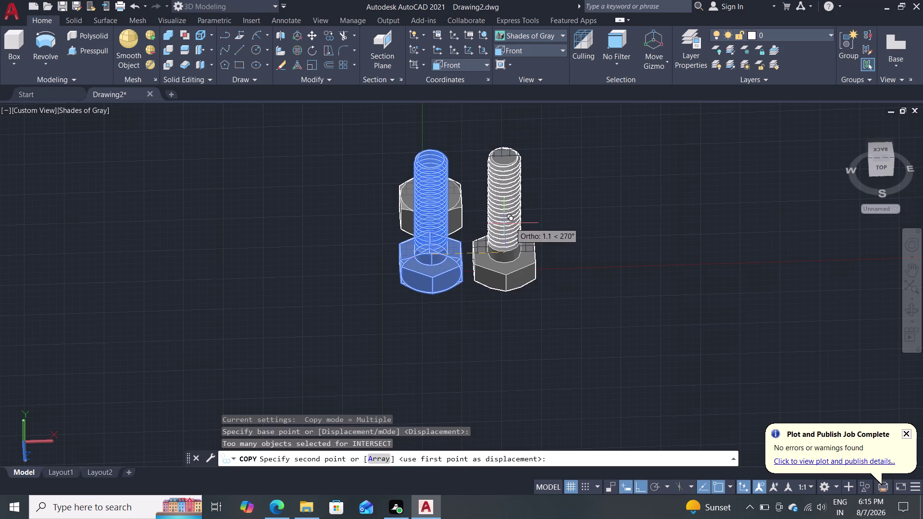
click(605, 223)
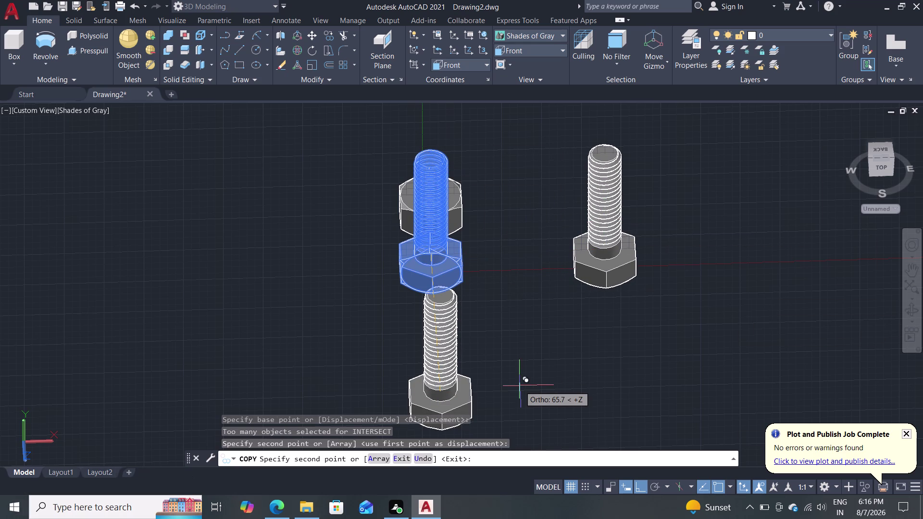
key(Escape)
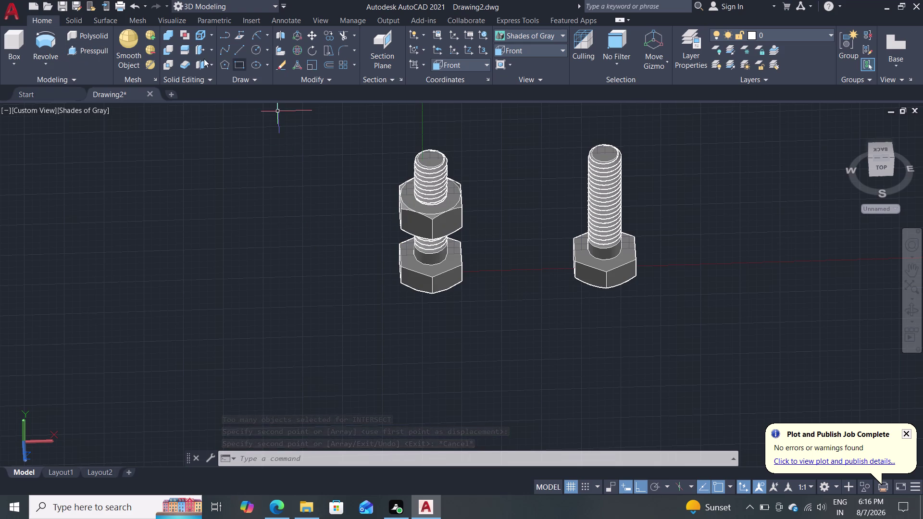
click(170, 50)
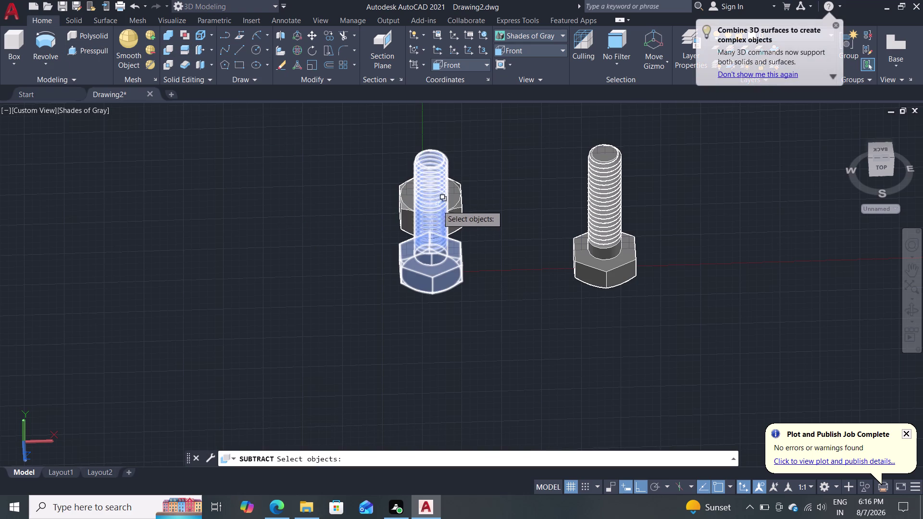
Subtract the threaded bolt from the upper hex, retrying after a mistaken selection.
click(460, 203)
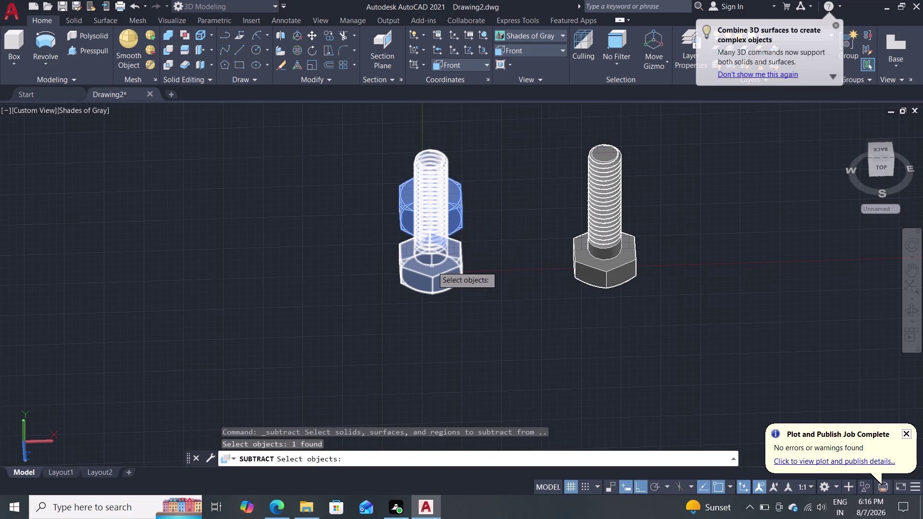
click(432, 266)
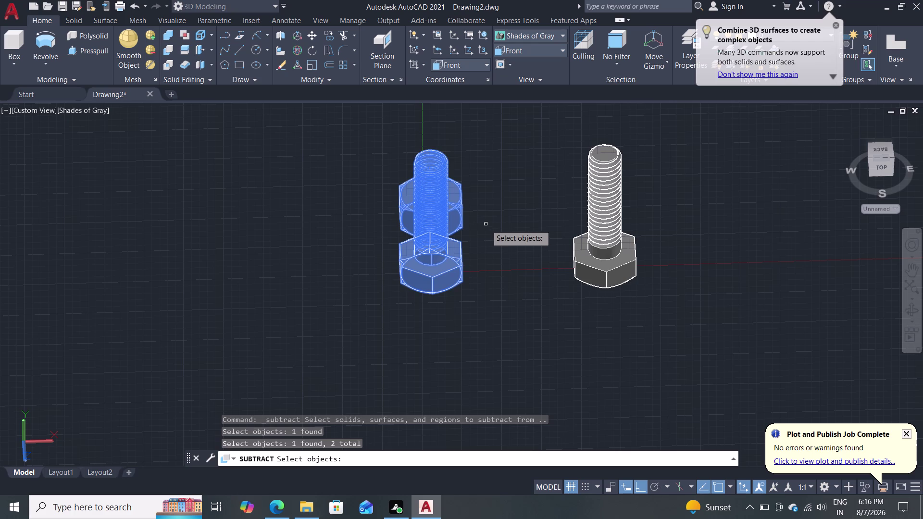
key(Escape)
key(Escape)
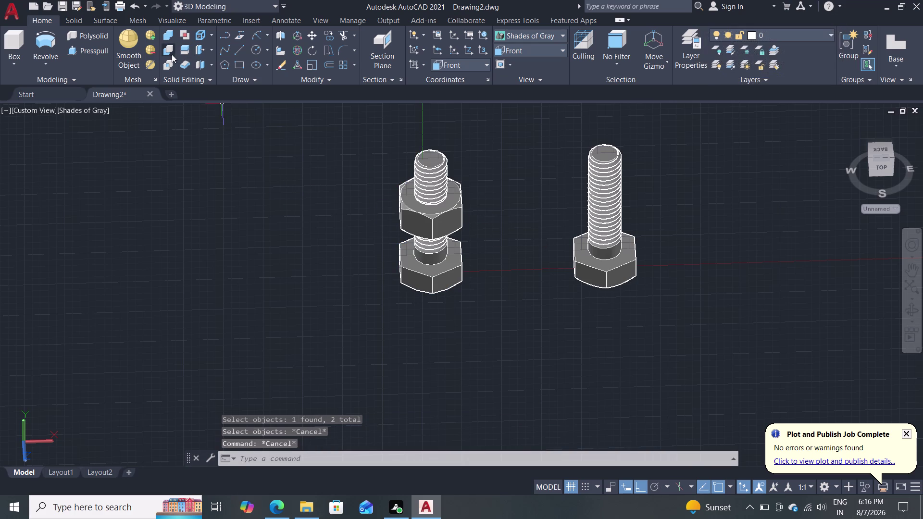
click(172, 54)
click(452, 208)
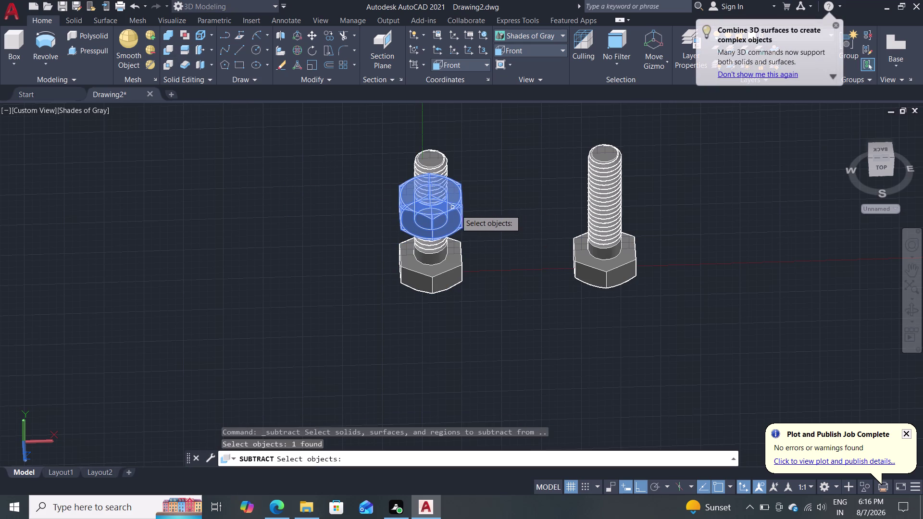
key(Return)
click(447, 270)
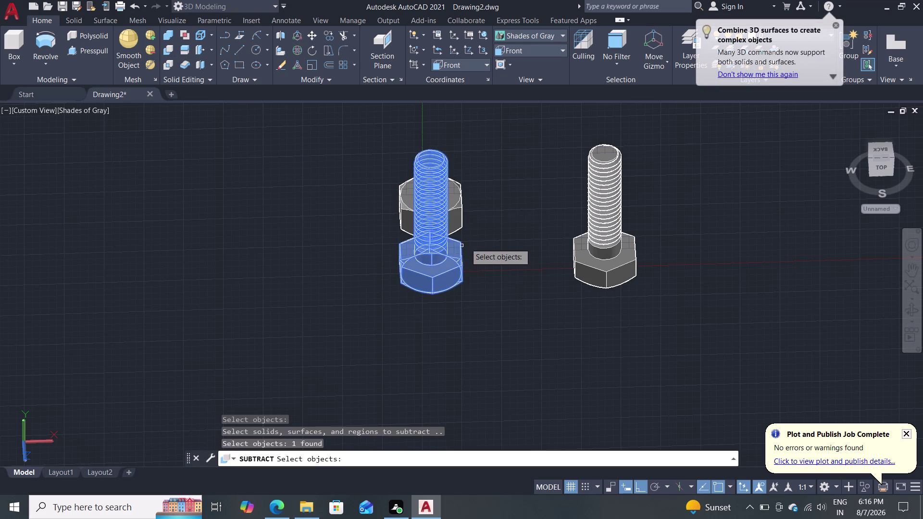
key(Return)
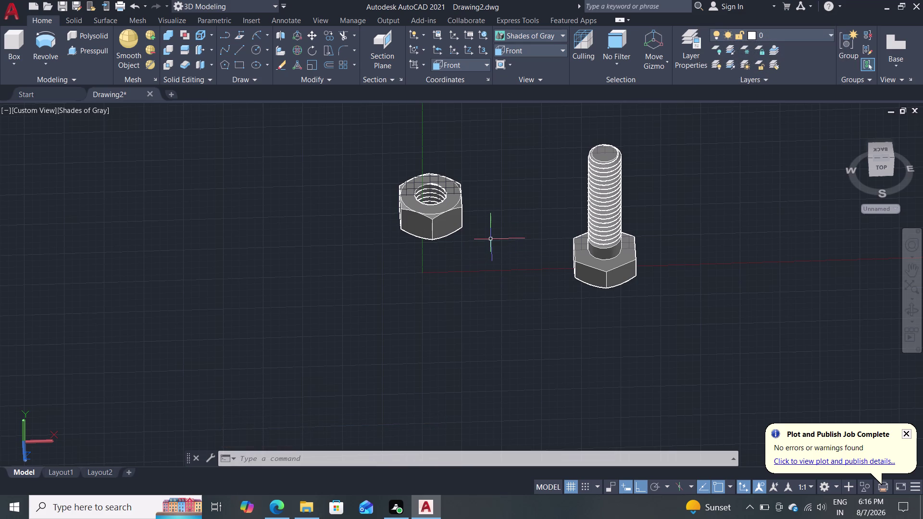
scroll(down, 3)
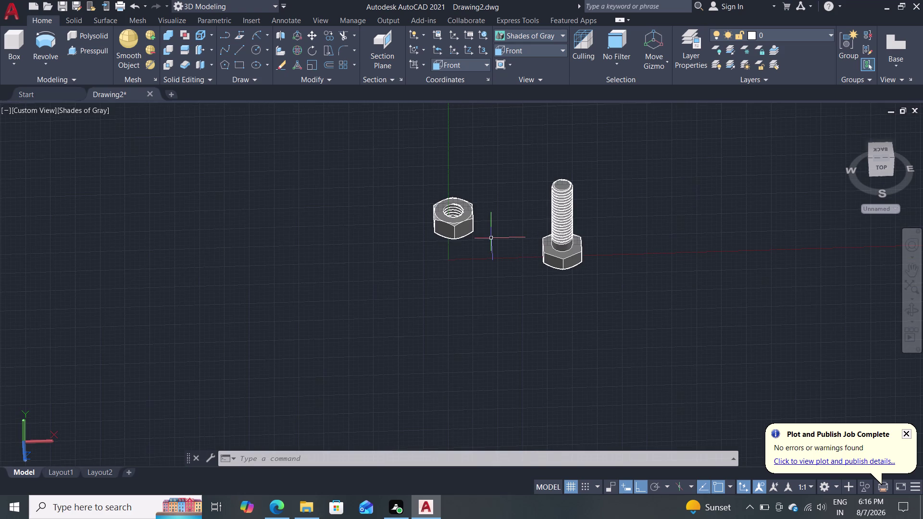
scroll(up, 3)
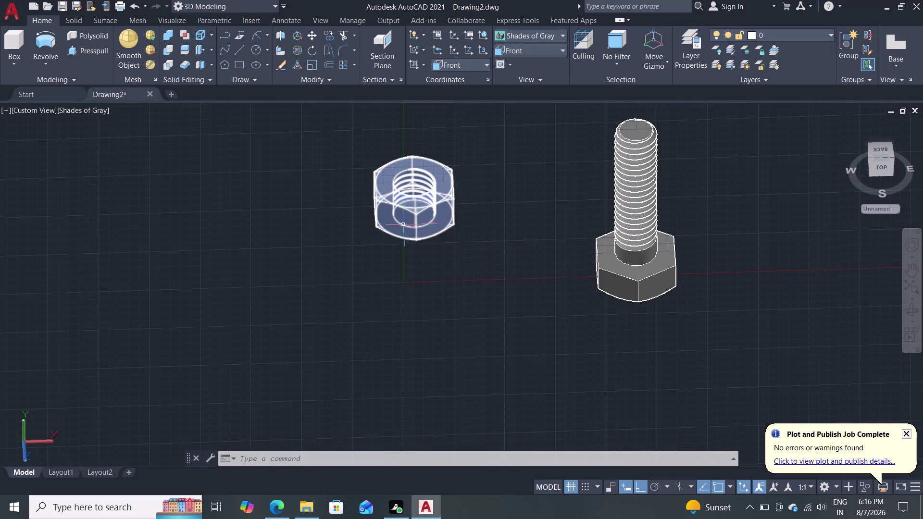
middle_drag(489, 230, 496, 318)
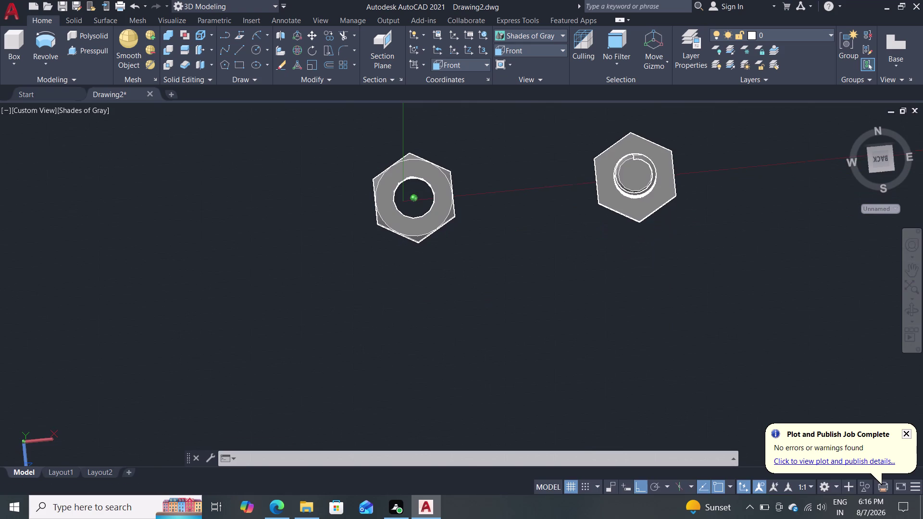
scroll(up, 3)
scroll(up, 3)
middle_drag(453, 216, 651, 224)
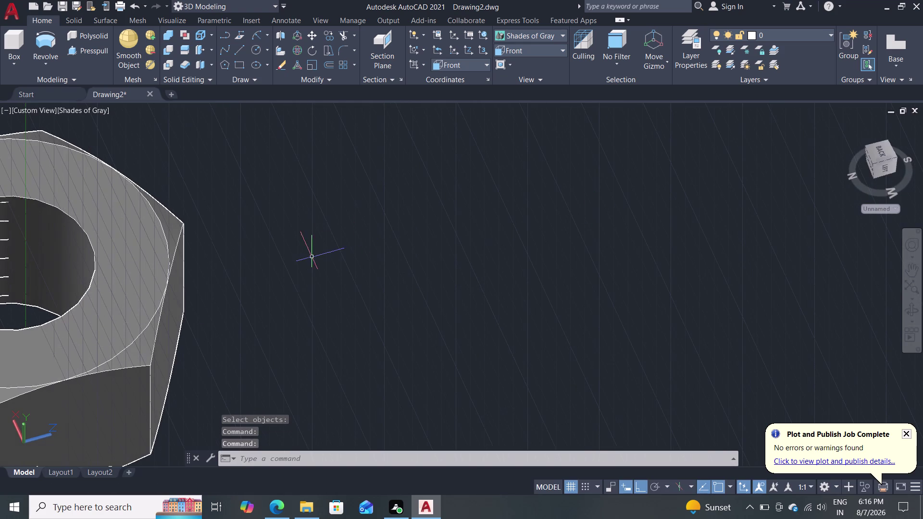
scroll(down, 3)
scroll(up, 3)
middle_drag(311, 261, 726, 215)
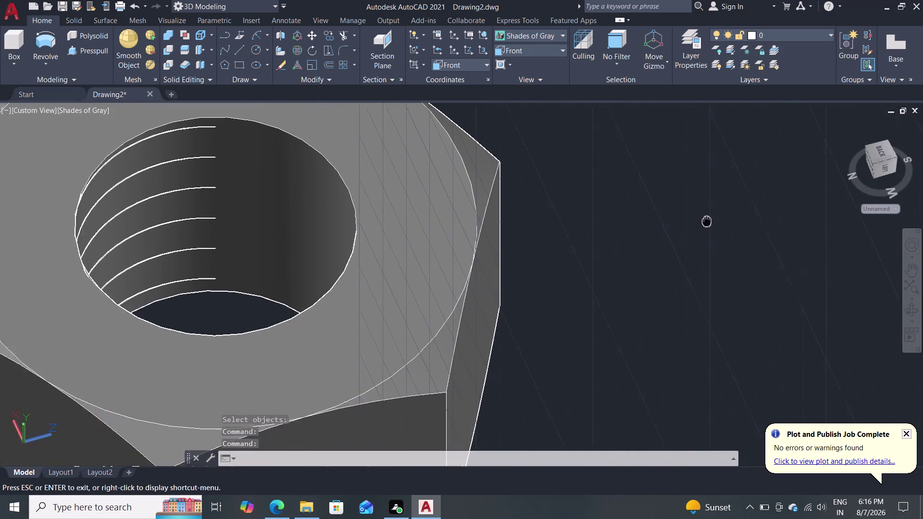
middle_drag(726, 215, 817, 199)
scroll(down, 3)
scroll(up, 3)
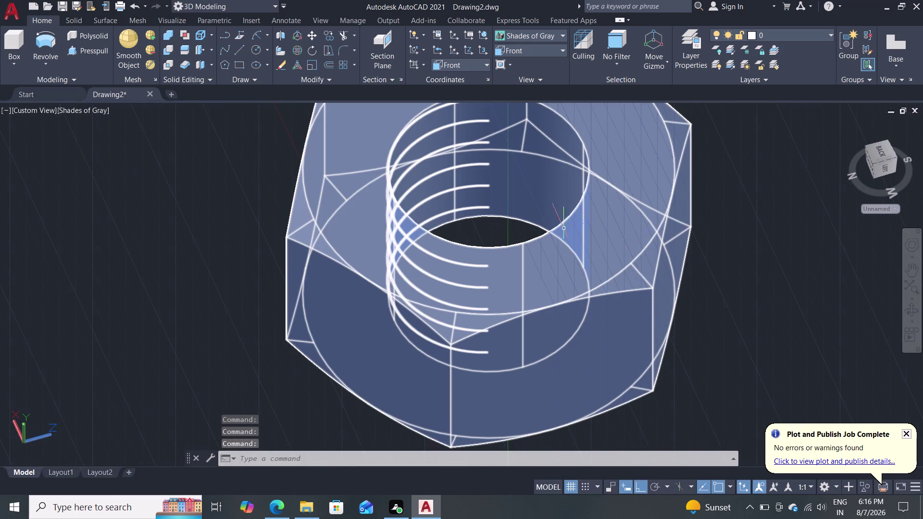
scroll(down, 3)
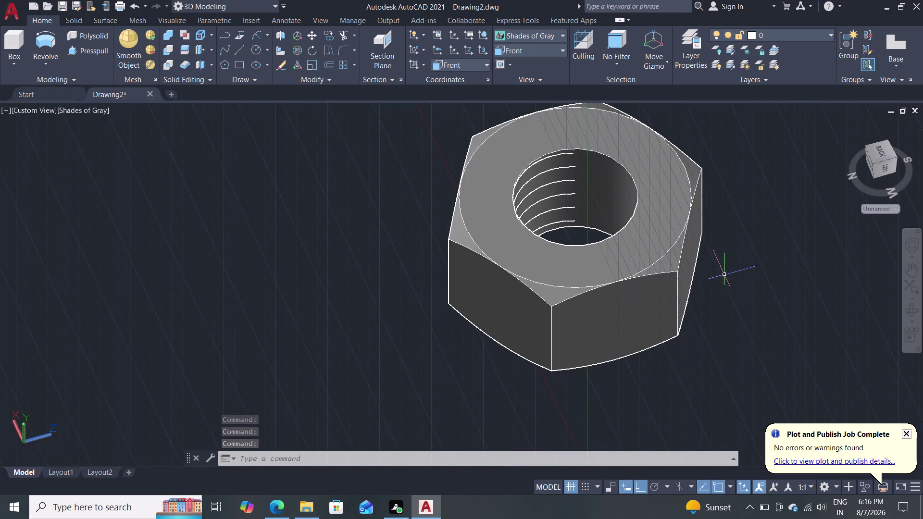
middle_drag(735, 285, 597, 149)
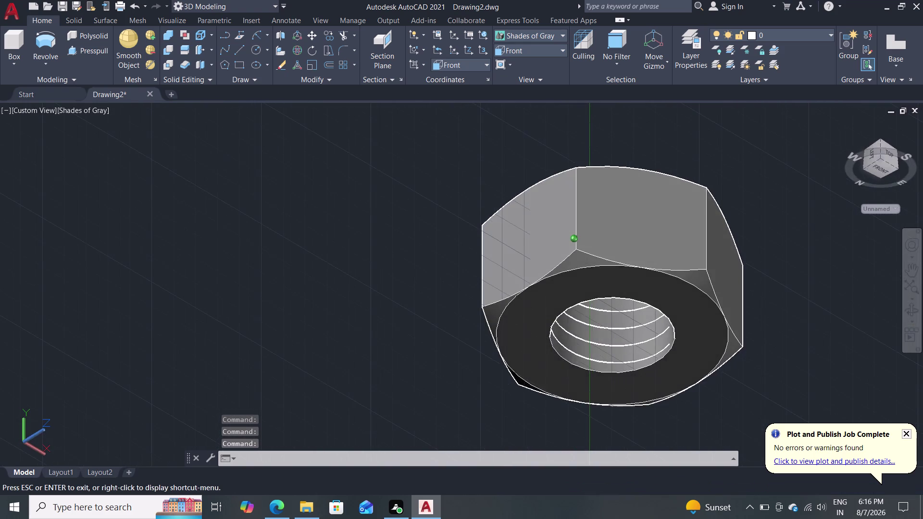
middle_drag(597, 150, 409, 276)
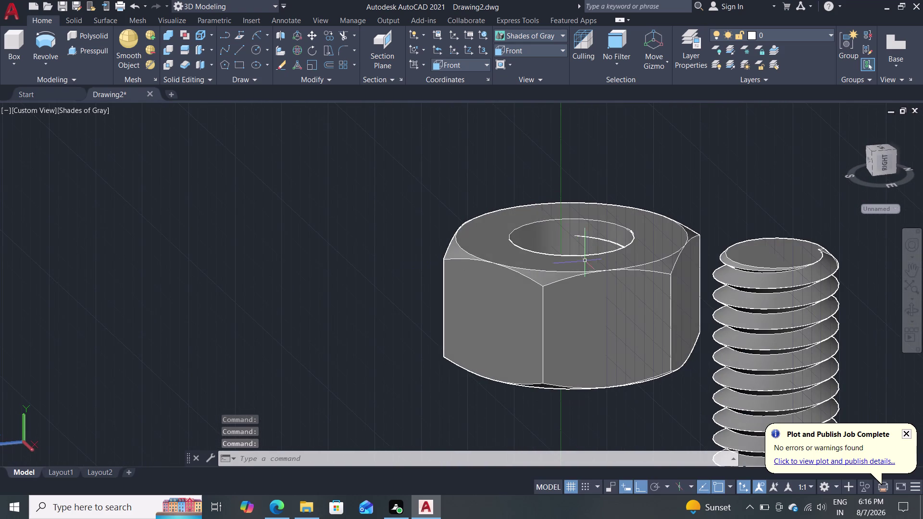
scroll(down, 3)
scroll(up, 3)
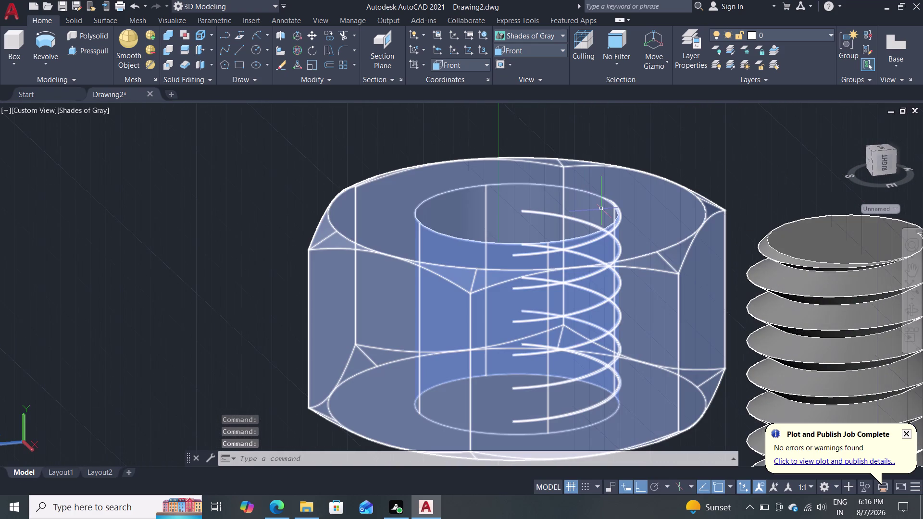
middle_drag(749, 147, 922, 220)
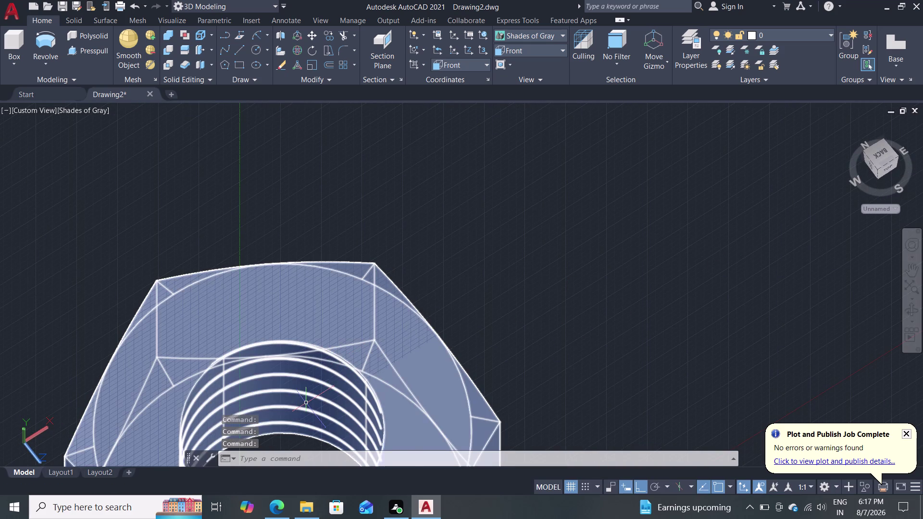
scroll(up, 3)
middle_drag(313, 399, 378, 307)
scroll(up, 3)
scroll(down, 3)
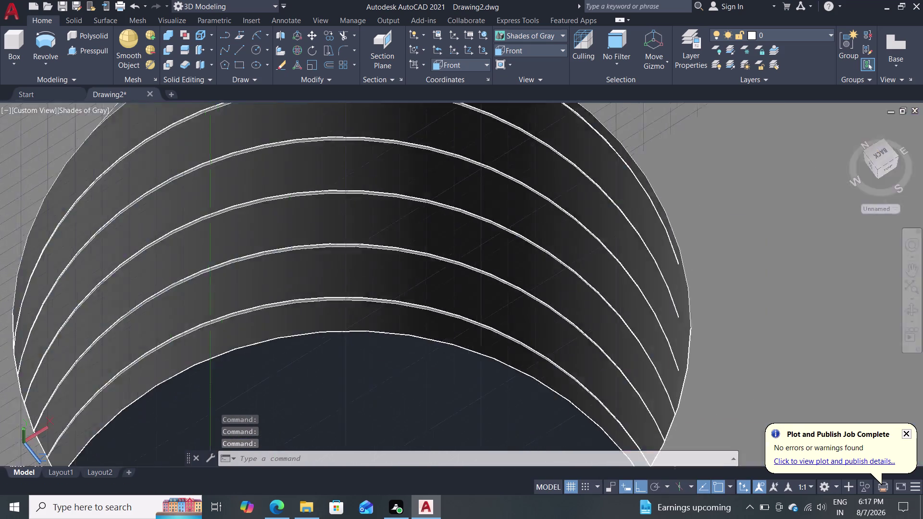
scroll(down, 3)
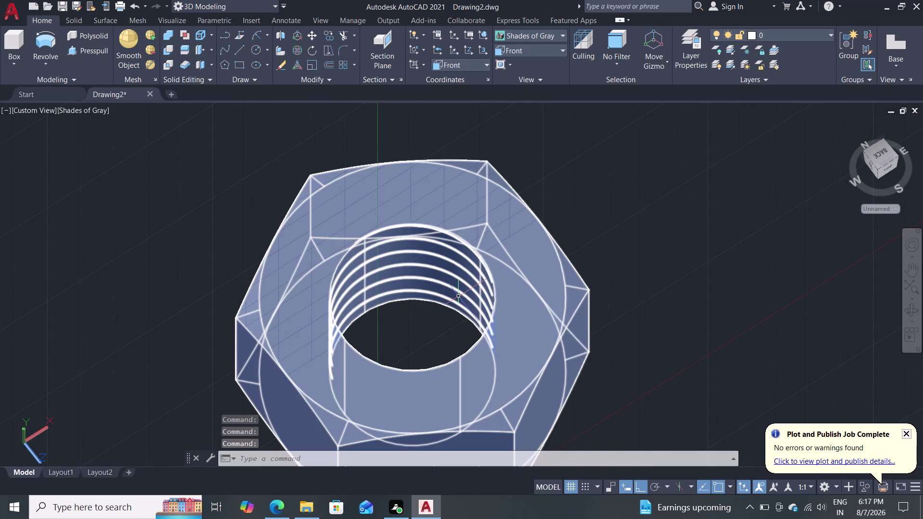
scroll(down, 3)
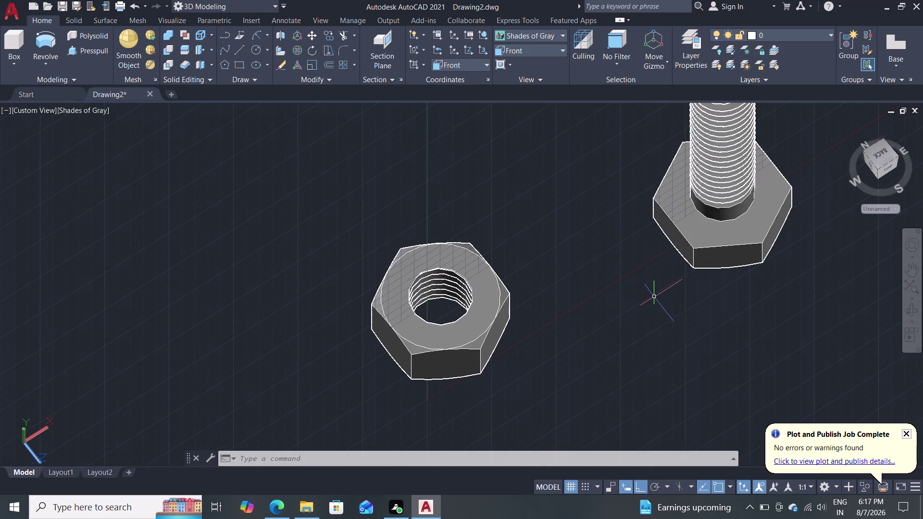
scroll(down, 3)
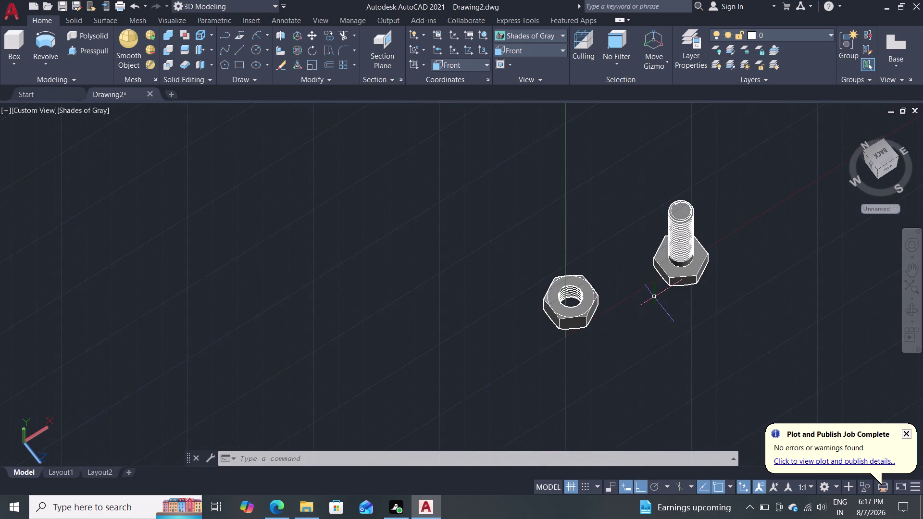
scroll(up, 3)
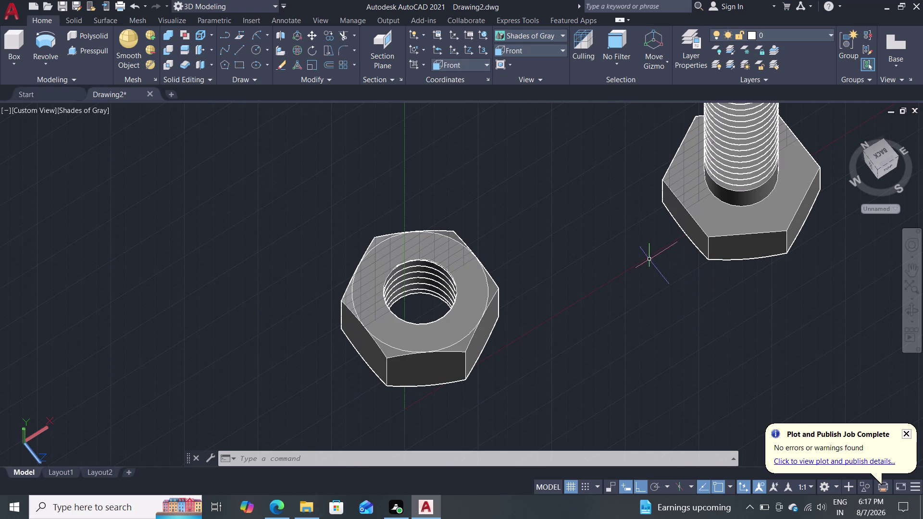
middle_drag(646, 263, 645, 77)
middle_click(576, 293)
middle_drag(597, 275, 502, 425)
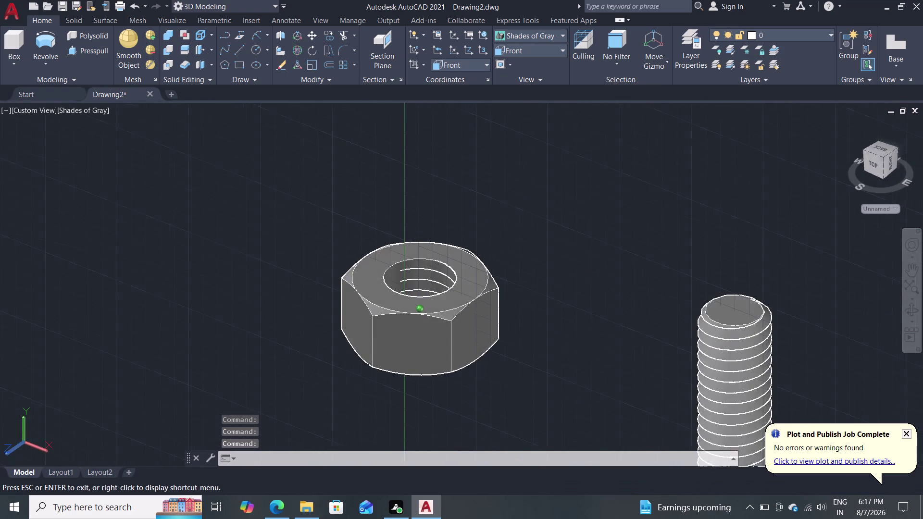
middle_drag(502, 425, 514, 423)
middle_drag(546, 410, 609, 403)
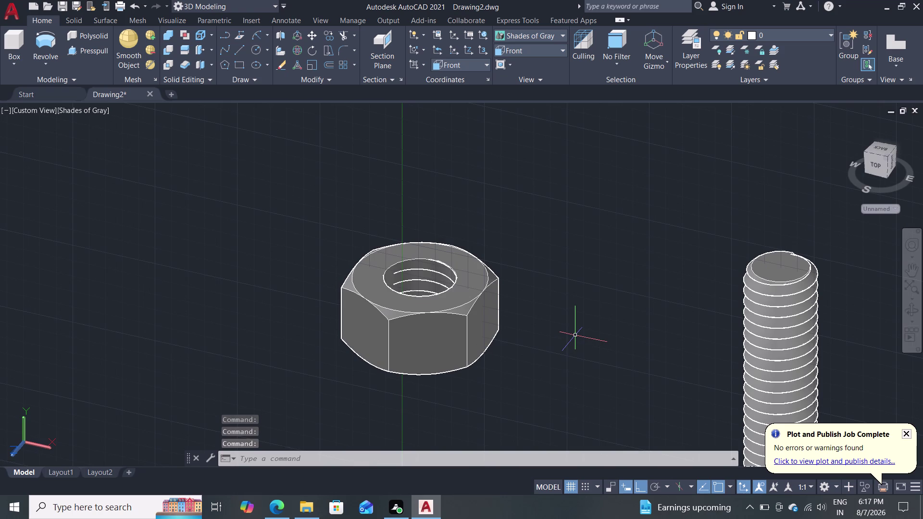
scroll(down, 3)
scroll(up, 3)
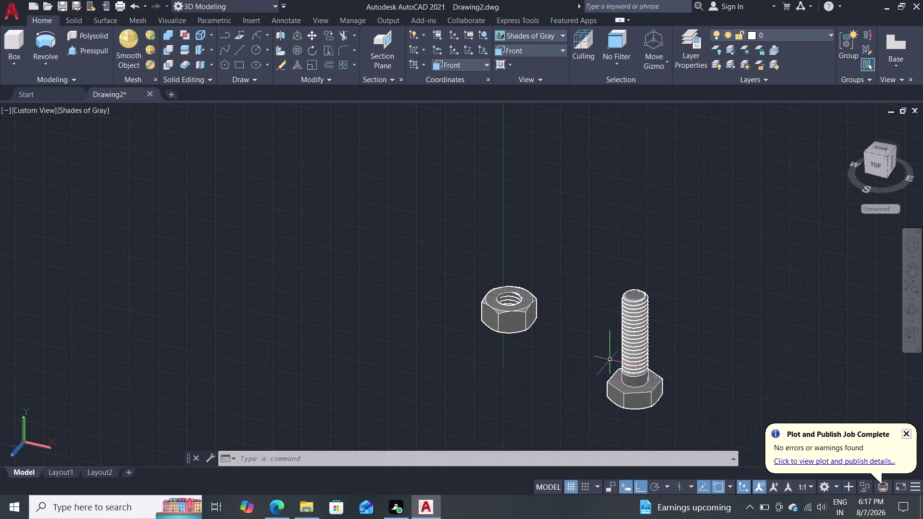
scroll(up, 3)
scroll(down, 3)
scroll(up, 3)
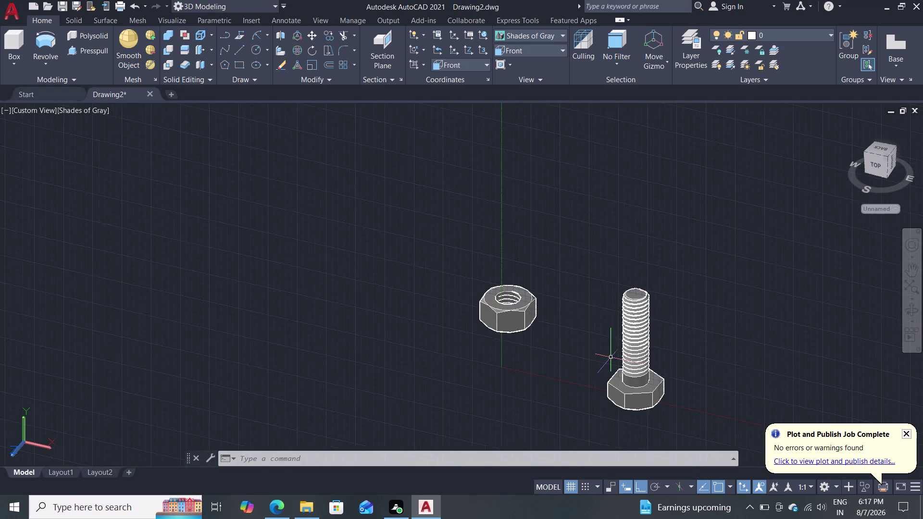
scroll(up, 3)
scroll(up, 3)
scroll(up, 3)
middle_drag(619, 344, 460, 349)
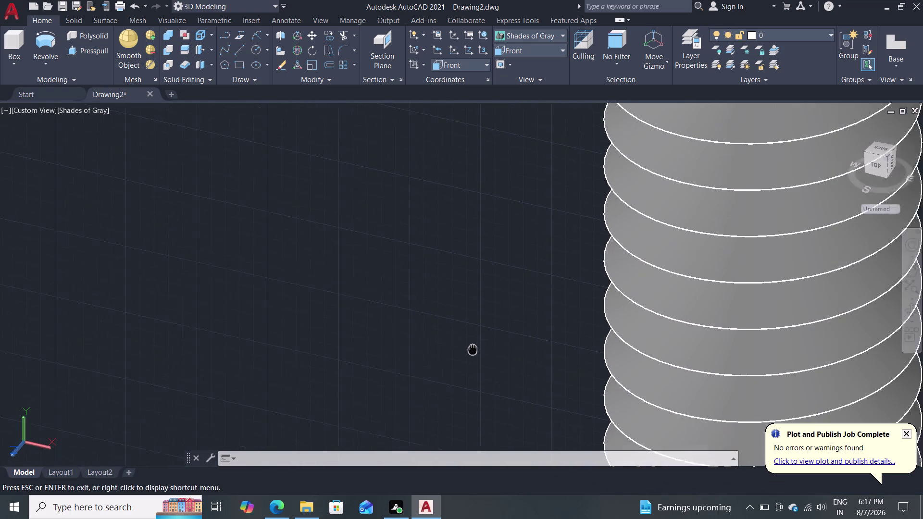
middle_drag(459, 350, 421, 354)
scroll(down, 3)
middle_drag(333, 179, 346, 189)
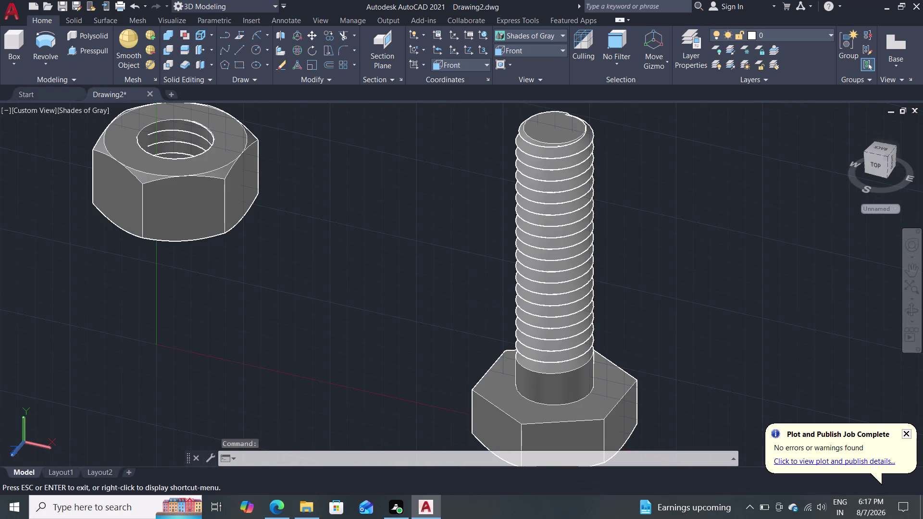
middle_drag(346, 189, 540, 347)
scroll(up, 3)
scroll(up, 3)
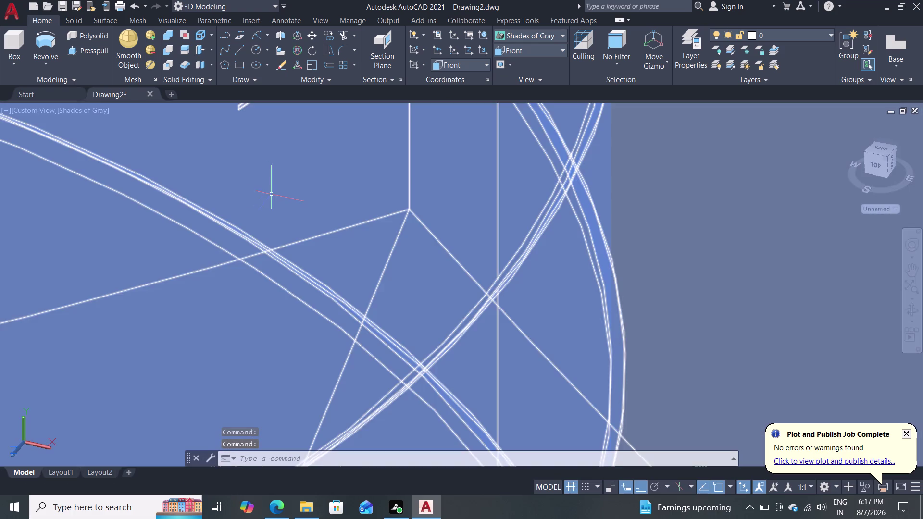
middle_drag(278, 197, 576, 372)
scroll(down, 3)
scroll(down, 3)
scroll(down, 3)
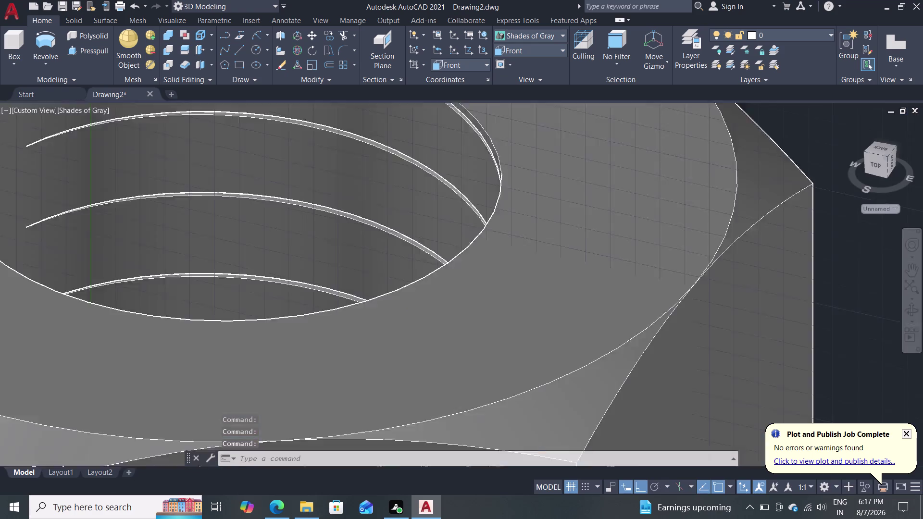
scroll(up, 3)
scroll(down, 3)
middle_drag(281, 239, 392, 267)
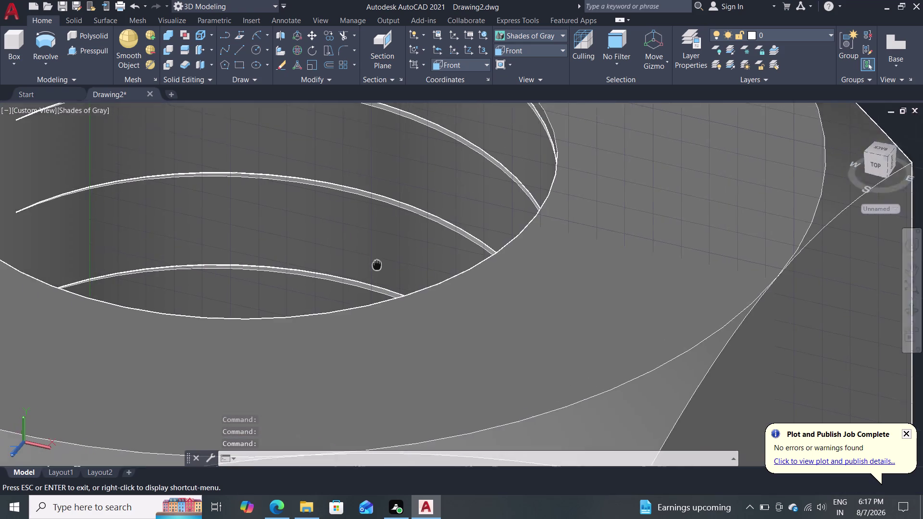
middle_drag(392, 266, 605, 294)
scroll(up, 3)
scroll(down, 3)
scroll(down, 3)
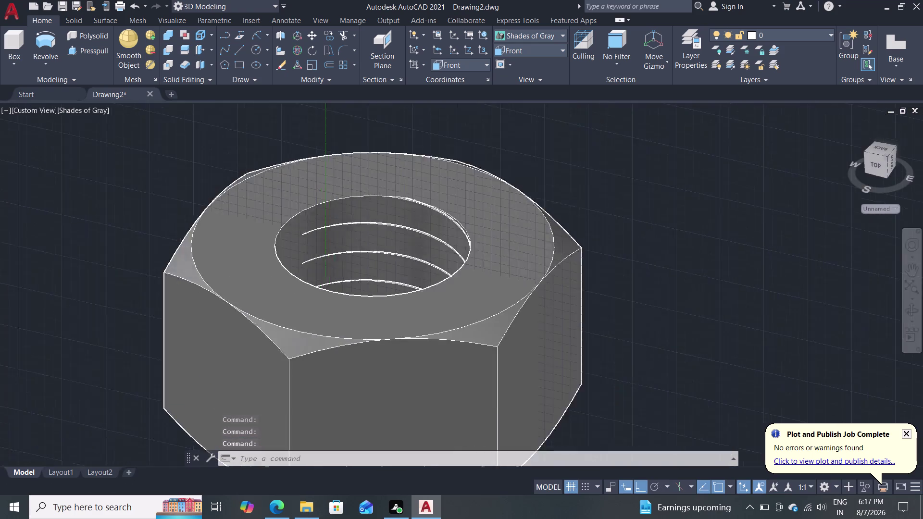
scroll(down, 3)
middle_drag(530, 341, 431, 303)
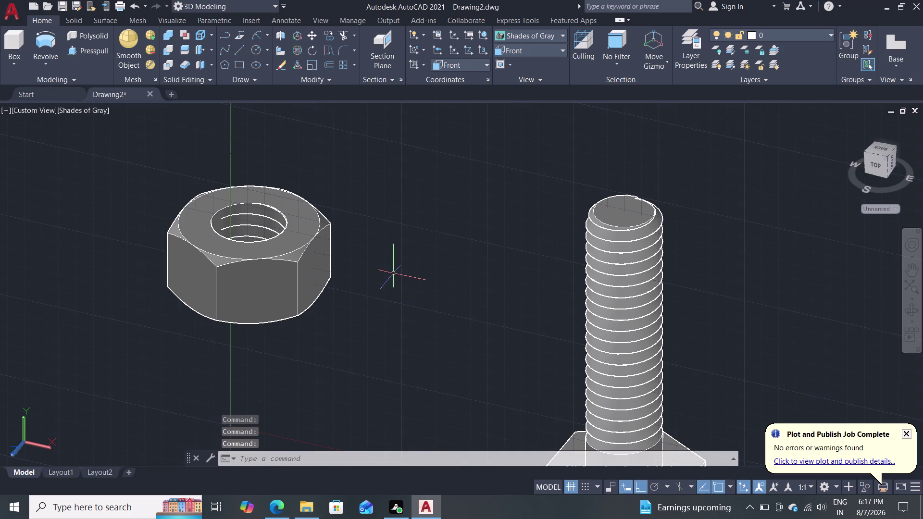
middle_drag(390, 238, 235, 309)
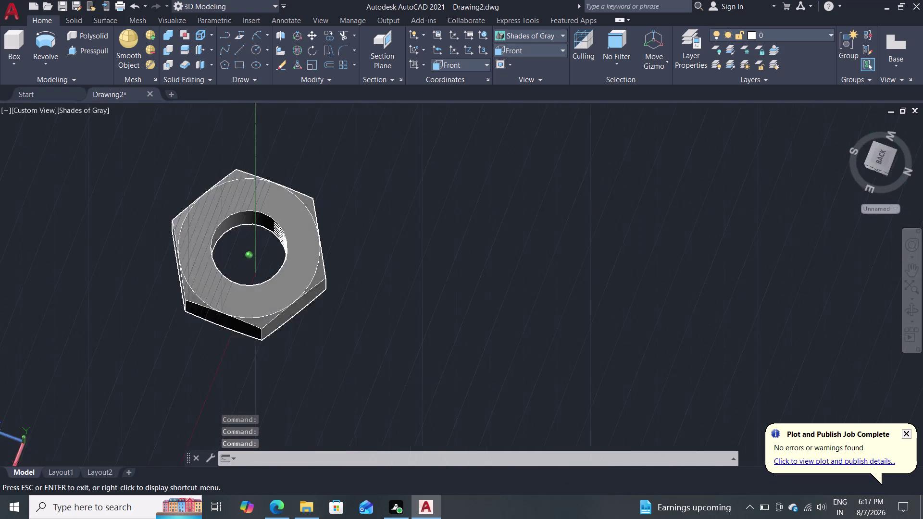
middle_drag(235, 309, 127, 236)
scroll(up, 3)
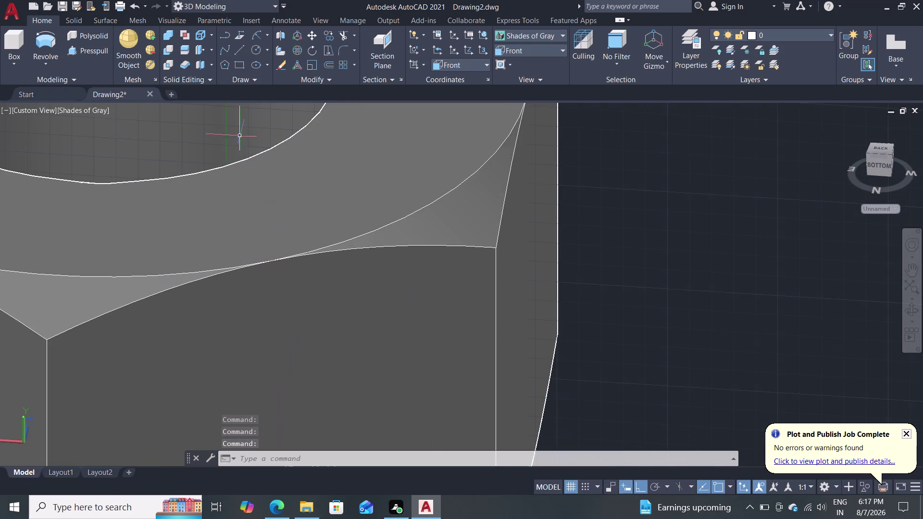
middle_drag(227, 130, 383, 415)
scroll(down, 3)
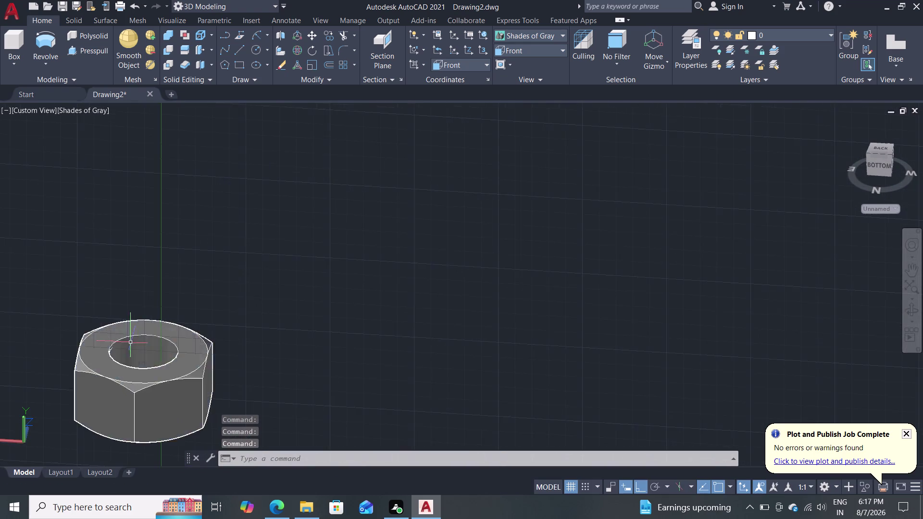
scroll(down, 3)
scroll(up, 3)
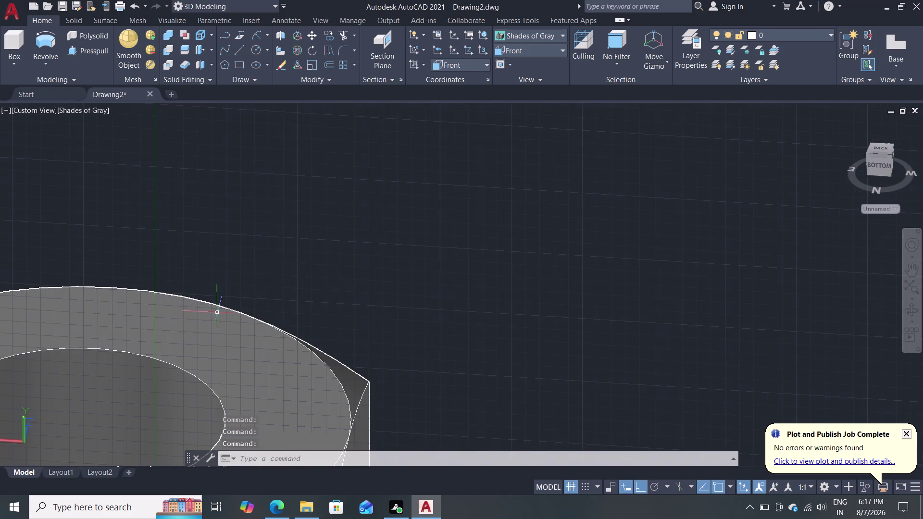
scroll(down, 3)
scroll(up, 3)
middle_drag(133, 413, 401, 231)
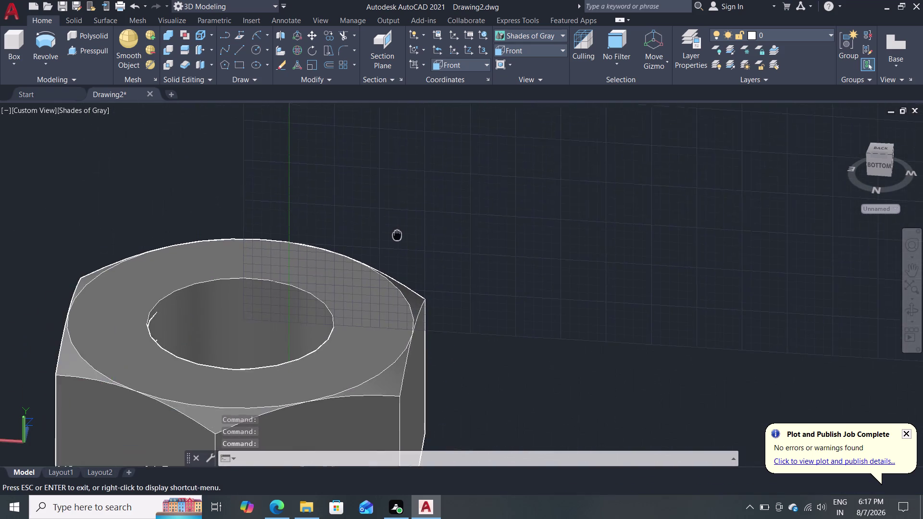
middle_drag(402, 231, 415, 230)
scroll(down, 3)
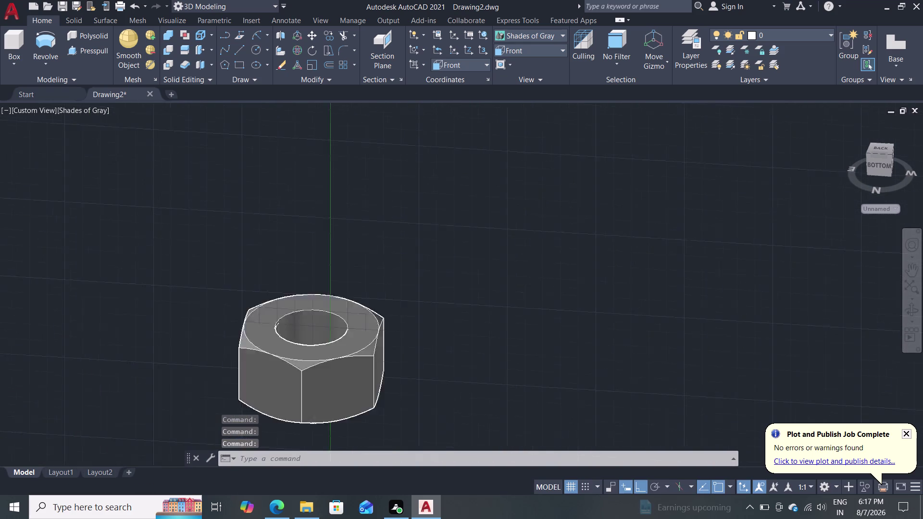
scroll(down, 3)
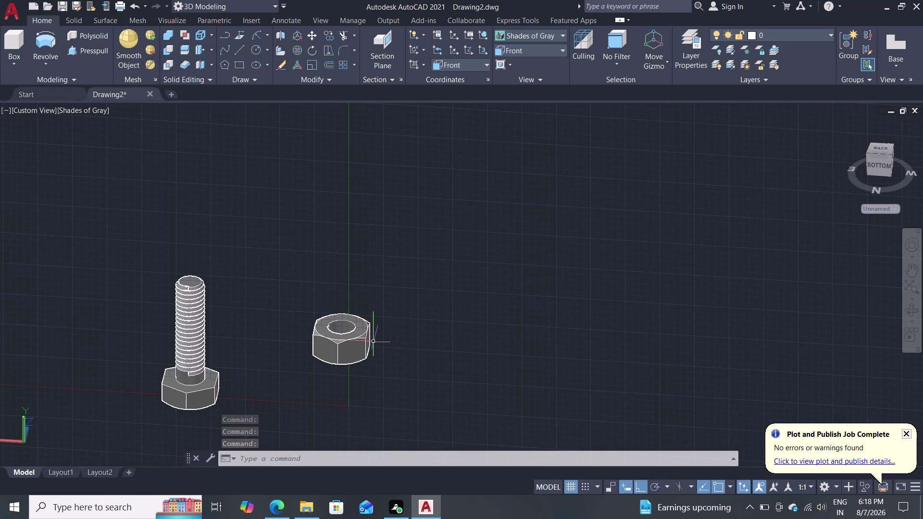
scroll(down, 3)
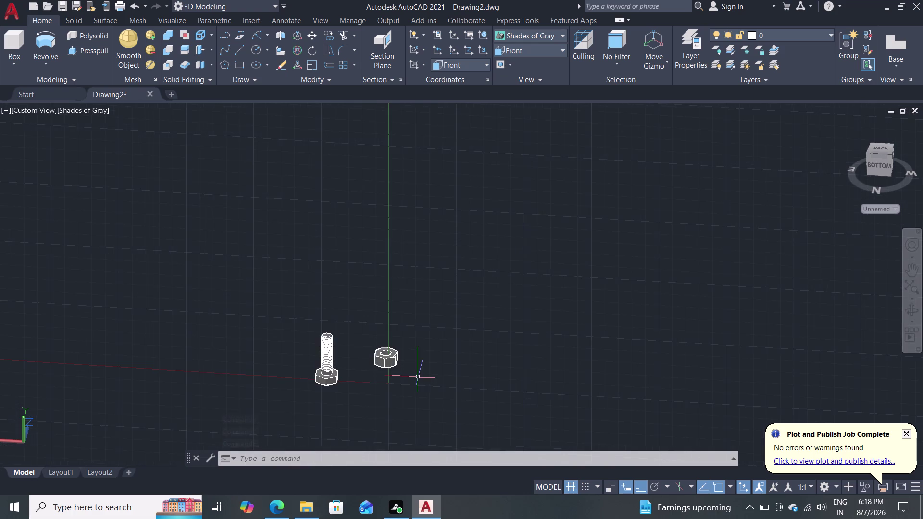
scroll(up, 3)
middle_drag(372, 388, 442, 367)
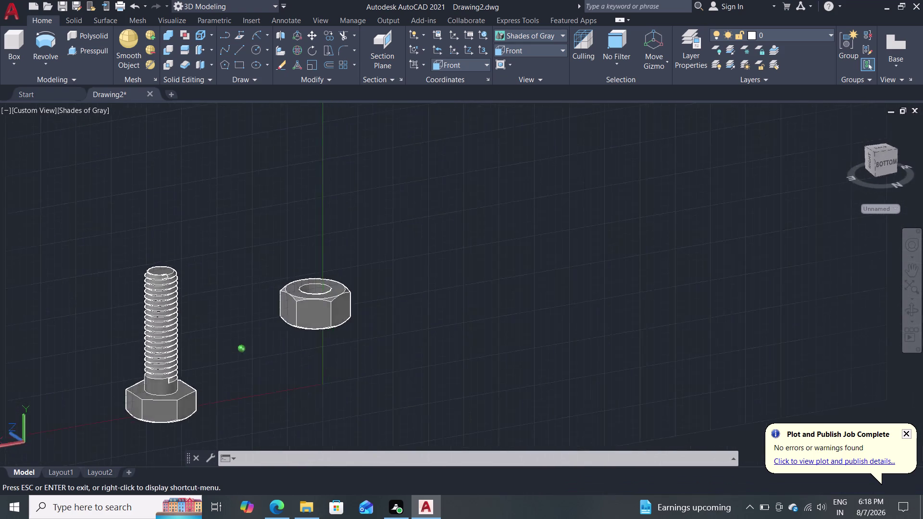
middle_drag(442, 368, 669, 381)
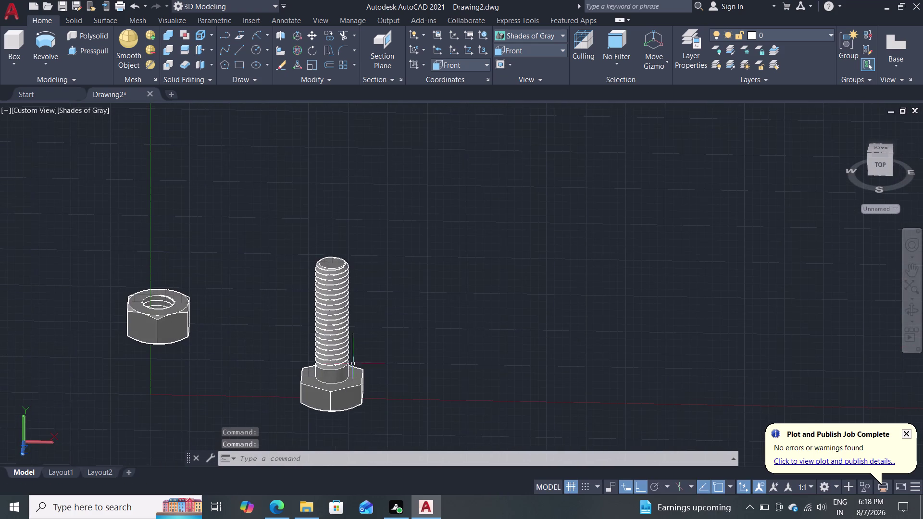
scroll(up, 3)
middle_drag(228, 317, 322, 311)
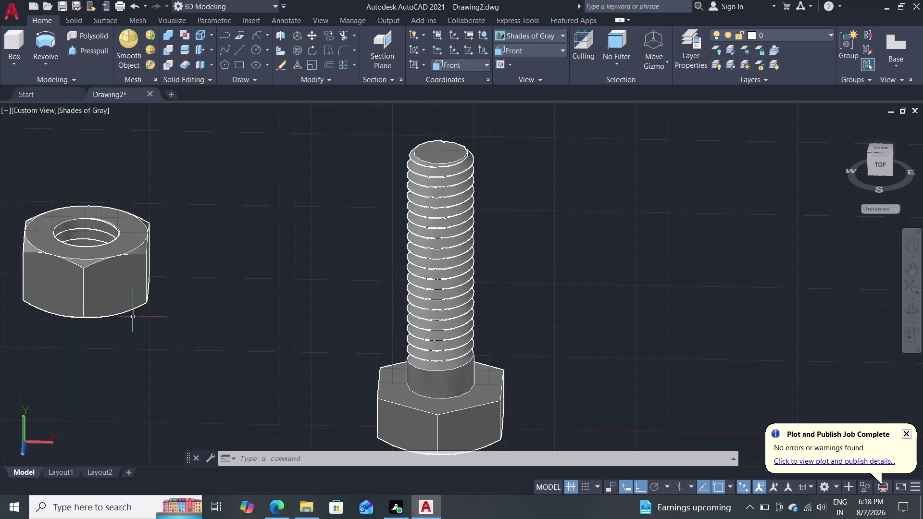
Move the internally threaded nut from its hole centre to a point on the bolt shank.
key(m)
key(Return)
click(126, 299)
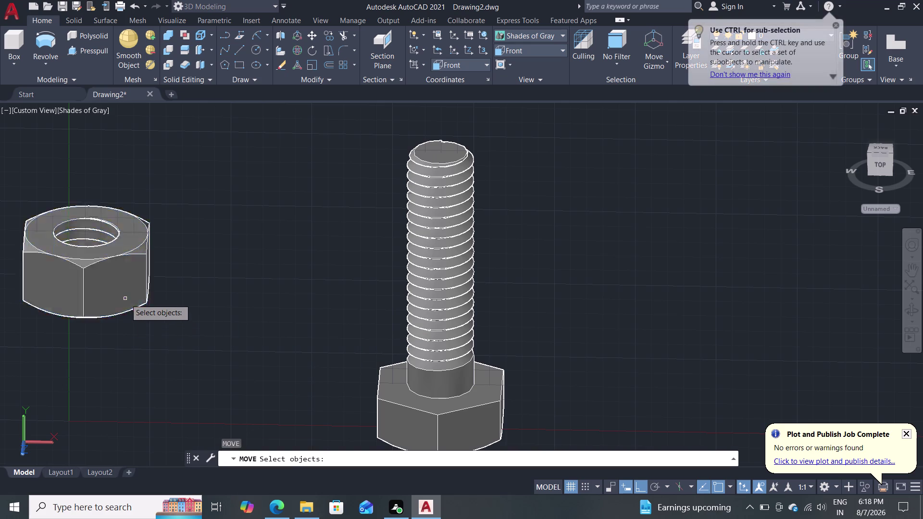
key(Return)
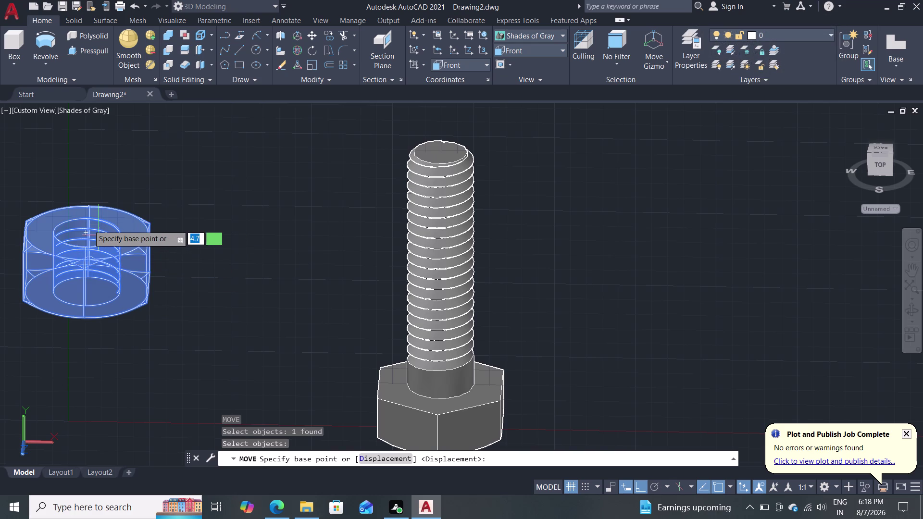
scroll(up, 3)
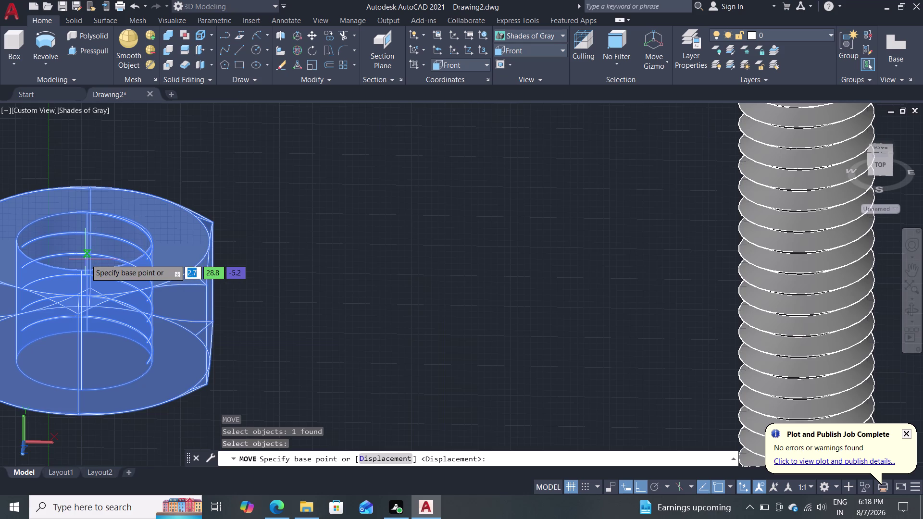
double_click(86, 259)
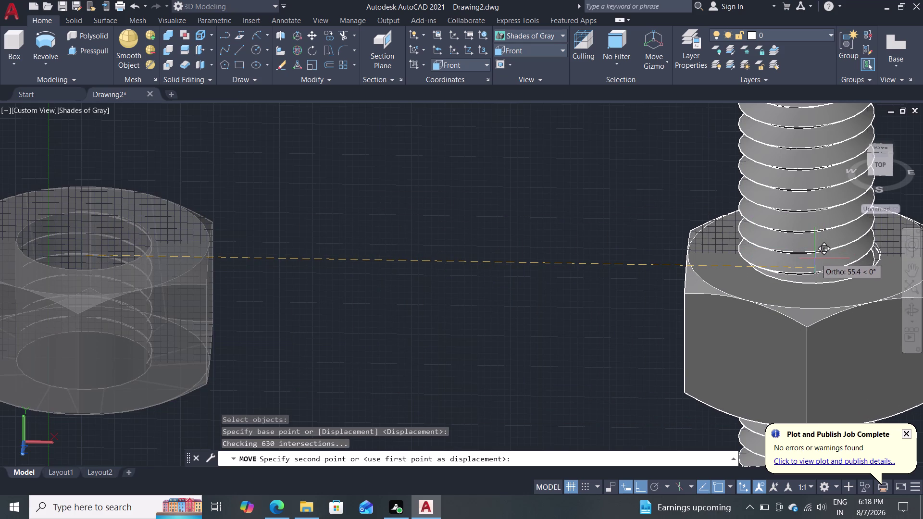
double_click(813, 259)
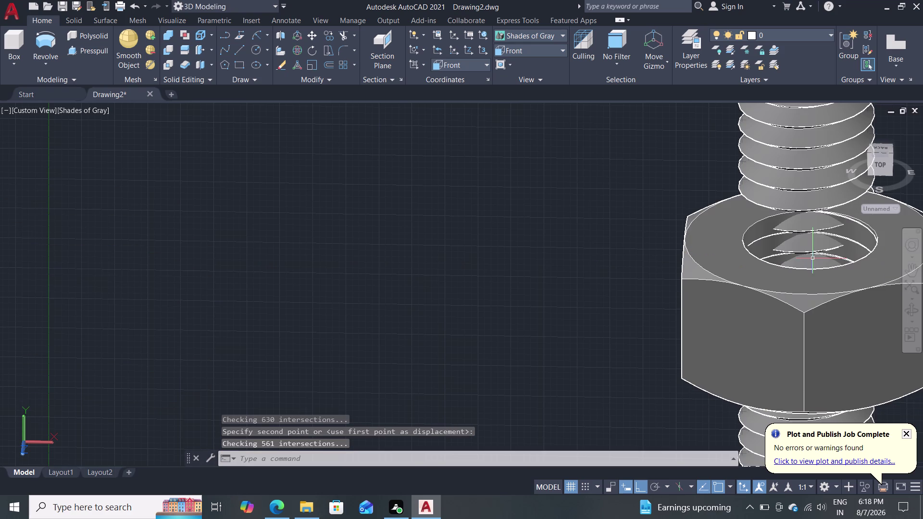
scroll(down, 3)
middle_drag(544, 277, 224, 232)
scroll(down, 3)
scroll(up, 3)
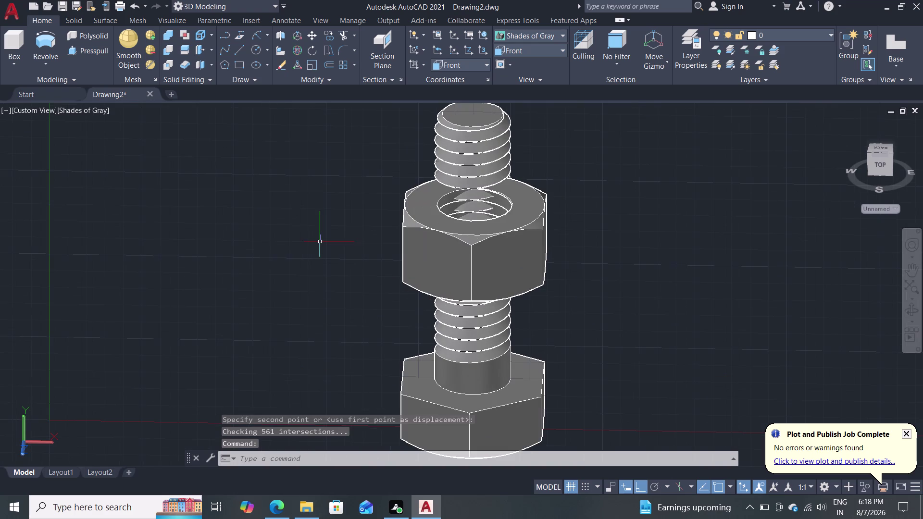
Start the MOVE command again with M.
key(m)
key(Return)
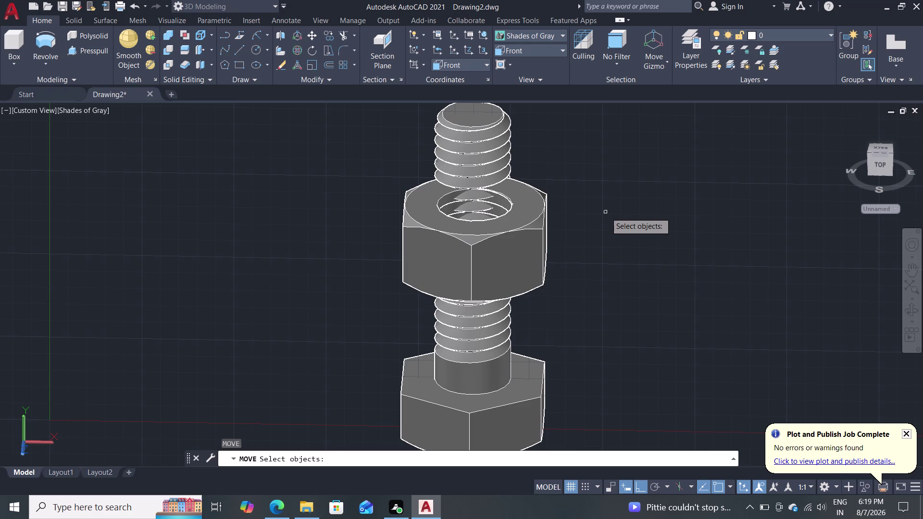
Select the hex nut, orbiting to view it from below.
click(531, 246)
scroll(up, 3)
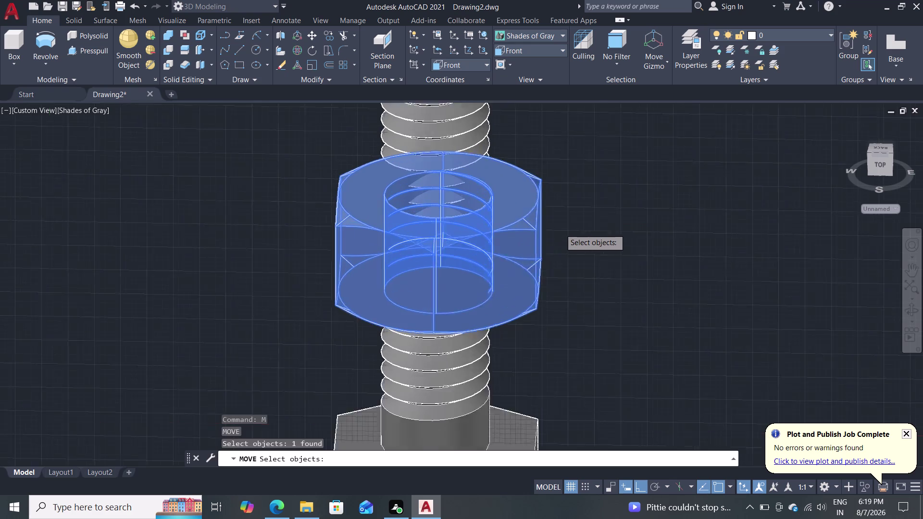
middle_drag(579, 207, 609, 291)
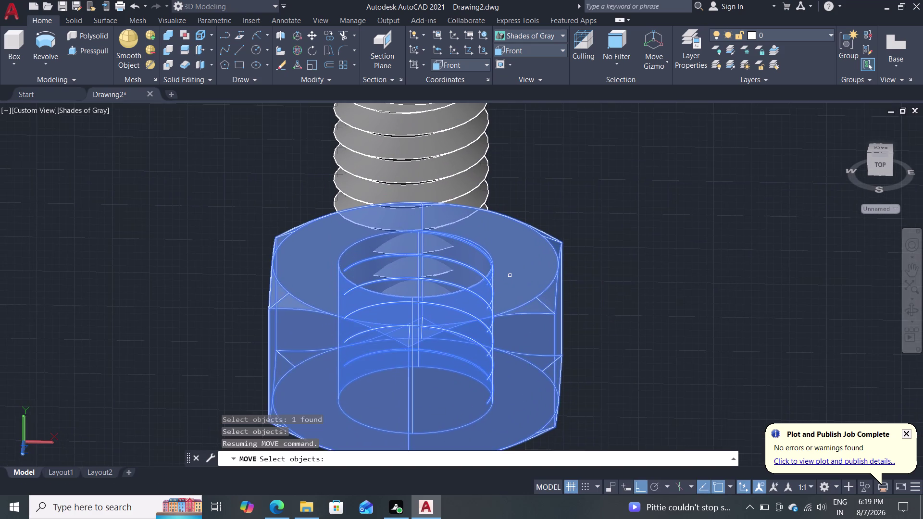
scroll(up, 3)
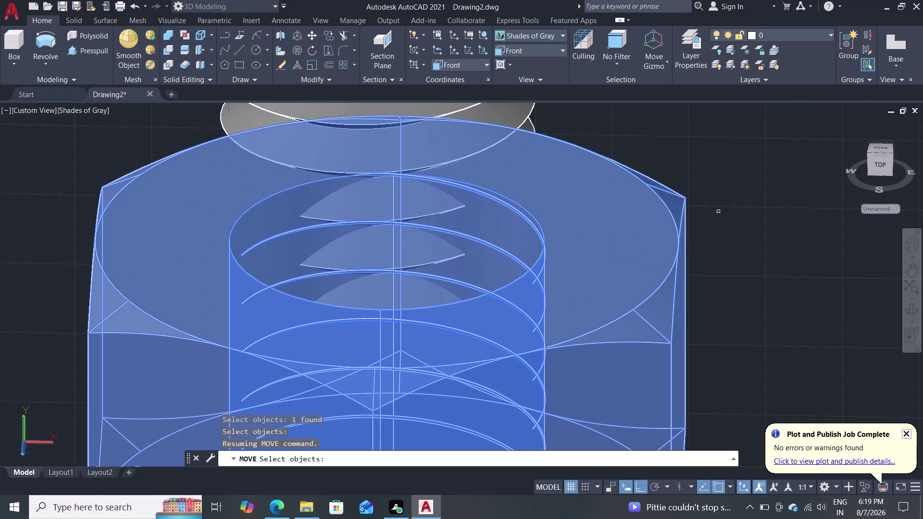
middle_drag(722, 208, 716, 300)
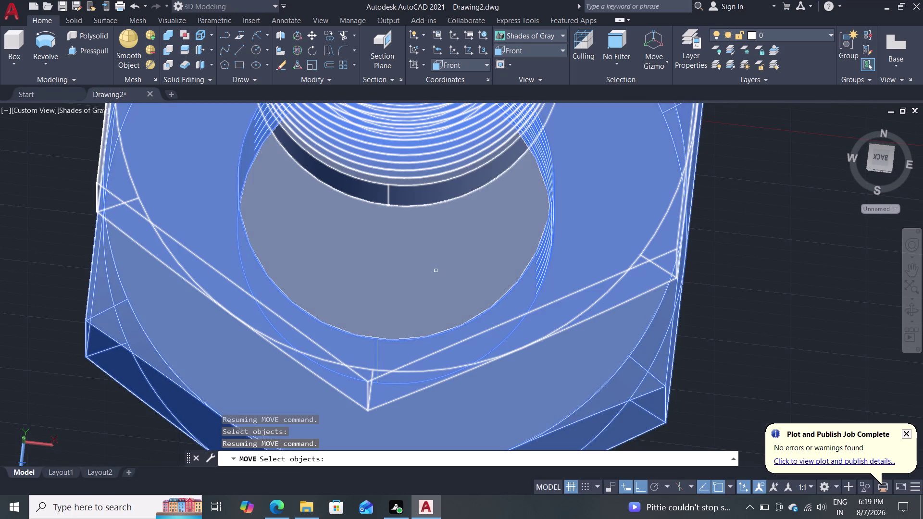
scroll(down, 3)
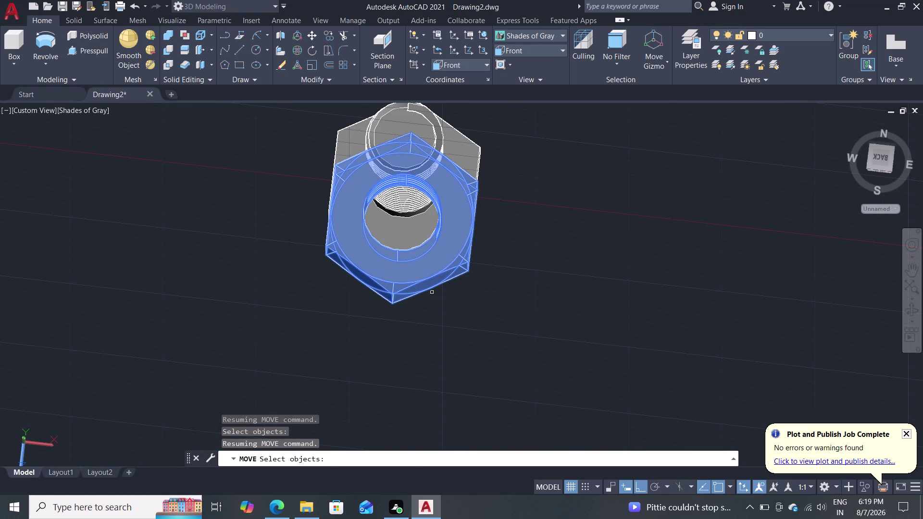
key(Return)
Move the nut from a base point on it to a new position along the shank.
click(398, 225)
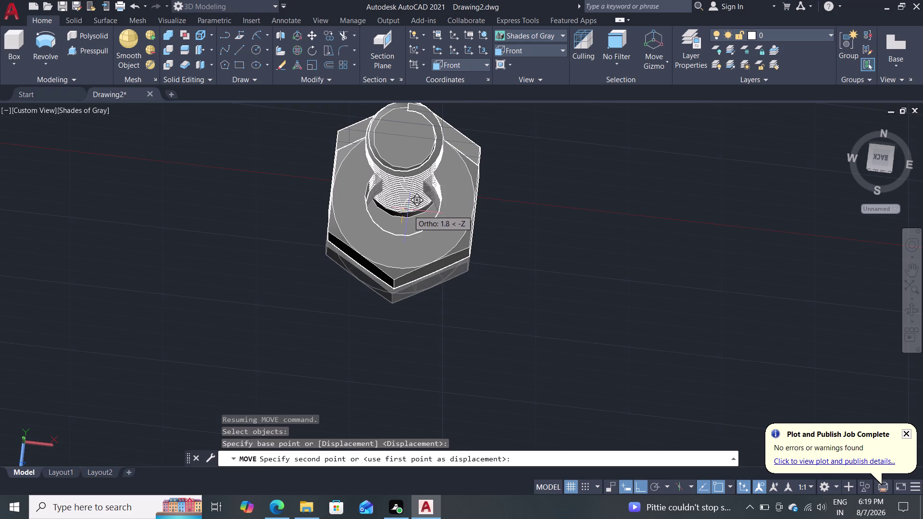
scroll(up, 3)
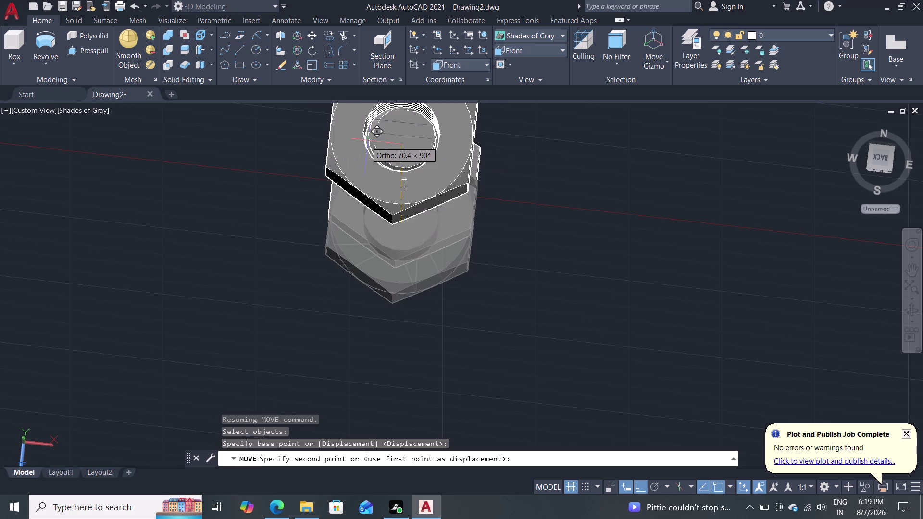
scroll(up, 3)
middle_drag(455, 222, 461, 290)
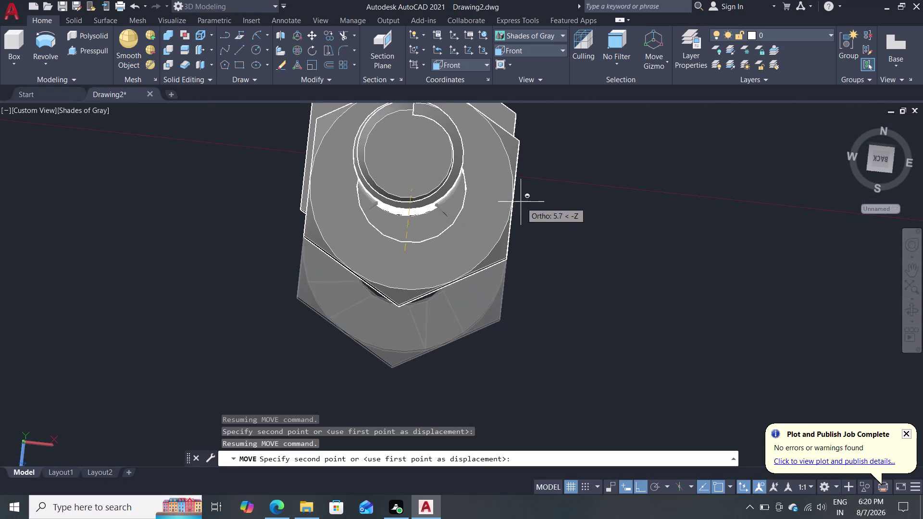
click(406, 167)
scroll(down, 3)
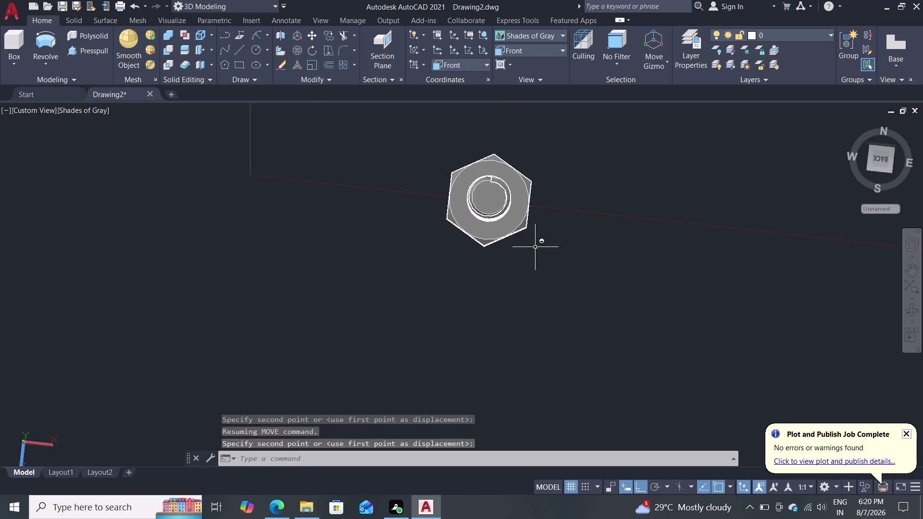
Orbit, pan and zoom to bring the bolt upright and centred in view.
scroll(up, 3)
middle_drag(411, 298, 471, 202)
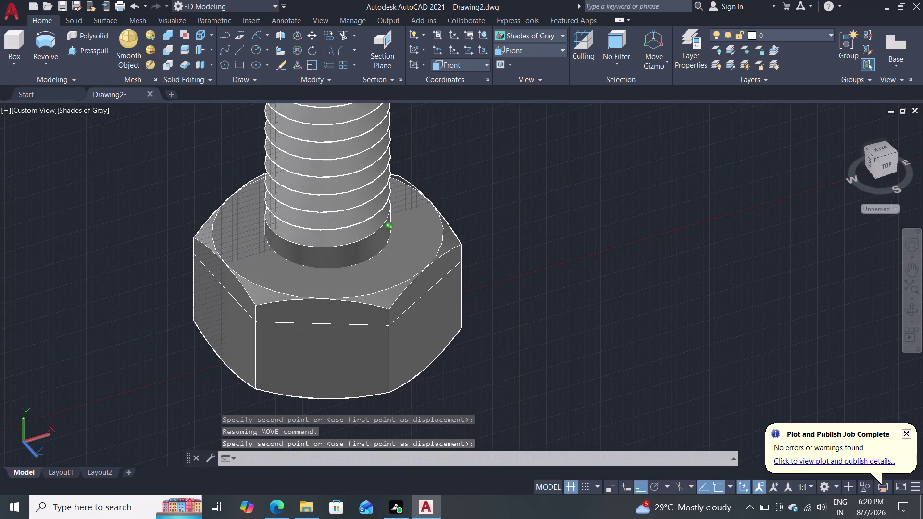
scroll(down, 3)
middle_drag(493, 184, 500, 279)
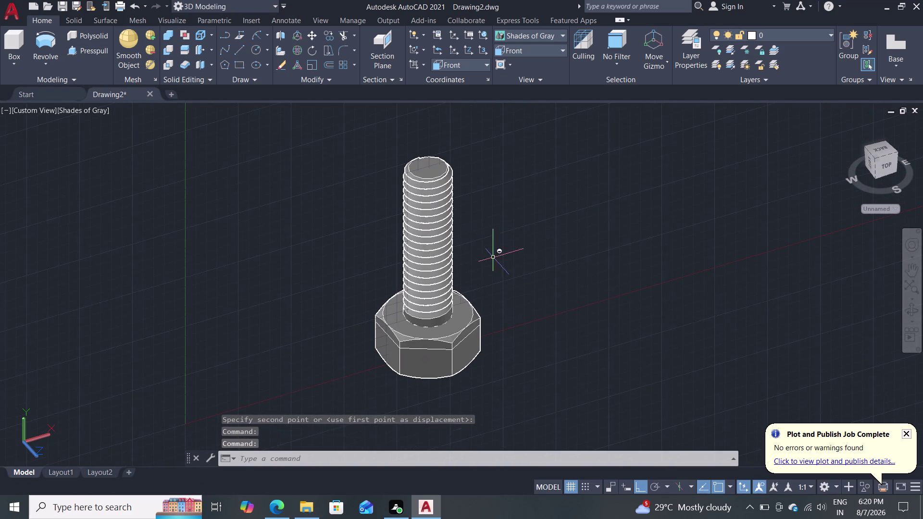
scroll(down, 3)
scroll(down, 3)
scroll(up, 3)
scroll(up, 3)
scroll(down, 3)
scroll(down, 3)
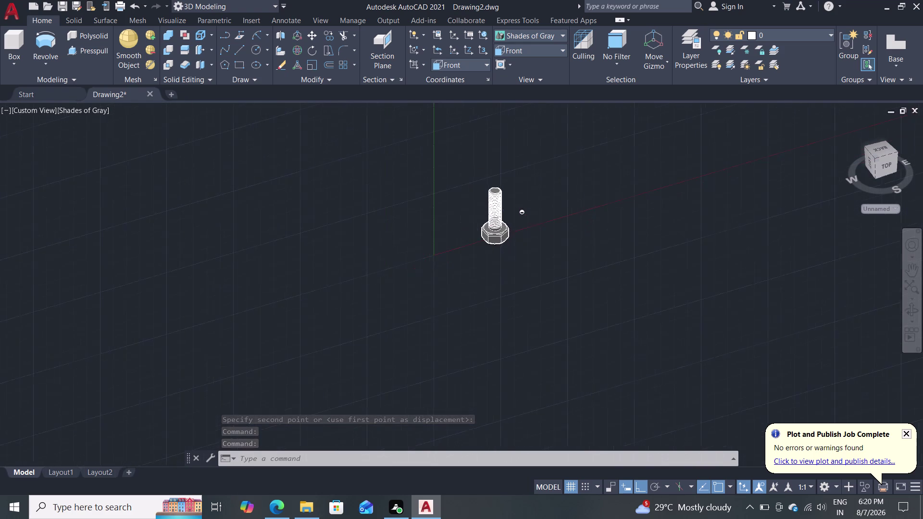
middle_drag(534, 199, 531, 226)
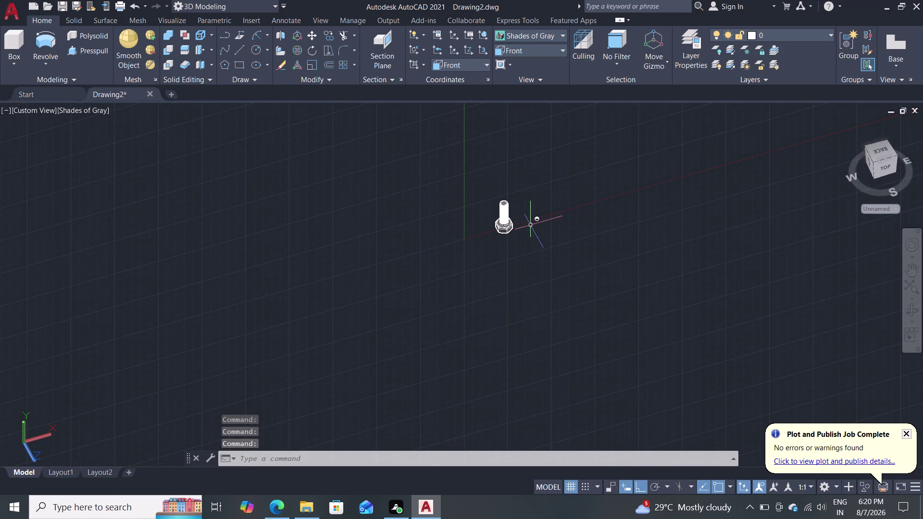
Undo the recent view changes and the nut's last move with Ctrl+Z.
key(ctrl+z)
key(ctrl+z)
key(ctrl+z)
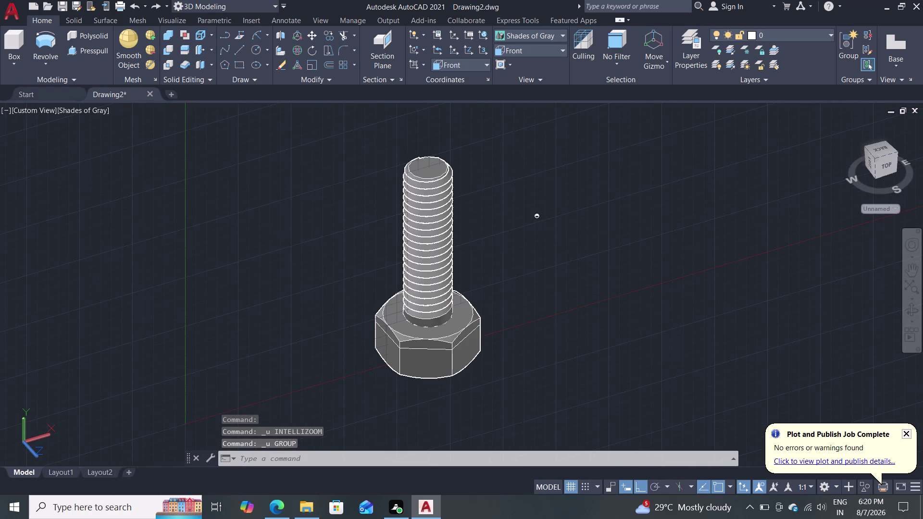
key(ctrl+z)
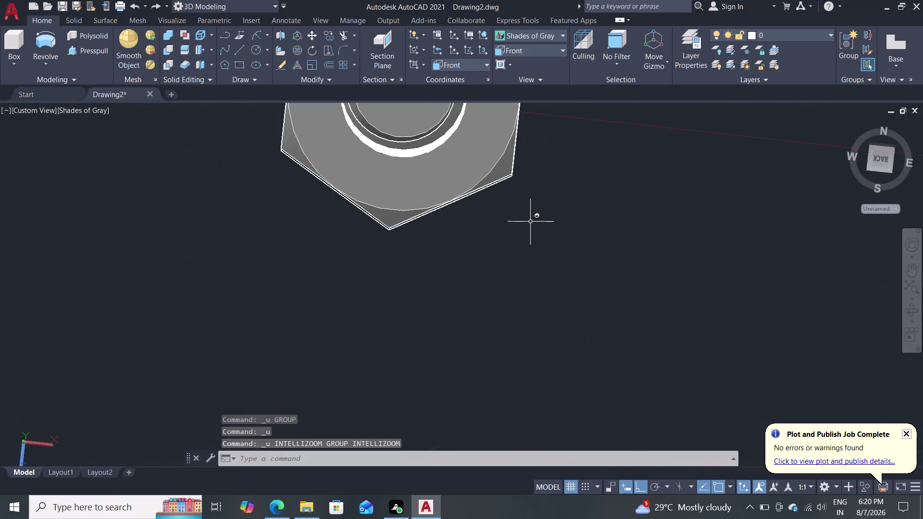
scroll(down, 3)
scroll(up, 3)
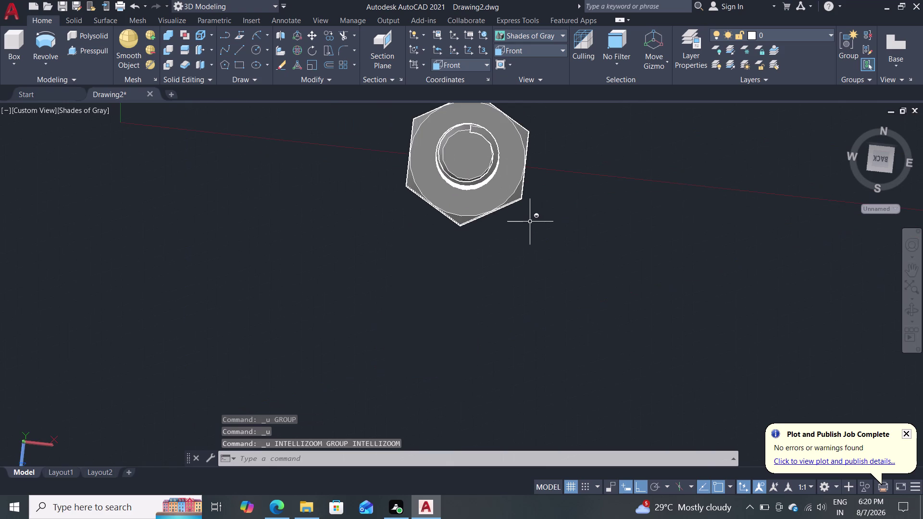
key(ctrl+z)
key(ctrl+z)
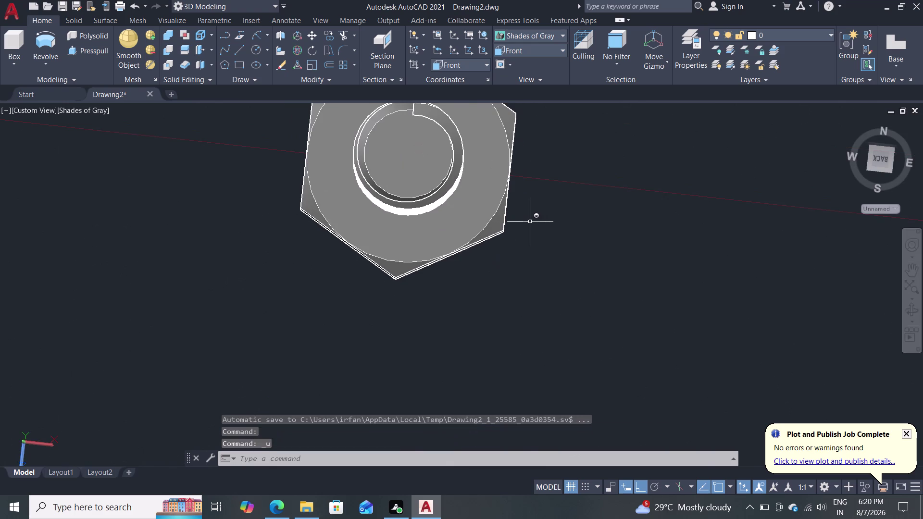
key(ctrl+z)
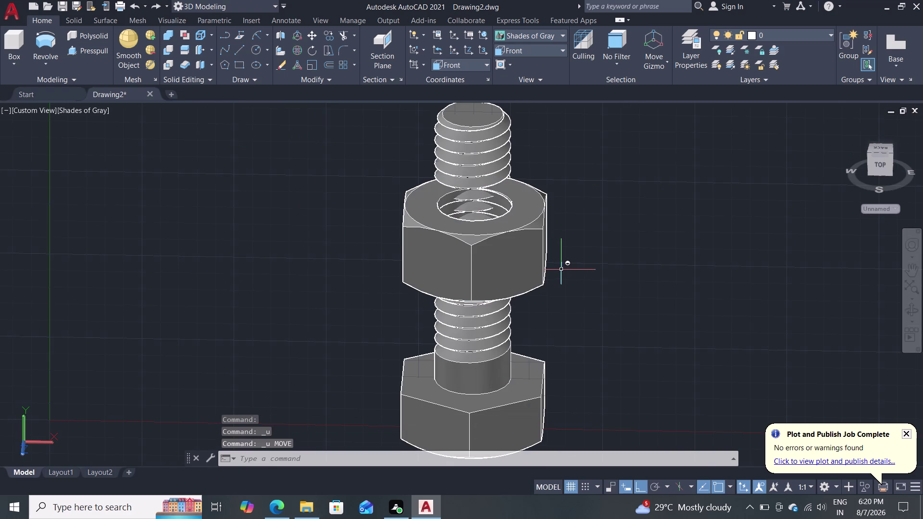
Select the threaded hex nut for a new MOVE and turn the view to see its underside.
key(m)
key(Return)
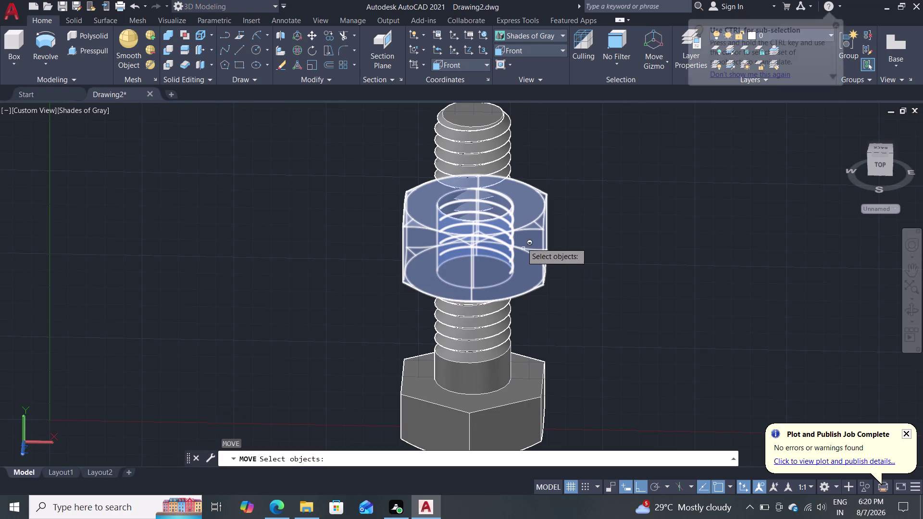
click(520, 239)
key(Return)
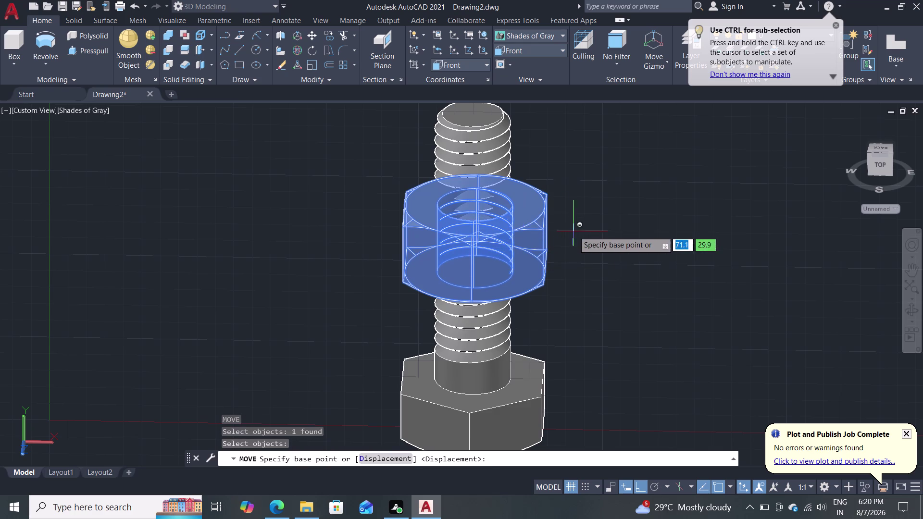
middle_drag(576, 231, 578, 314)
scroll(up, 3)
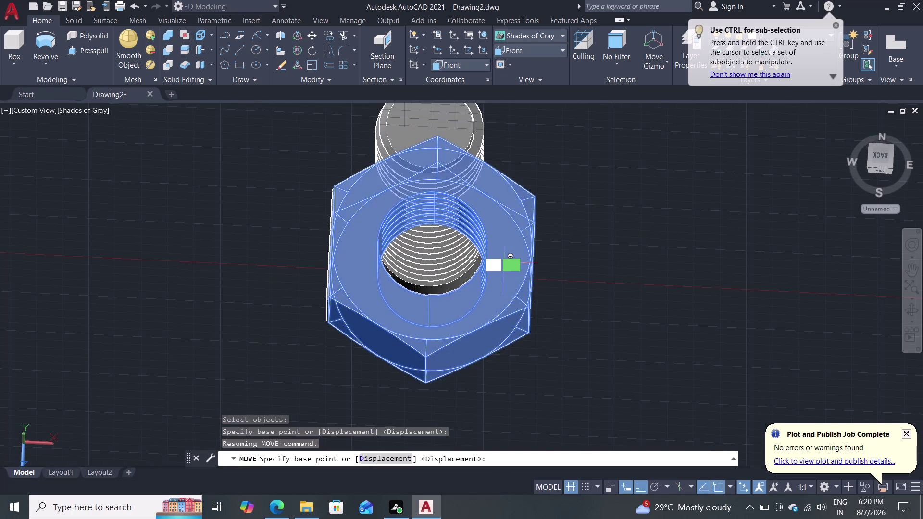